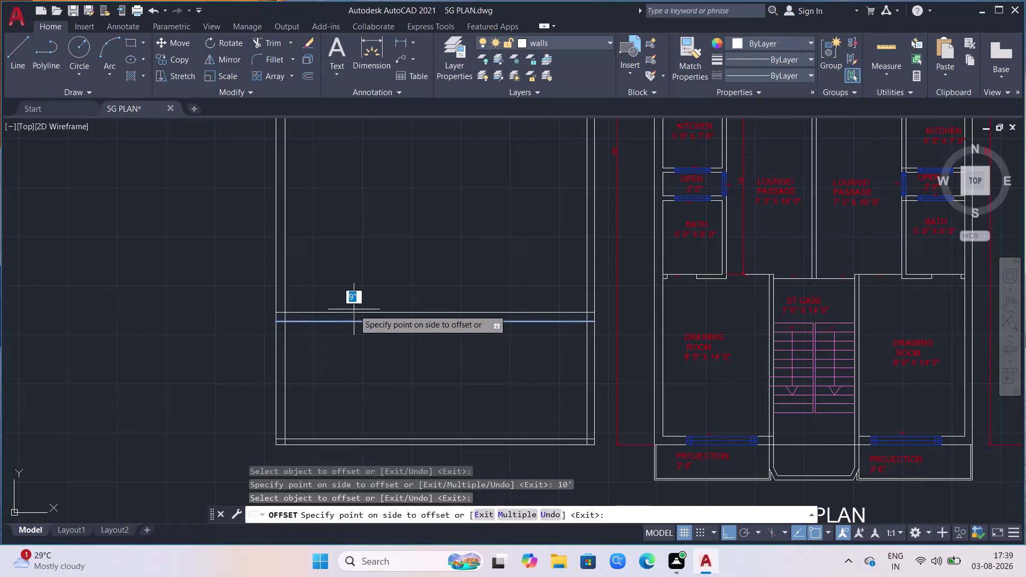
Offset the floor line 2'6" downward, discarding a trial 3' offset.
key(6)
key(Return)
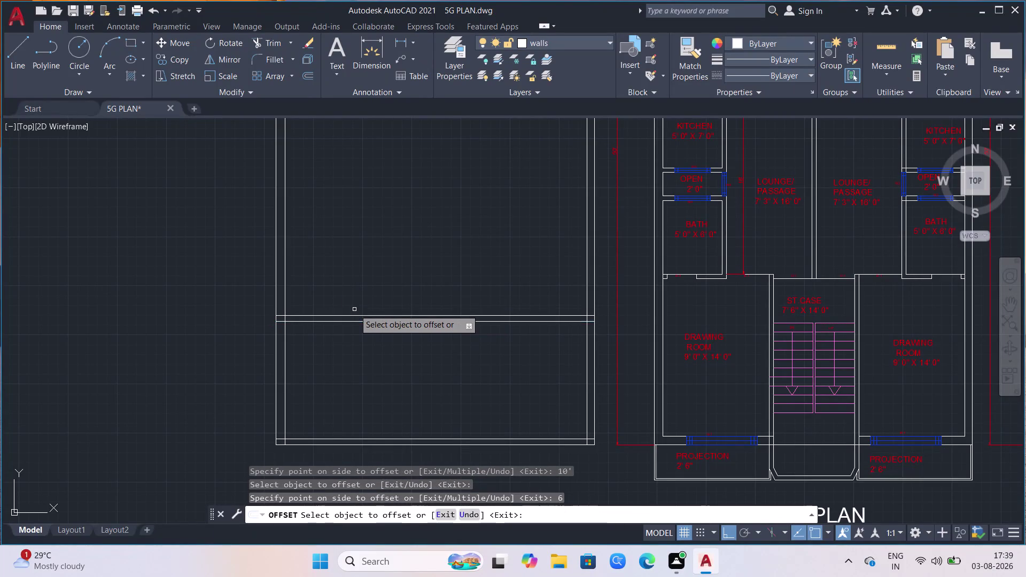
click(319, 322)
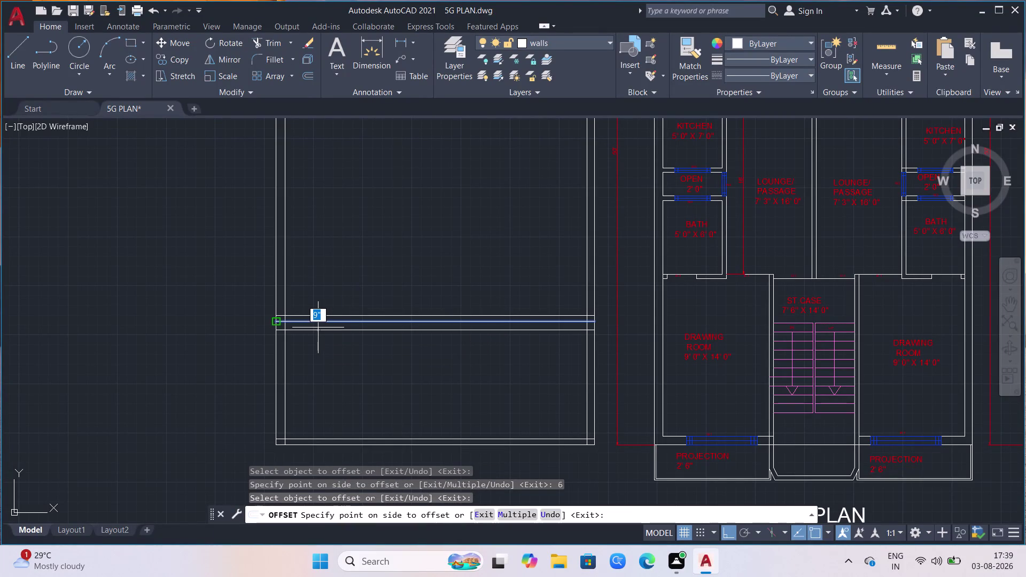
text(3')
key(Return)
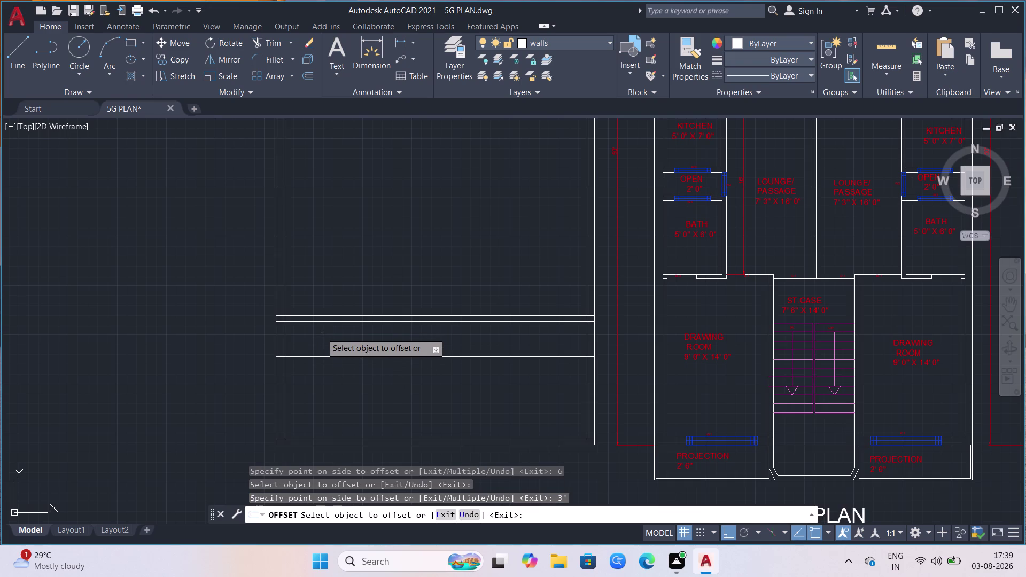
key(ctrl+z)
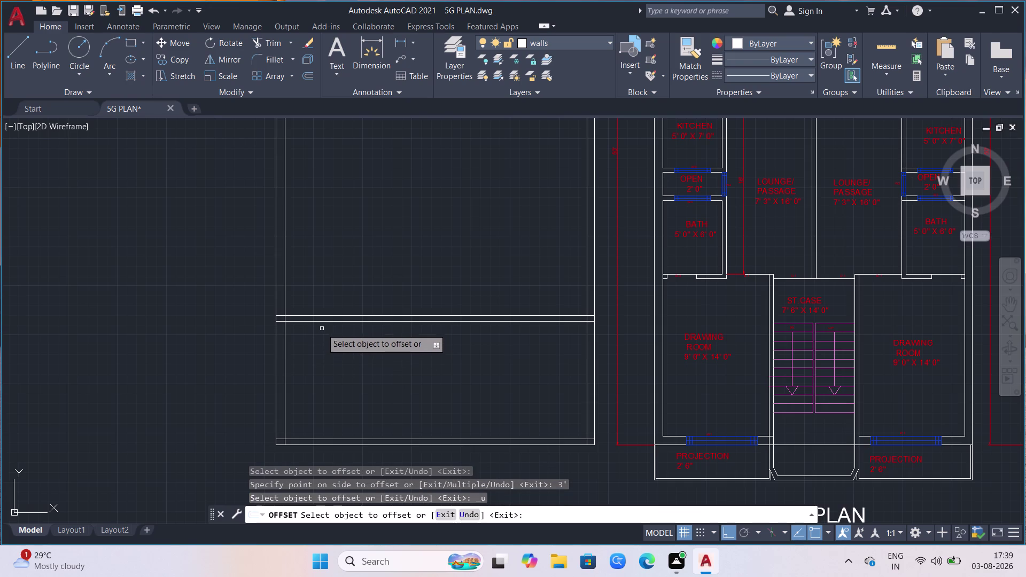
click(325, 322)
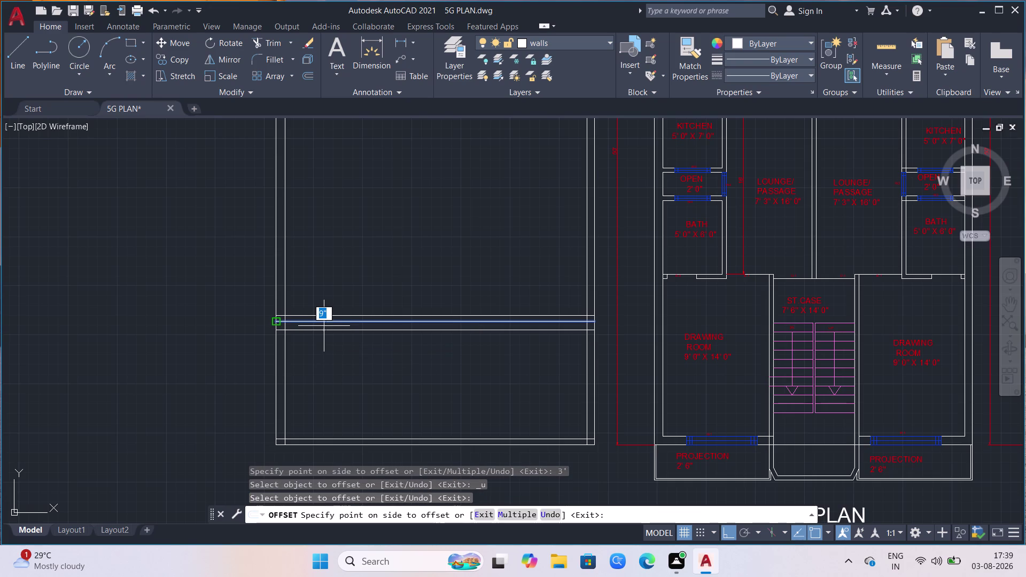
text(2'6)
key(Return)
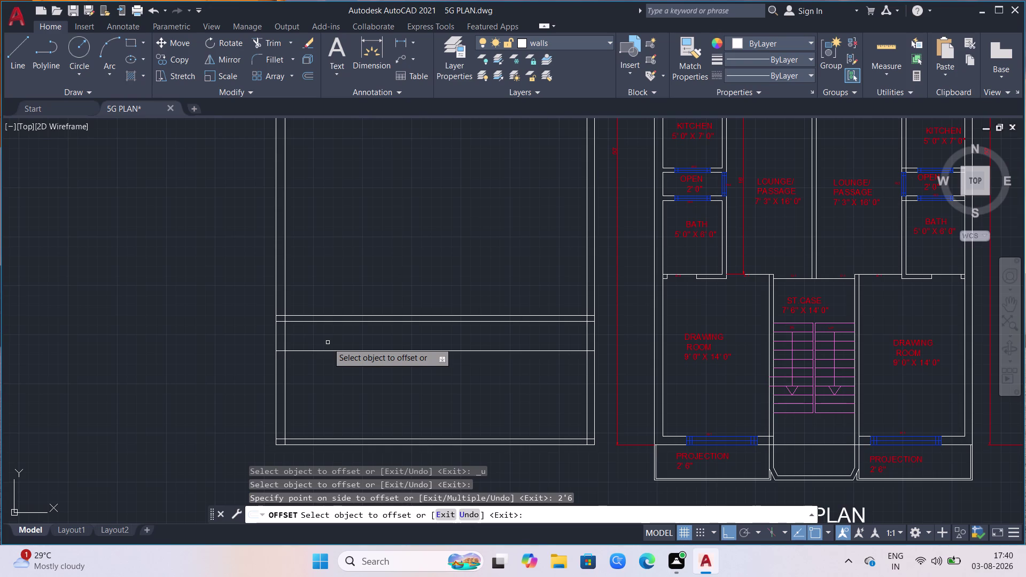
Try TR fence cuts below the floor line, then end the command.
text(TR)
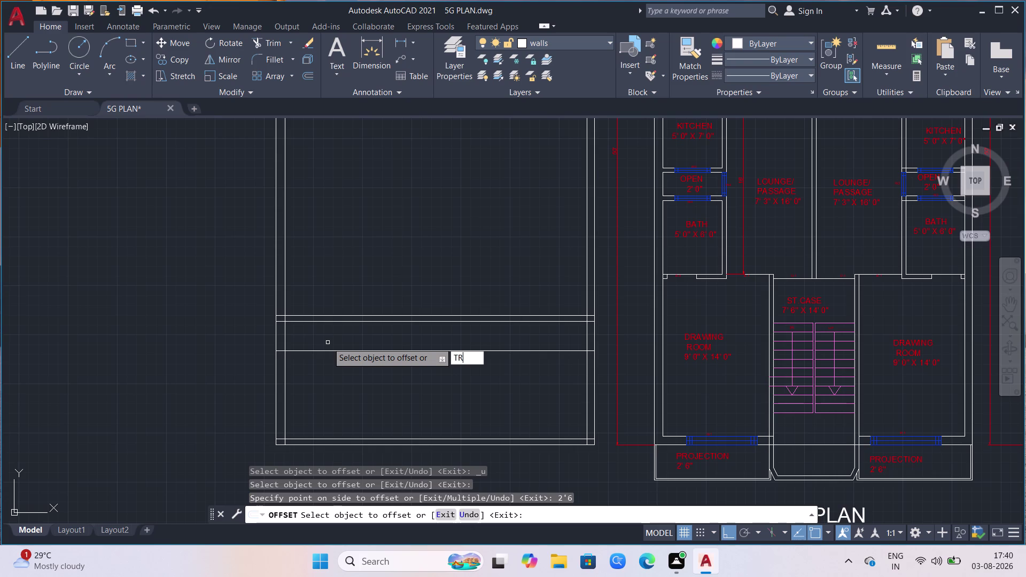
key(Return)
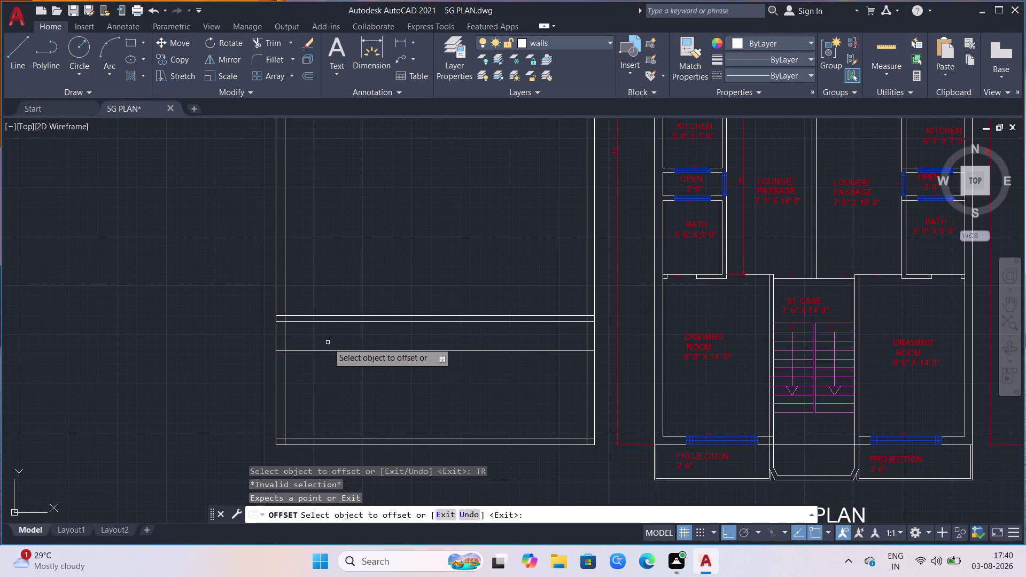
click(327, 343)
drag(328, 344, 325, 355)
click(325, 344)
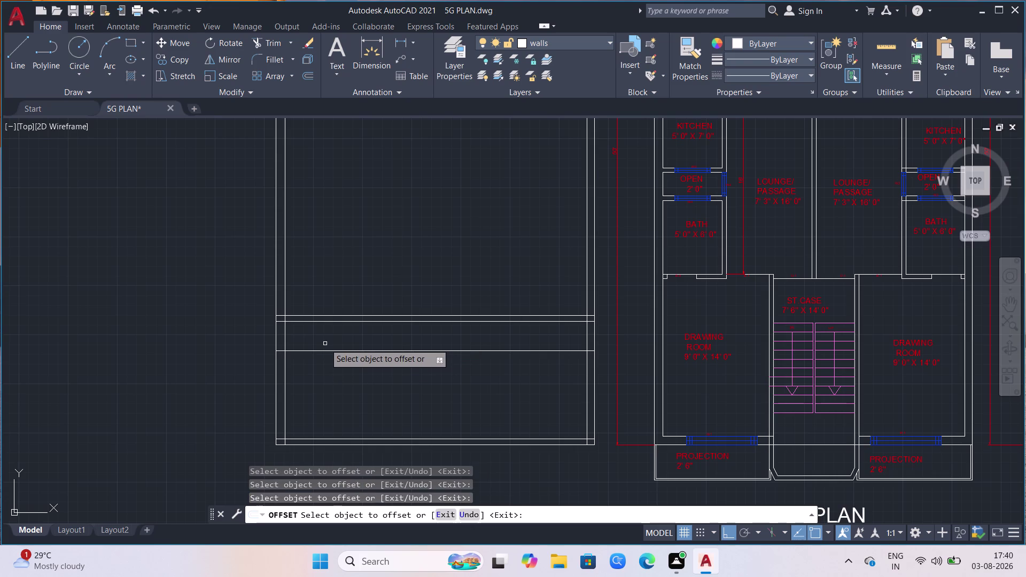
drag(323, 340, 320, 355)
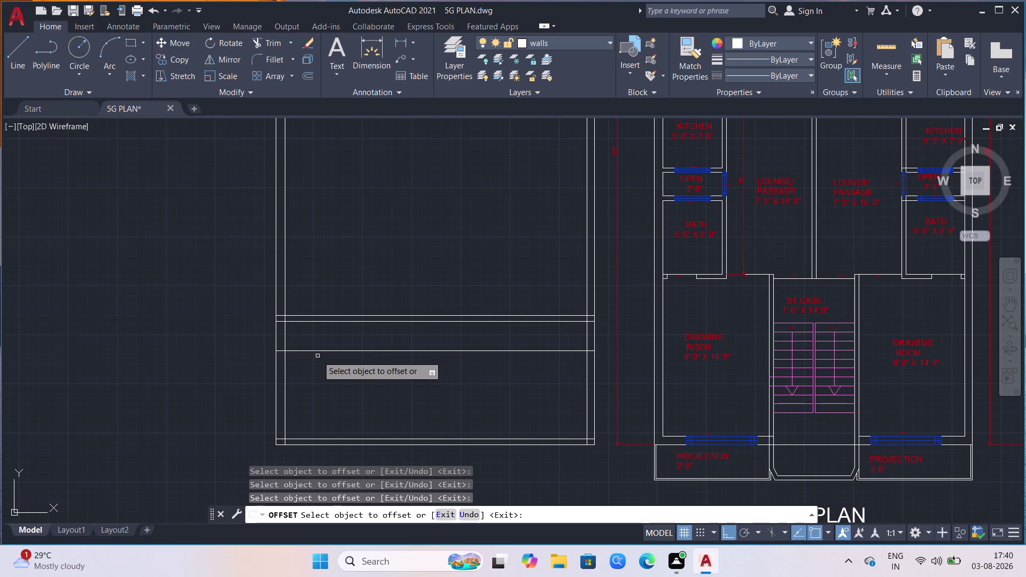
text(TR)
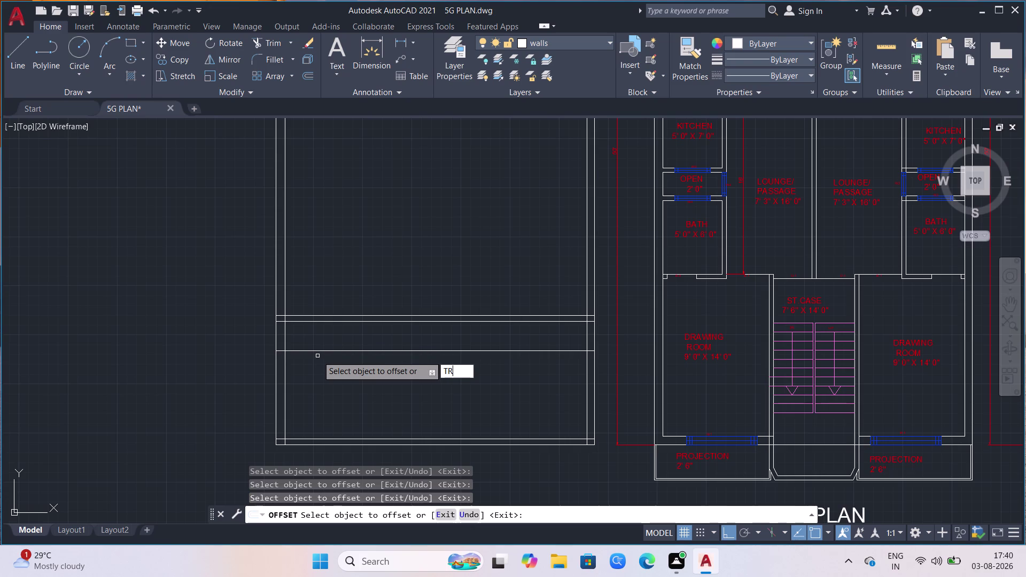
key(Escape)
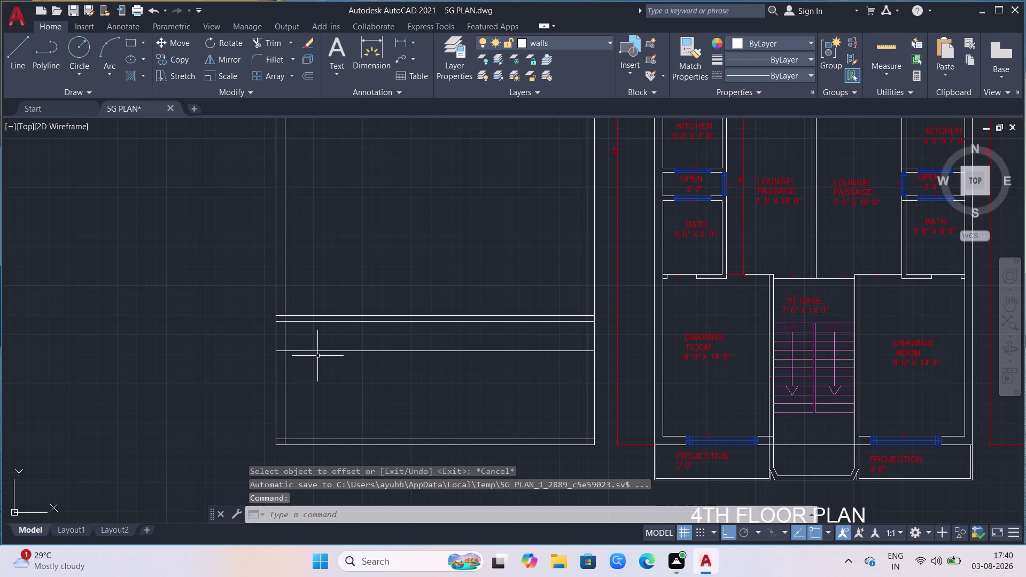
Trim the inner wall lines, the lower inner line and the bottom corner line.
text(TR)
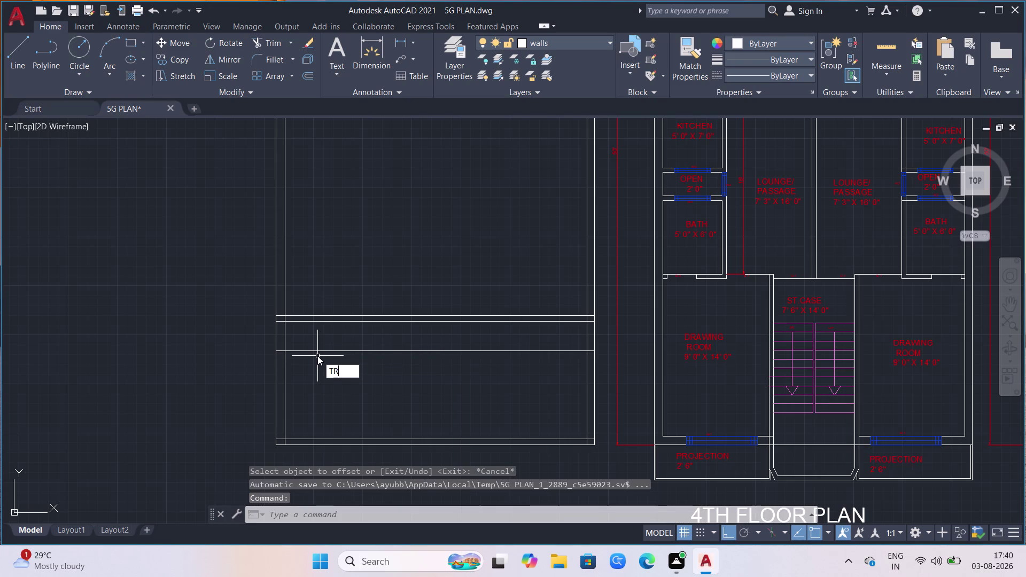
key(Return)
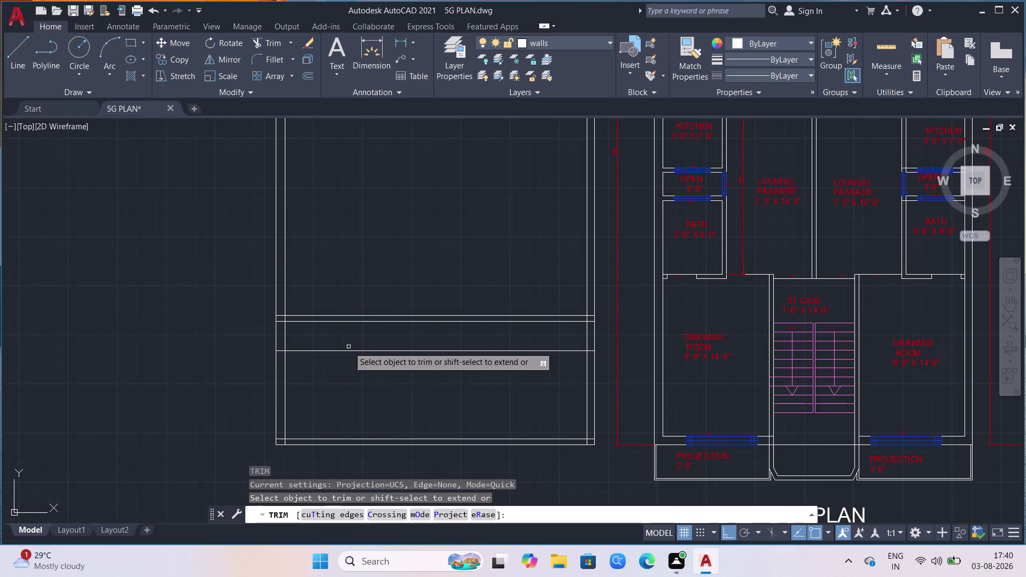
click(348, 347)
click(339, 358)
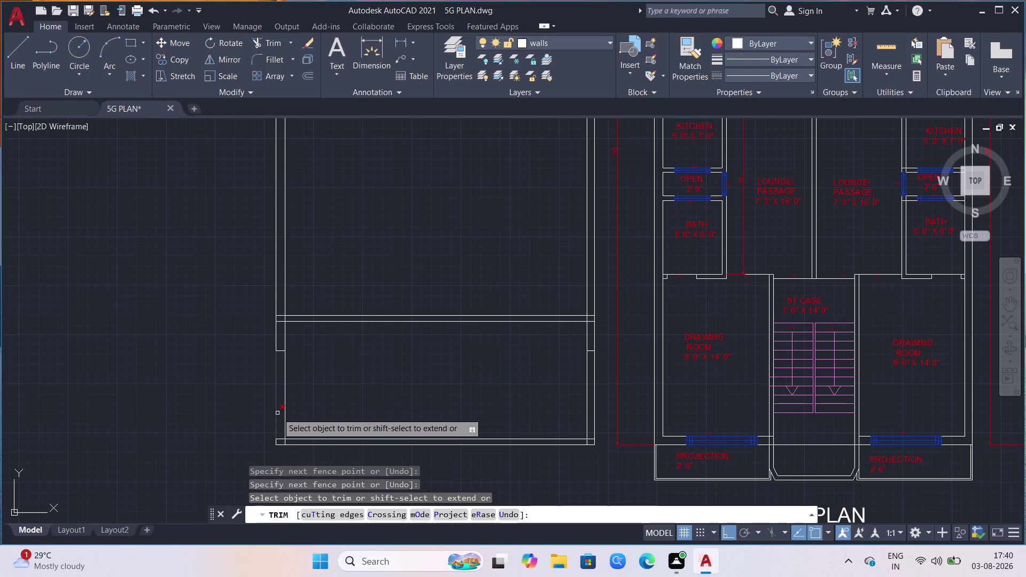
click(287, 442)
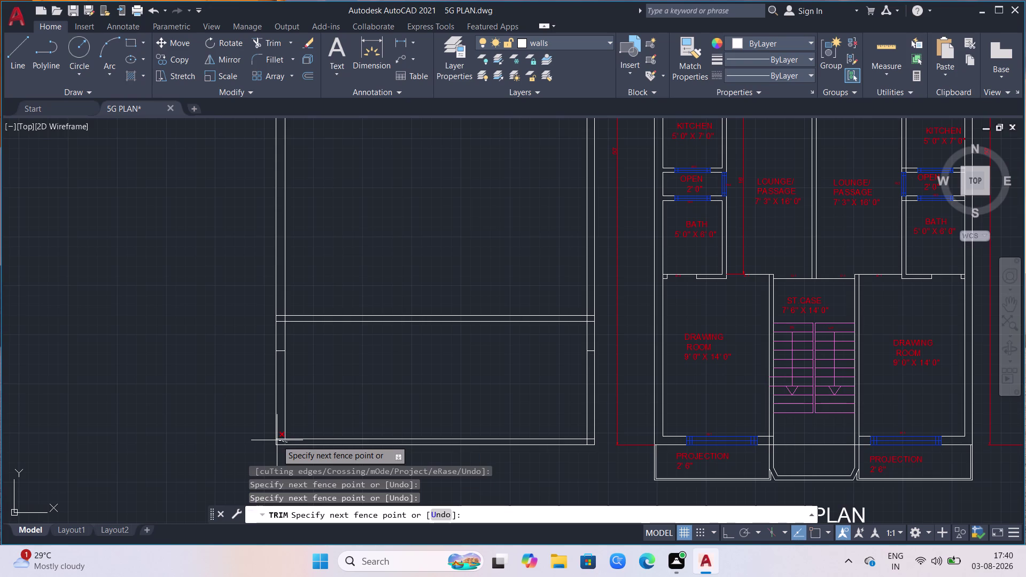
click(282, 444)
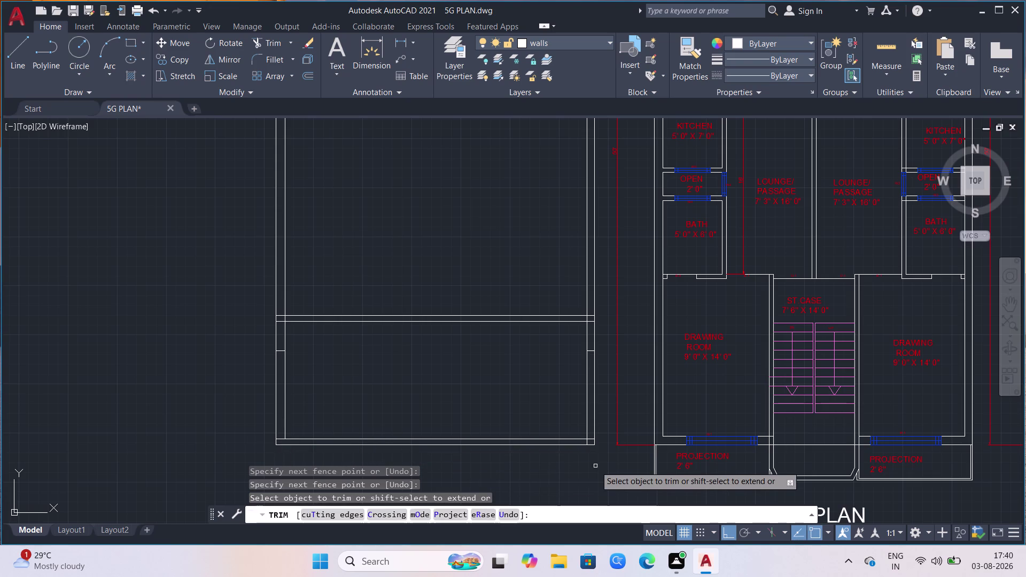
scroll(up, 3)
scroll(up, 3)
drag(559, 367, 558, 372)
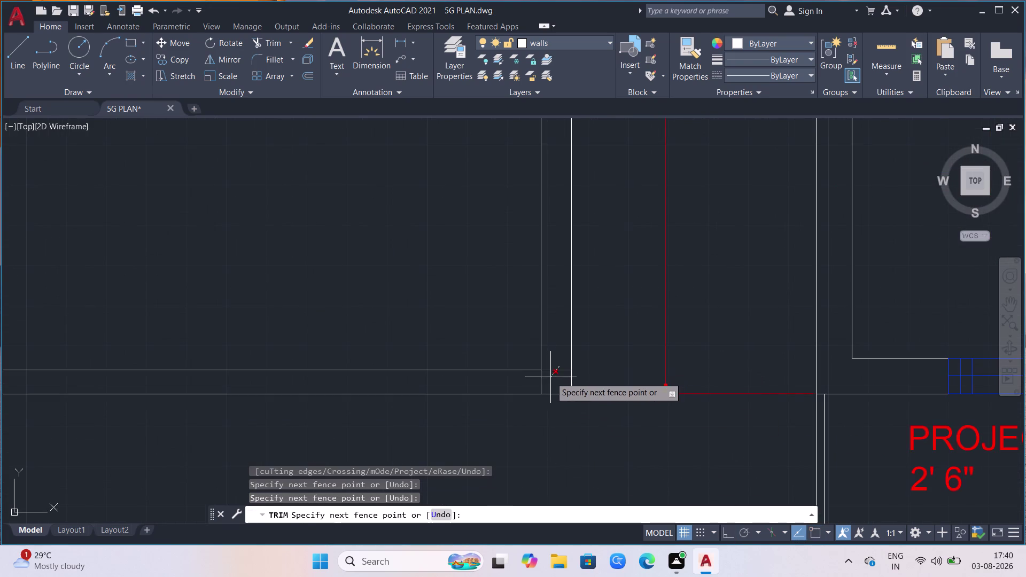
click(537, 384)
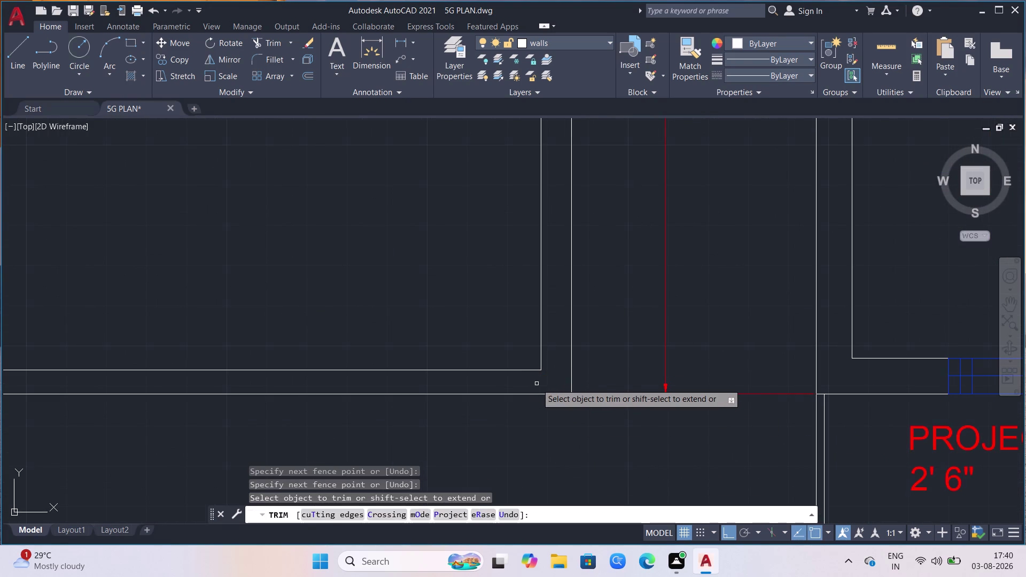
Undo the wrong corner cut and trim the inner line at the bottom-right corner.
key(ctrl+z)
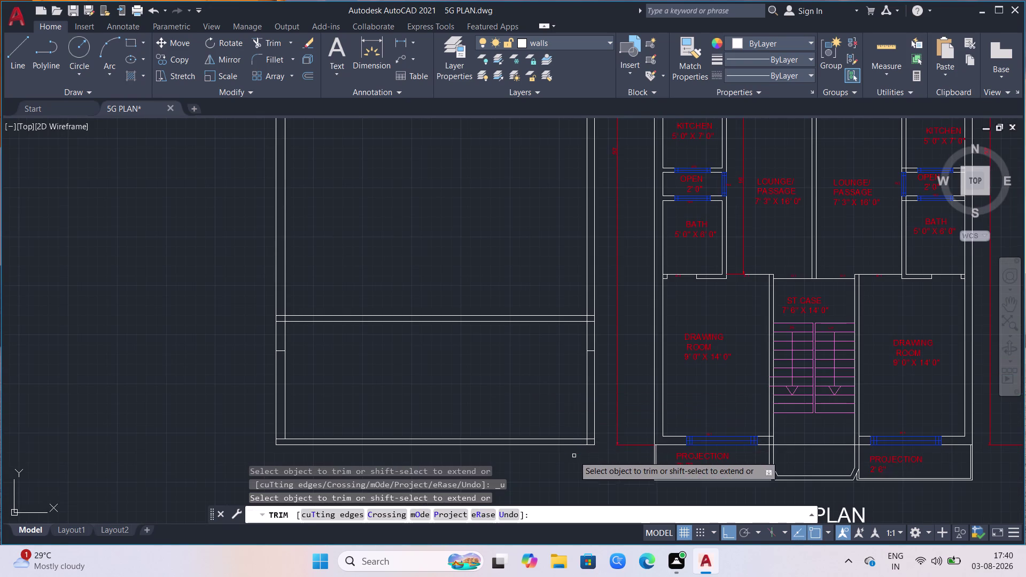
scroll(up, 3)
click(630, 403)
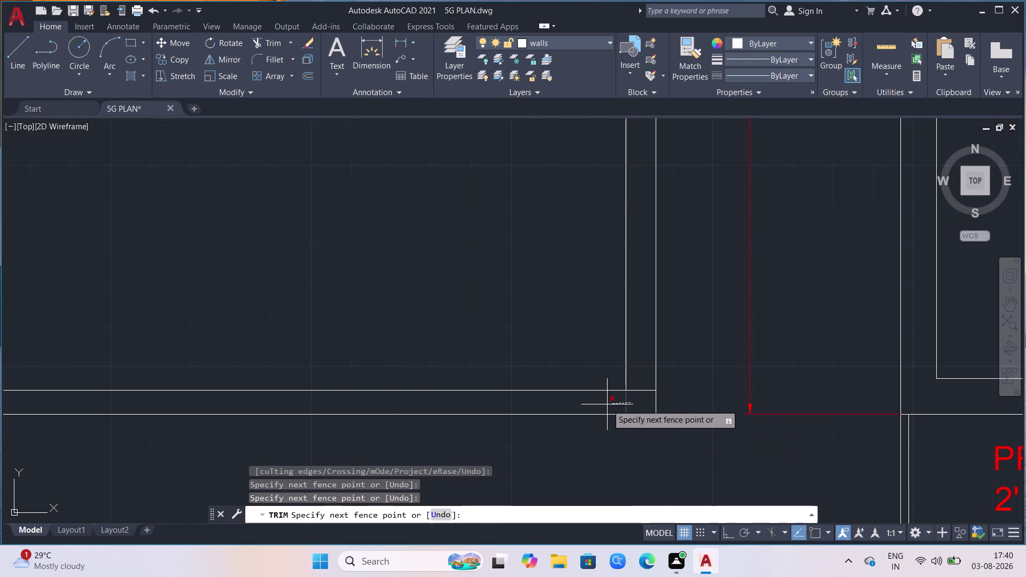
click(607, 405)
scroll(down, 3)
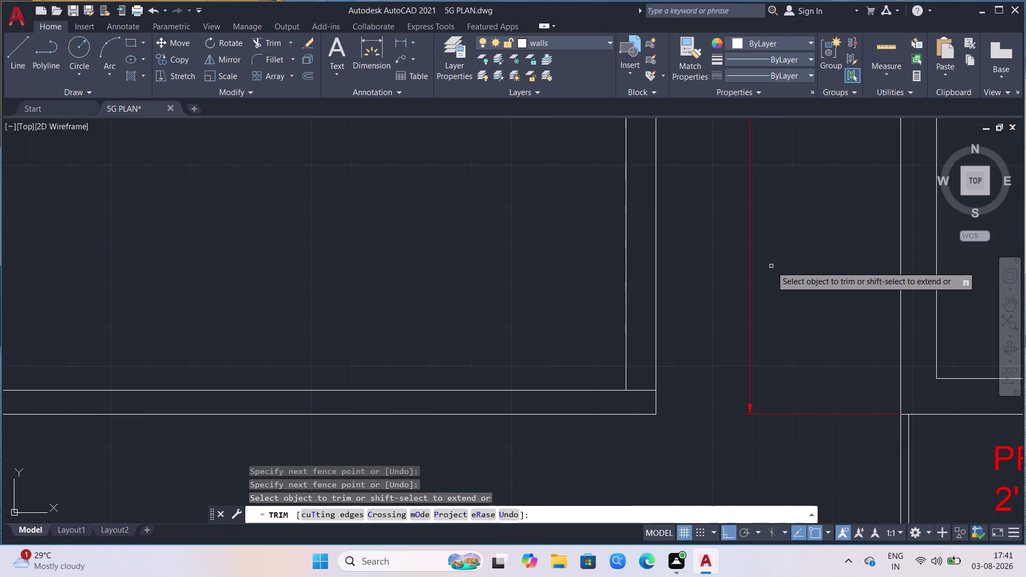
scroll(down, 3)
scroll(down, 3)
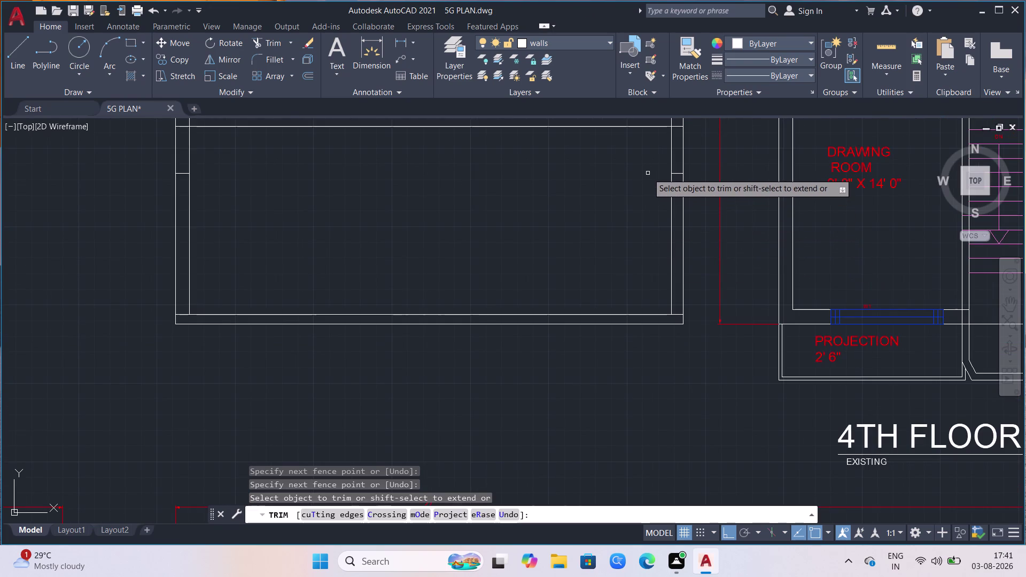
scroll(down, 3)
scroll(up, 3)
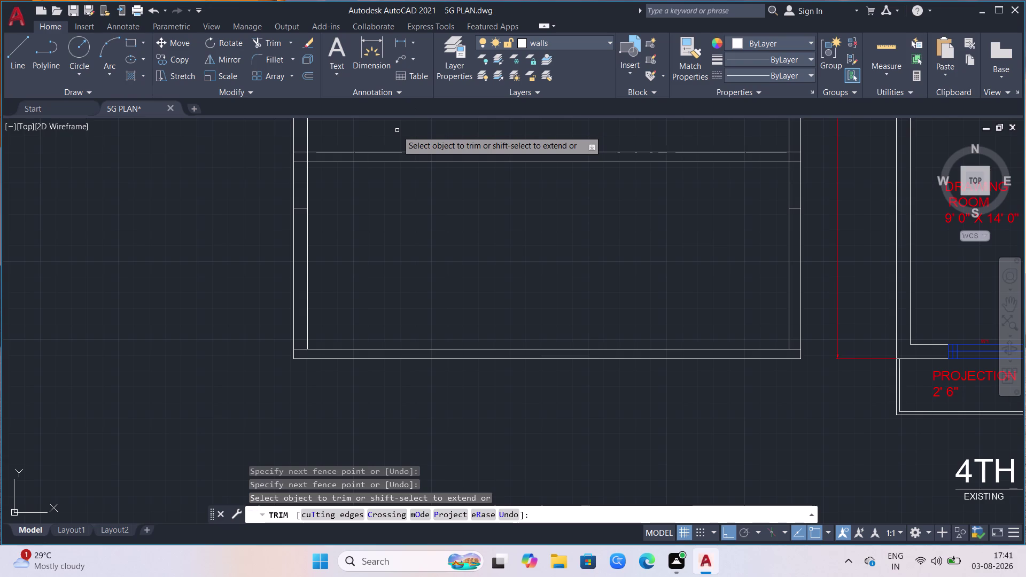
Exit trimming and launch the Insert block command.
key(i)
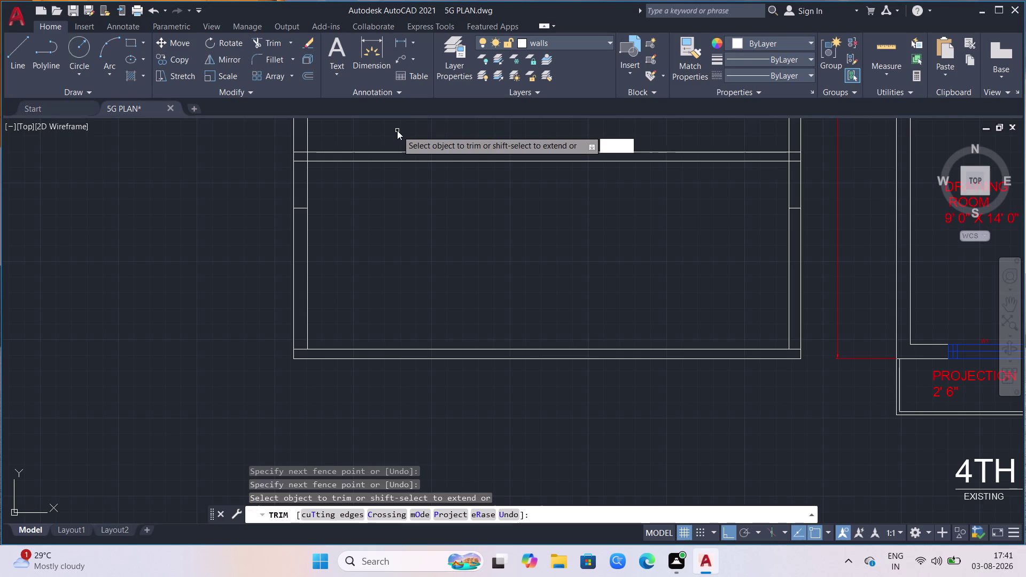
key(Return)
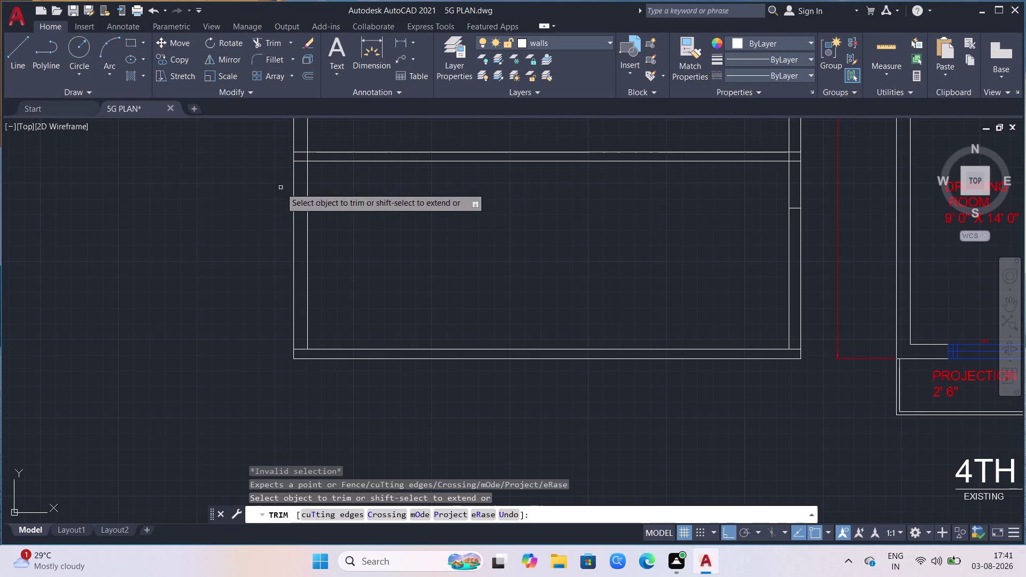
key(Escape)
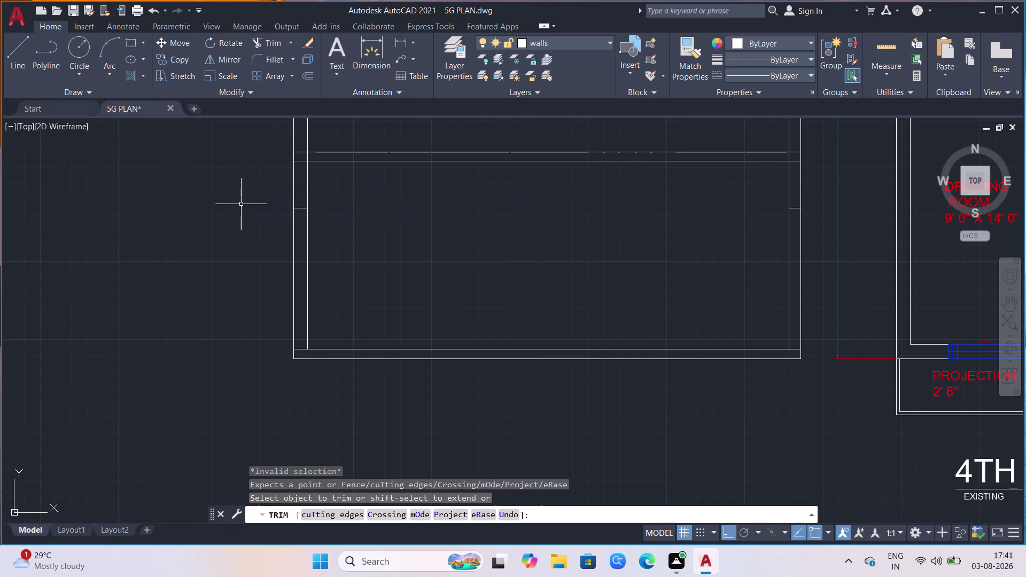
key(i)
key(Return)
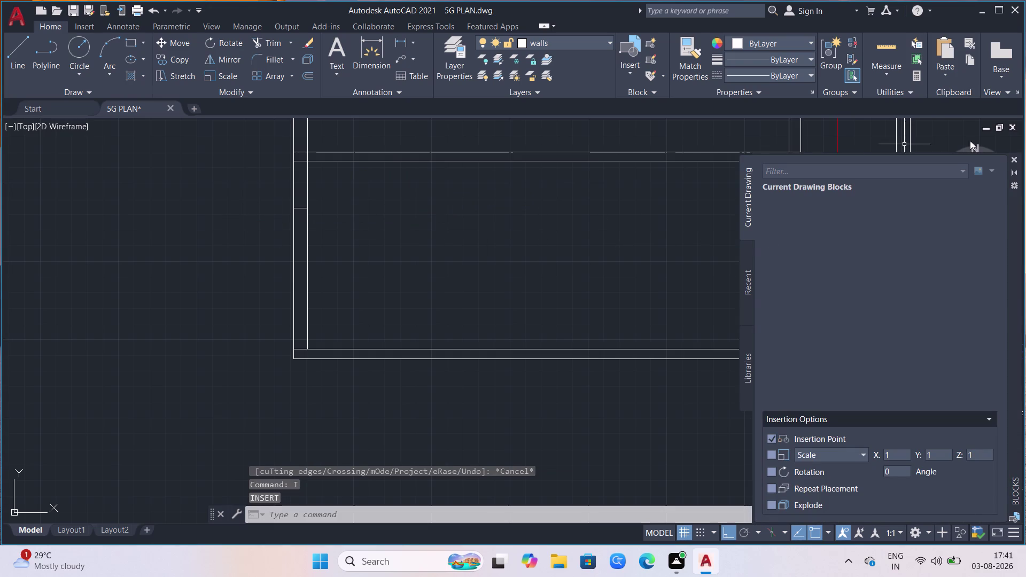
Browse the recently used blocks in the Blocks palette.
click(752, 295)
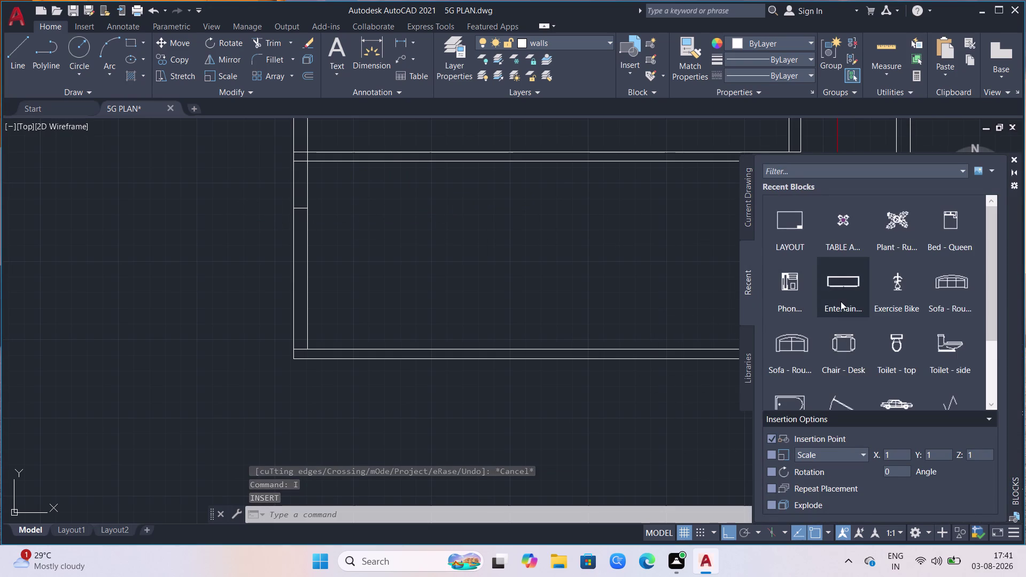
scroll(down, 3)
scroll(down, 3)
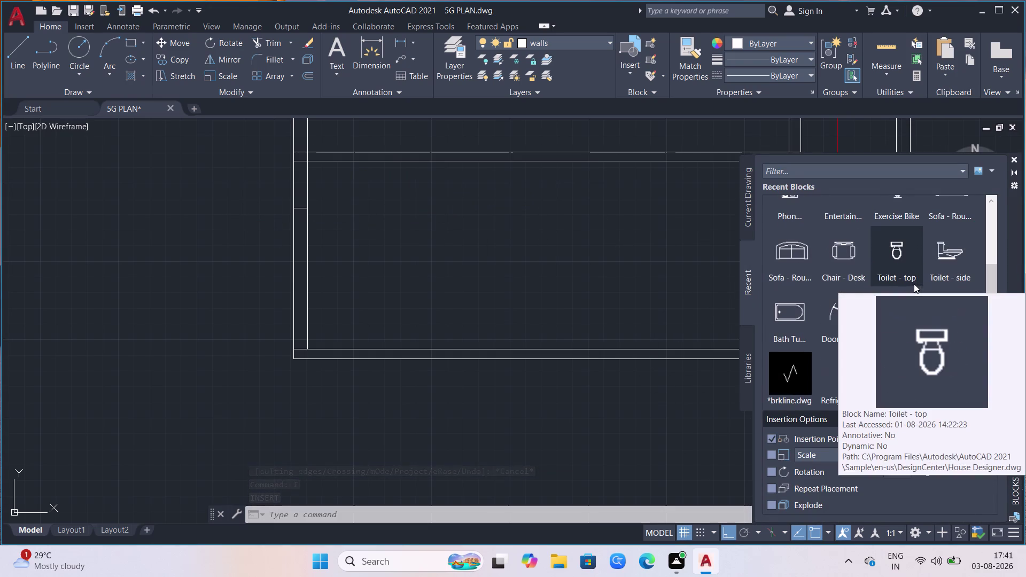
scroll(down, 3)
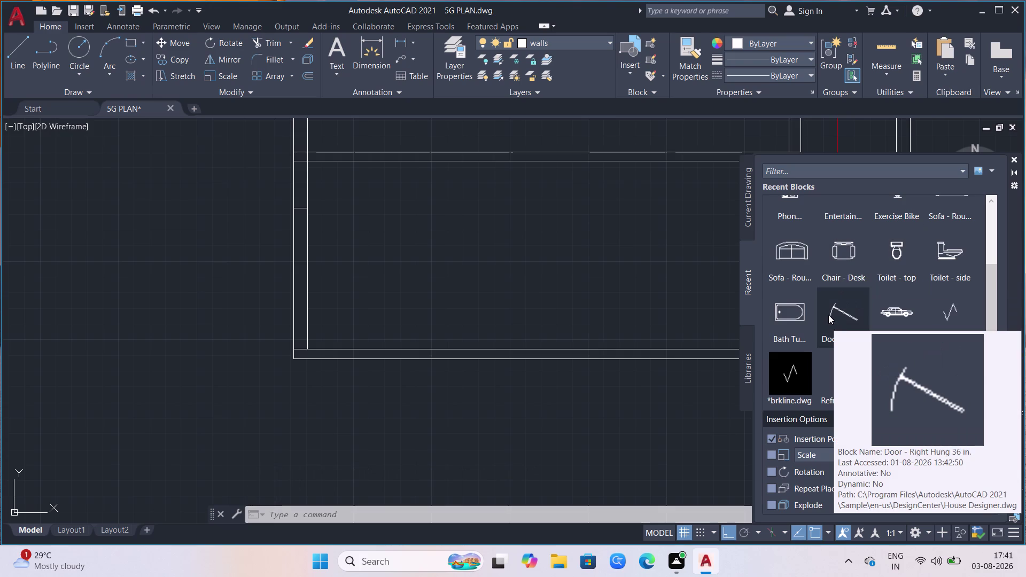
scroll(down, 3)
scroll(up, 3)
scroll(up, 3)
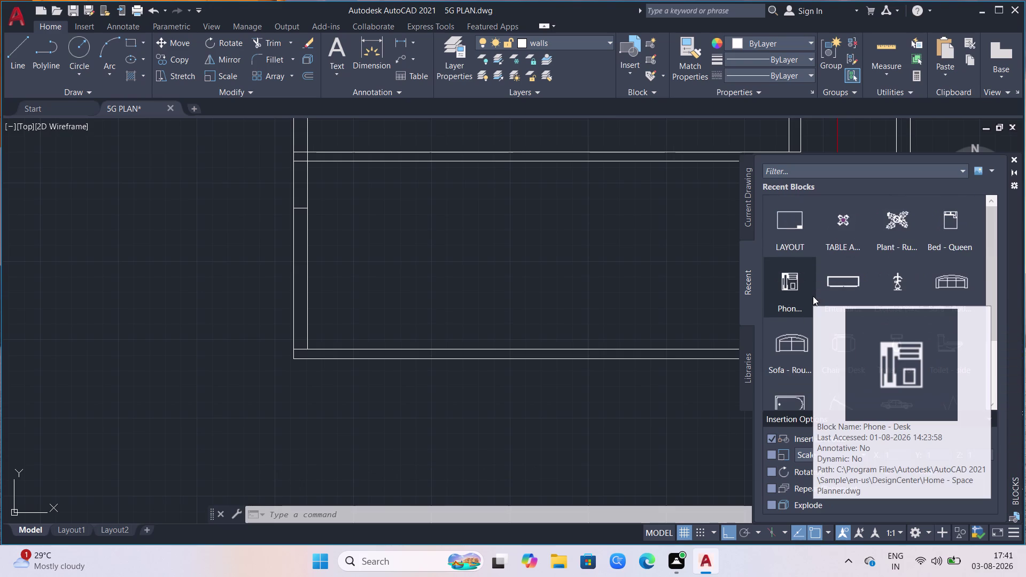
scroll(down, 3)
scroll(up, 3)
scroll(down, 3)
scroll(up, 3)
scroll(down, 3)
scroll(up, 3)
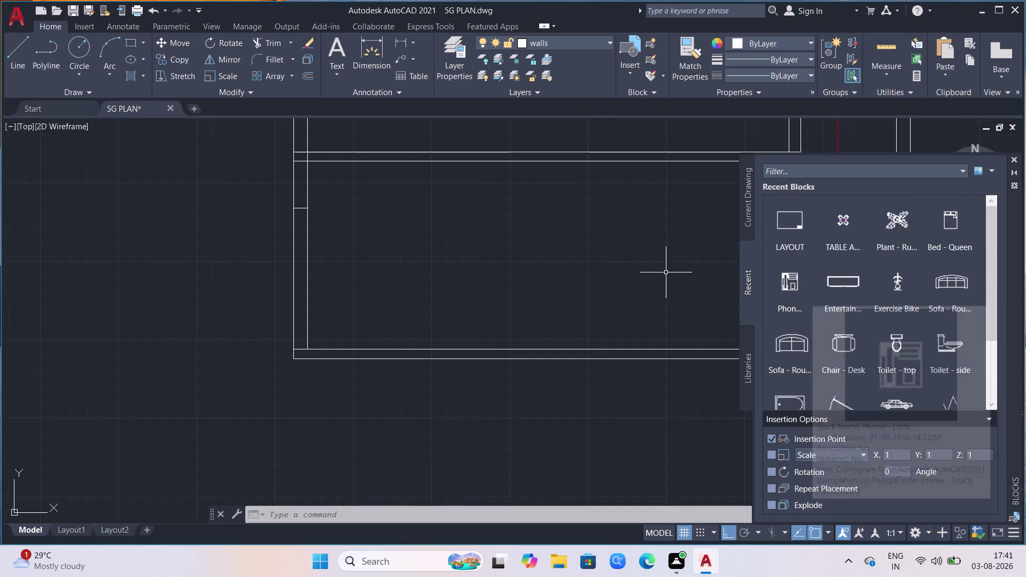
Drag the Door - Plain 36 in. block from DesignCenter left of the walls, then close DesignCenter.
text(DC)
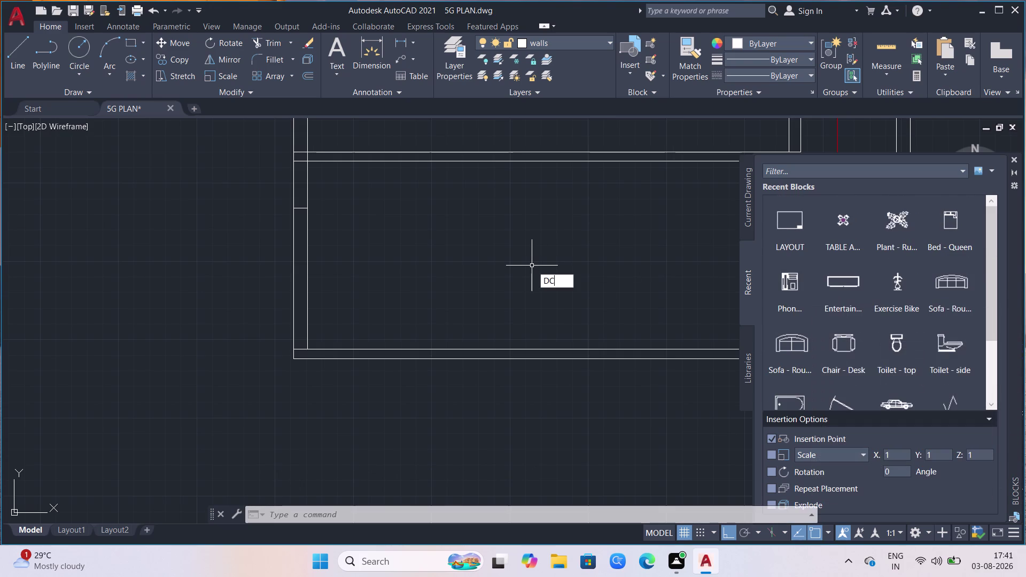
key(Return)
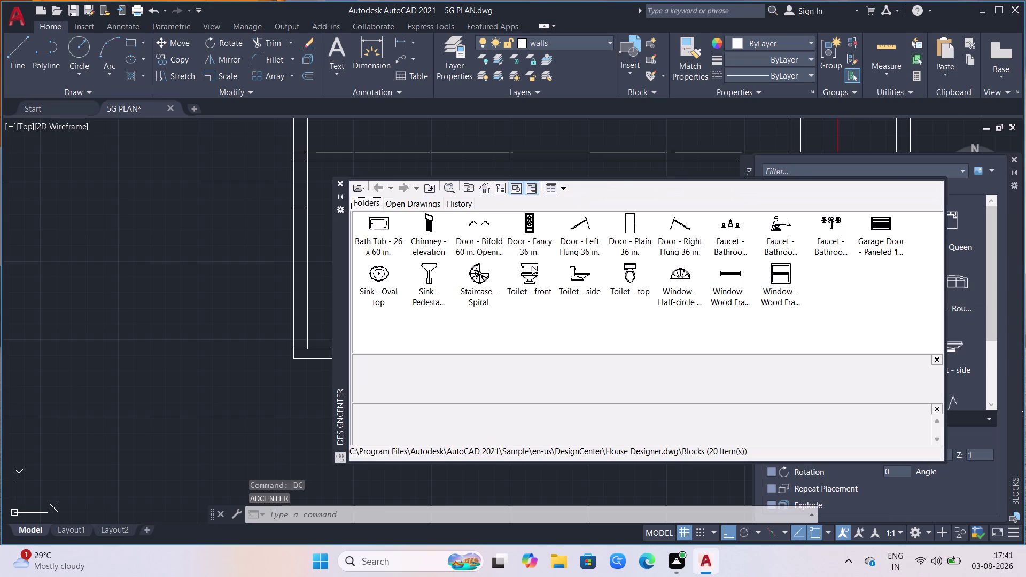
click(633, 231)
drag(633, 236, 413, 334)
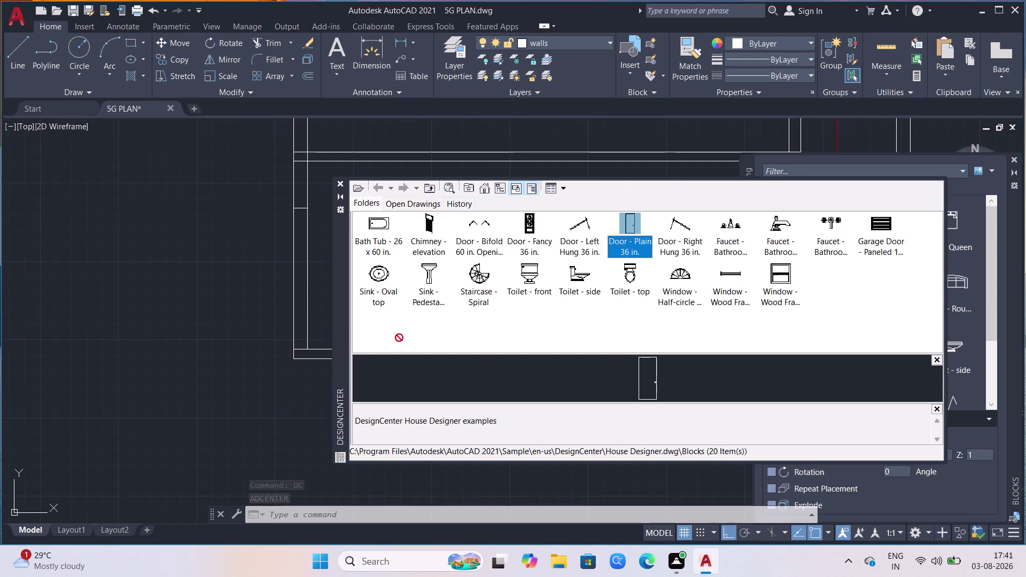
drag(413, 334, 156, 399)
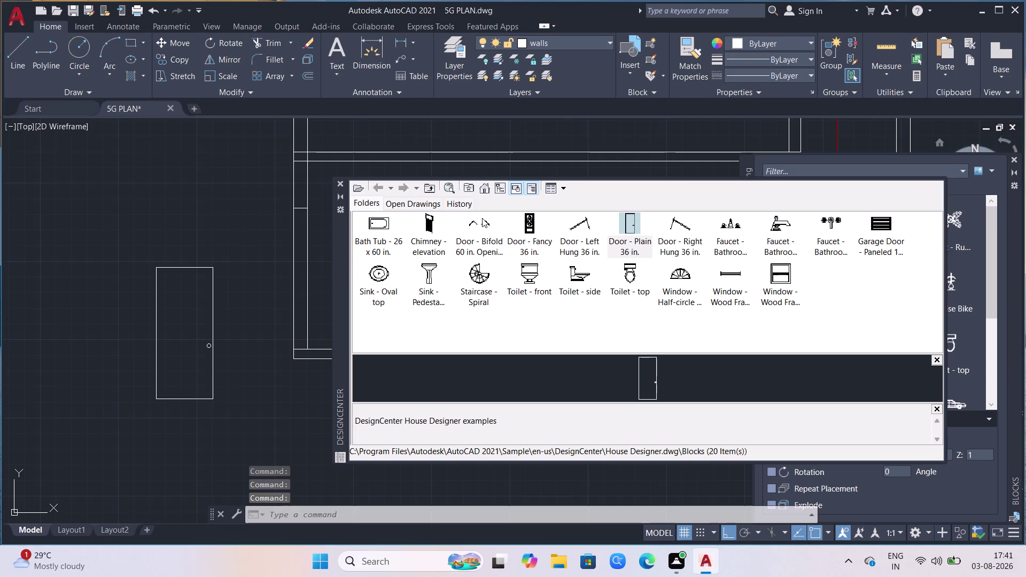
click(345, 183)
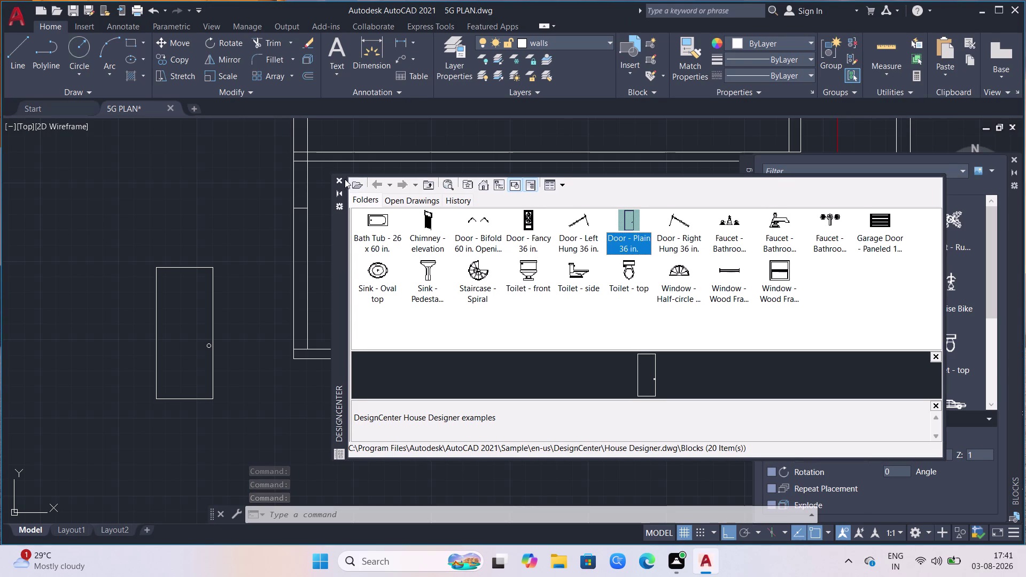
click(341, 179)
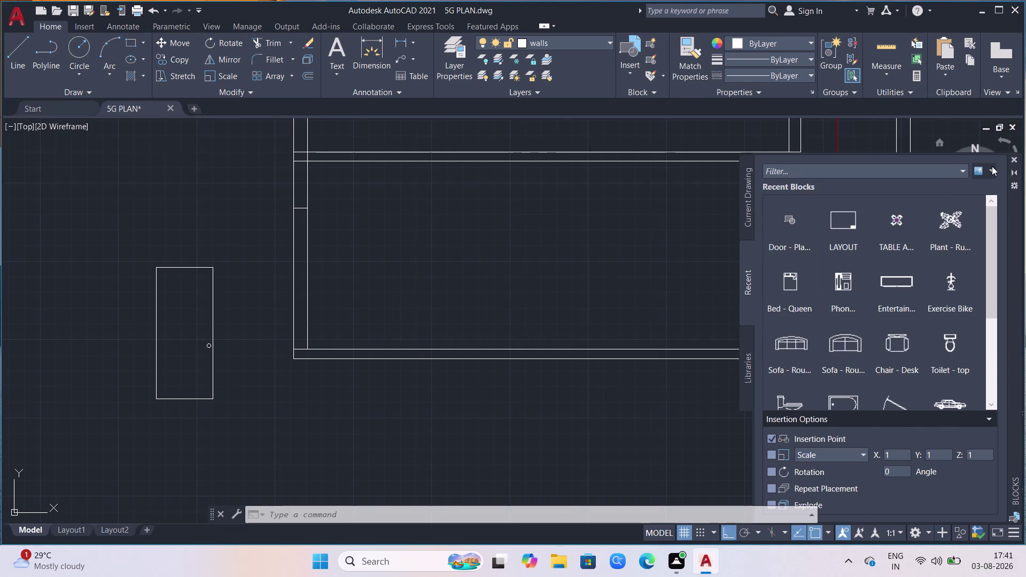
Cancel the stray selection, close the Blocks palette, and centre the door and walls.
click(139, 179)
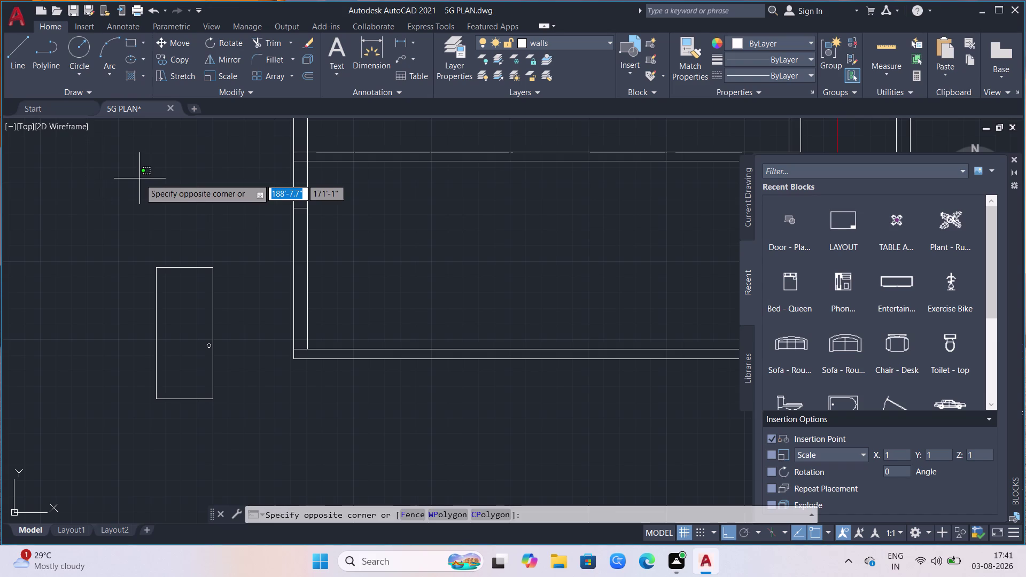
key(Escape)
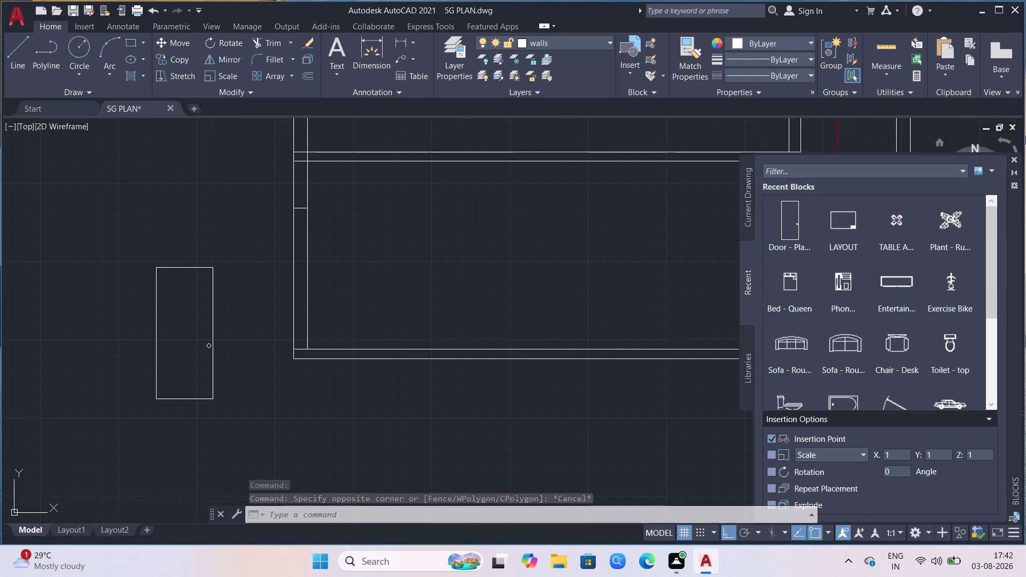
click(1010, 163)
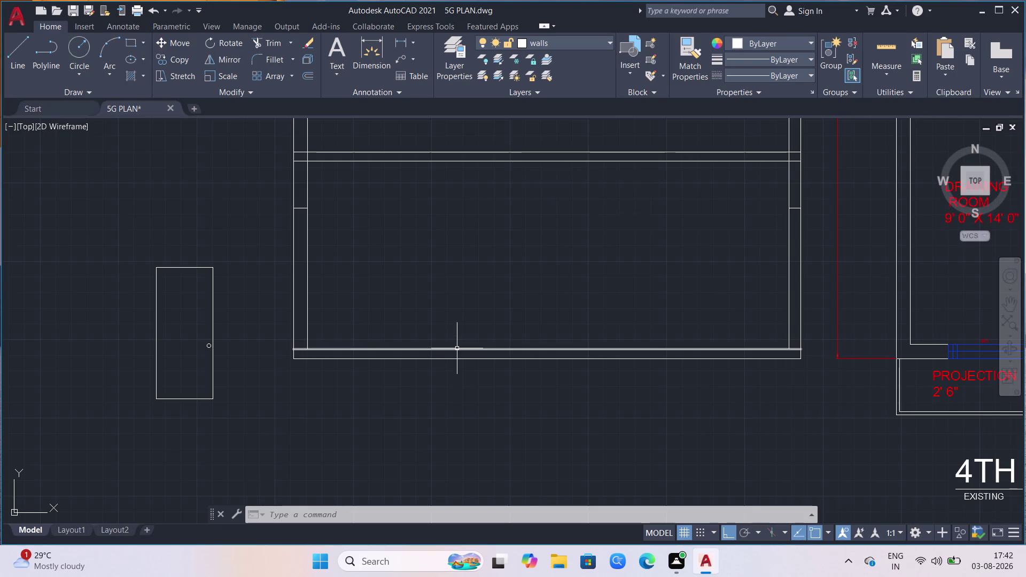
scroll(down, 3)
scroll(up, 3)
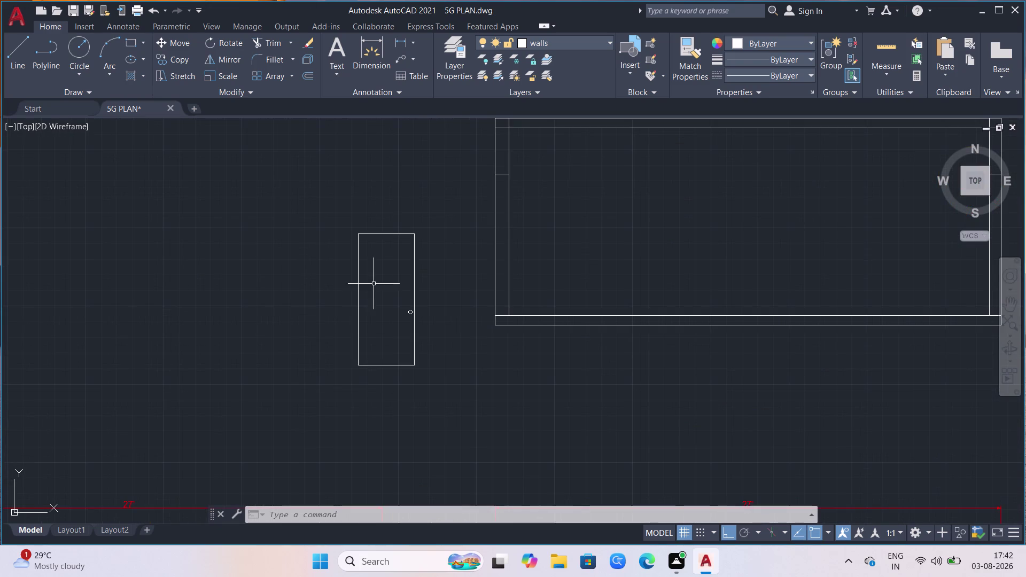
drag(402, 191, 407, 211)
click(344, 407)
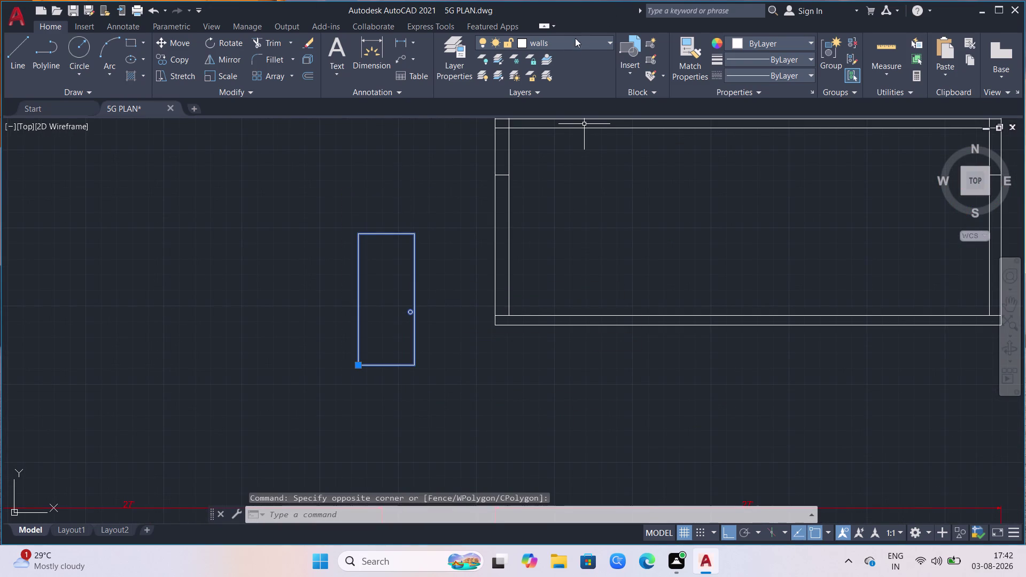
click(609, 39)
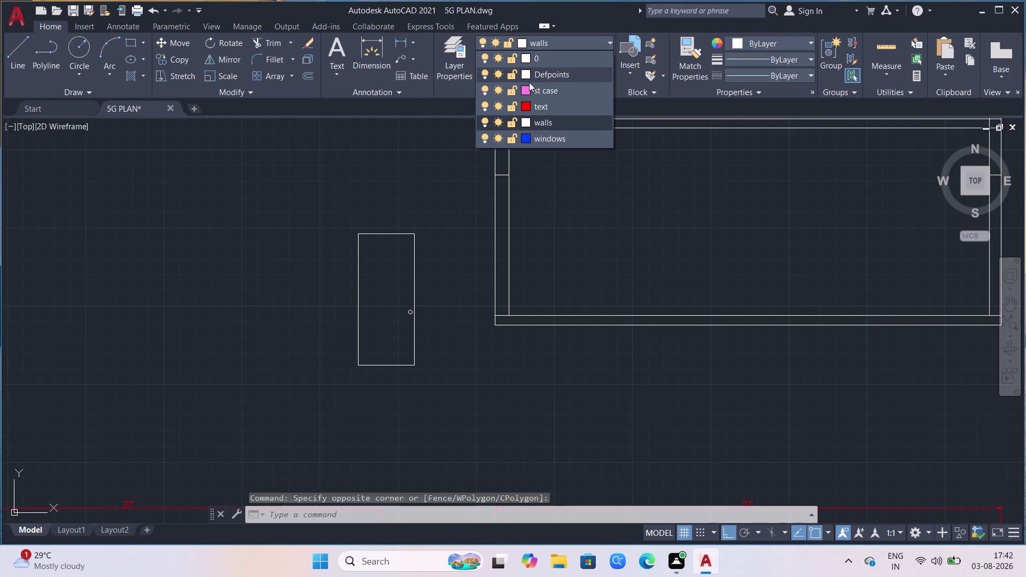
Create a new layer in the Layer Properties Manager and clear its default name.
click(455, 62)
click(455, 62)
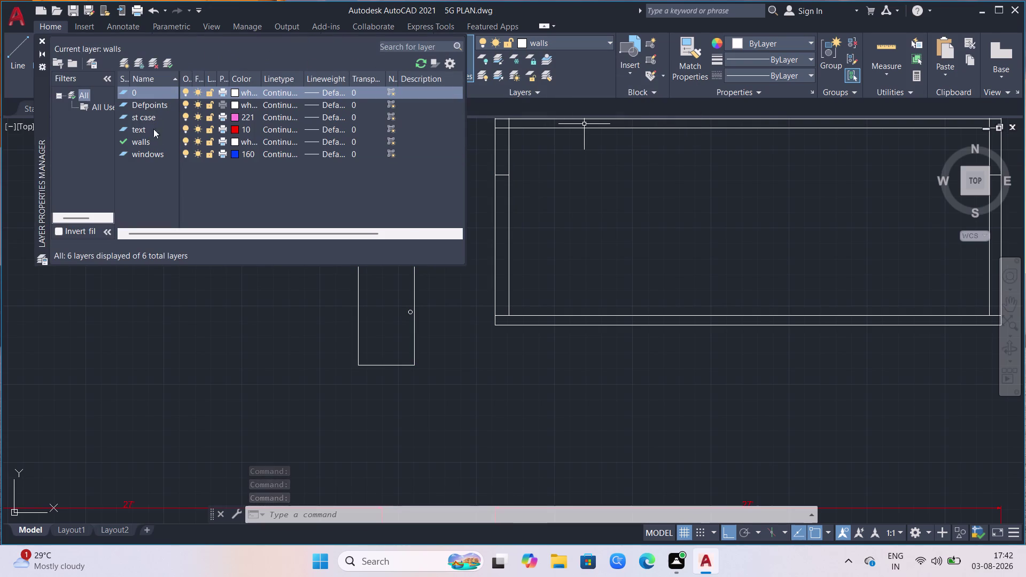
click(128, 60)
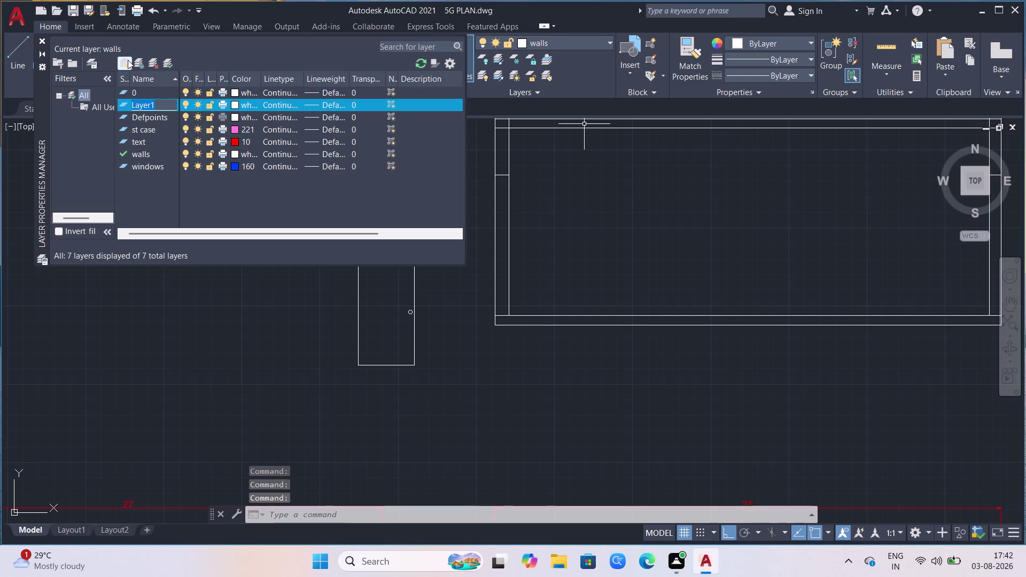
key(BackSpace)
key(BackSpace)
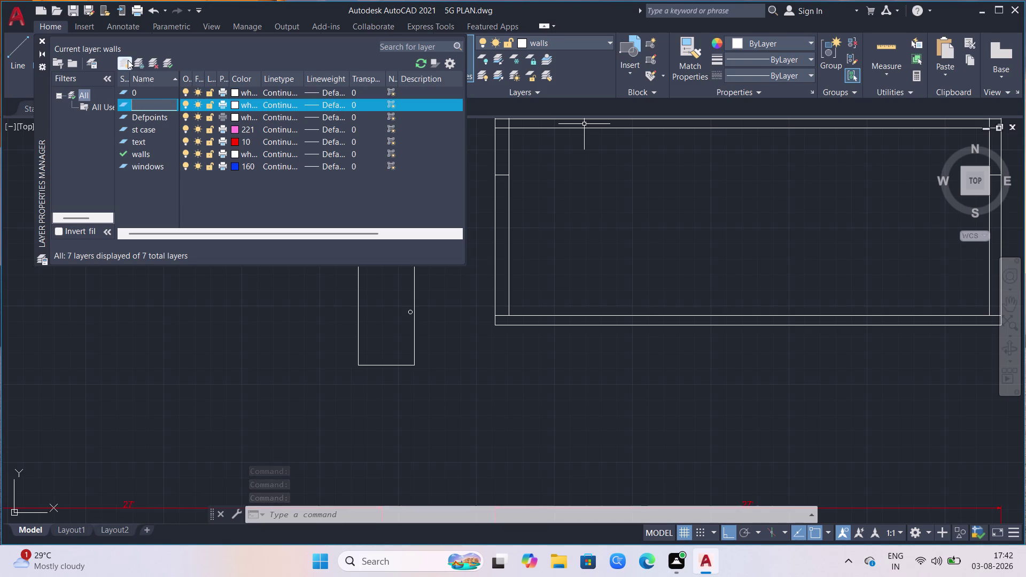
Name the new layer 'door' in lowercase.
text(D)
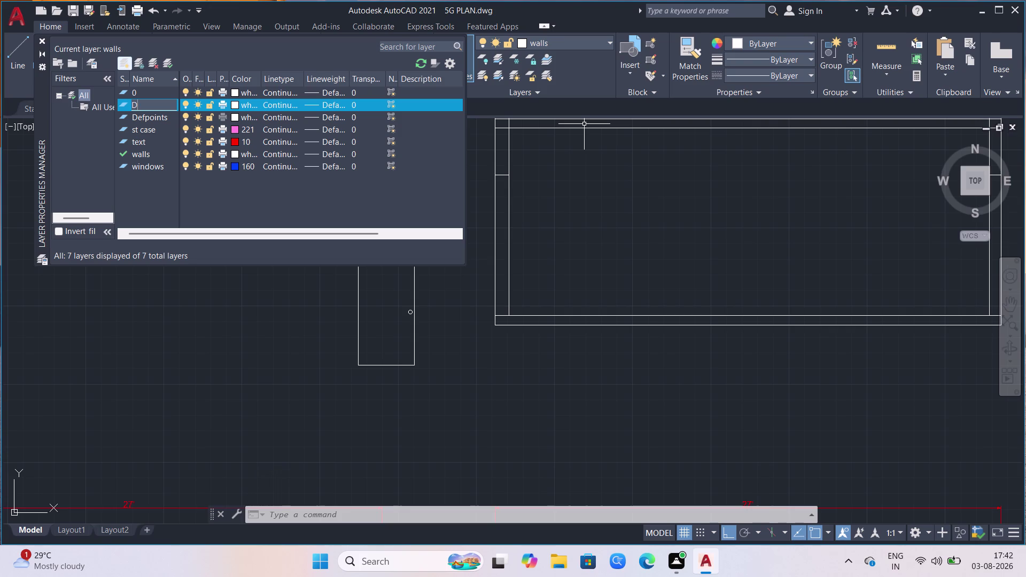
text(OOR)
key(BackSpace)
key(BackSpace)
key(BackSpace)
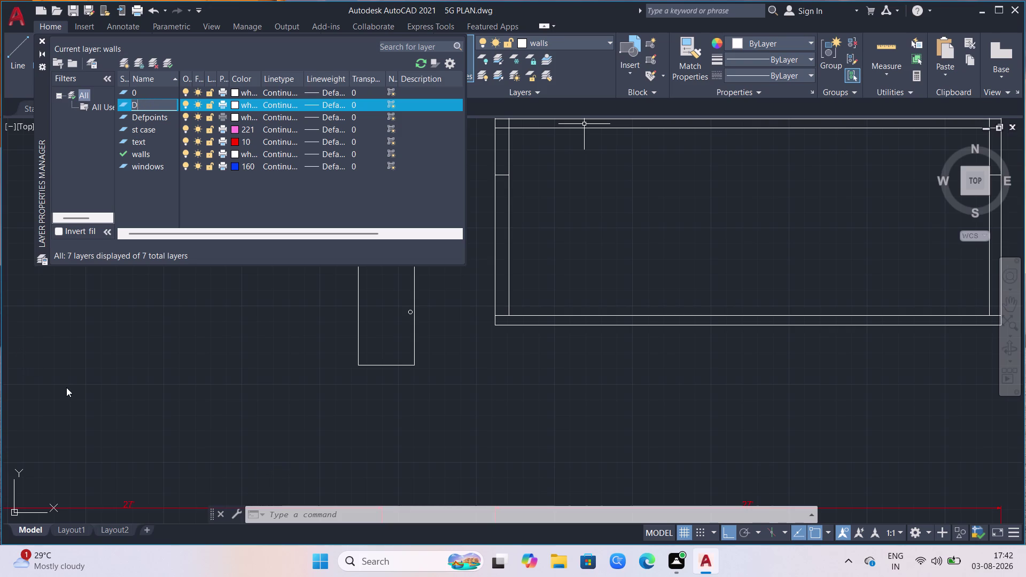
key(BackSpace)
text(d)
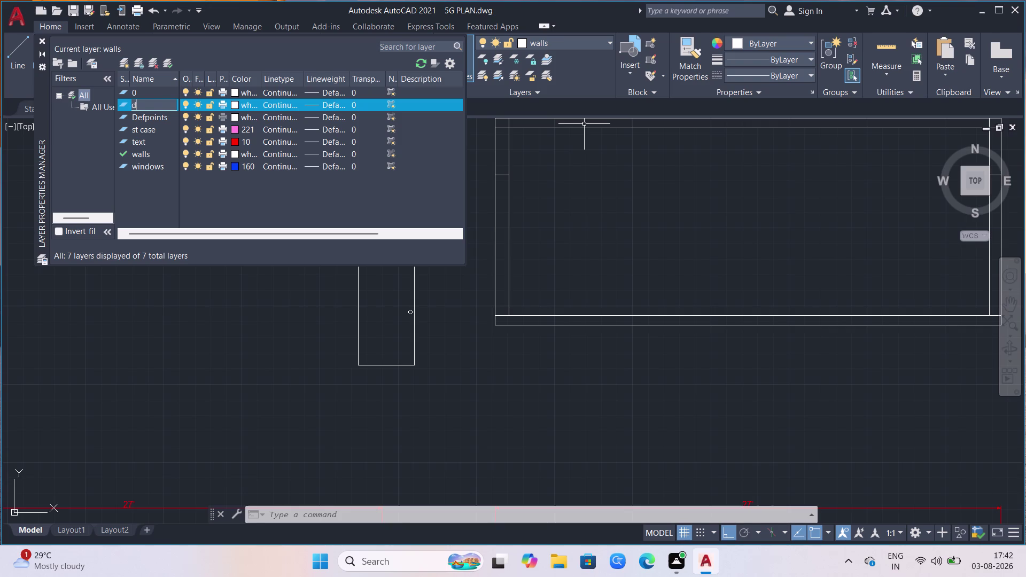
text(oor)
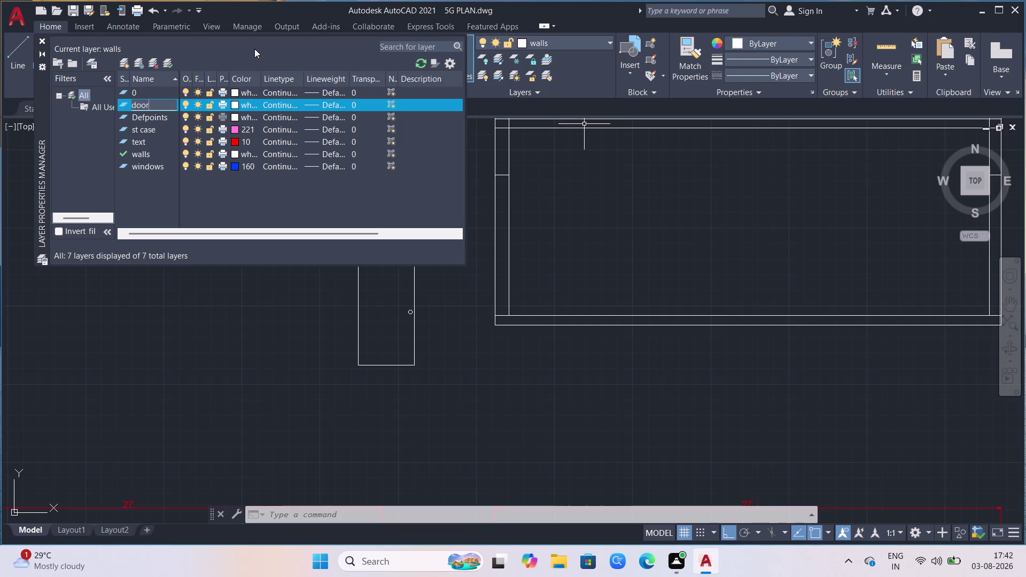
click(255, 104)
right_click(255, 103)
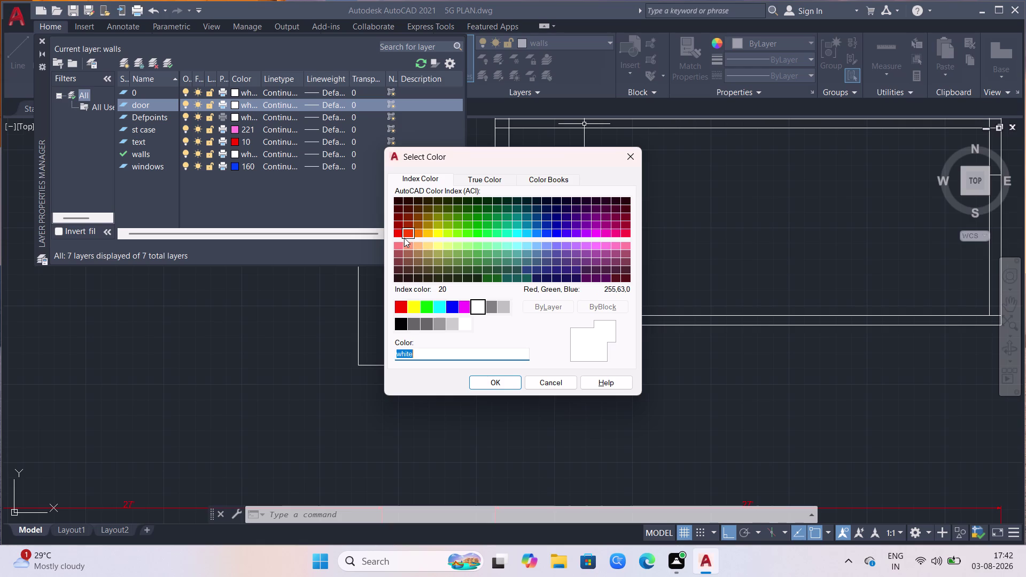
Assign colour index 230 to 'door', set it current, and close the manager.
click(621, 238)
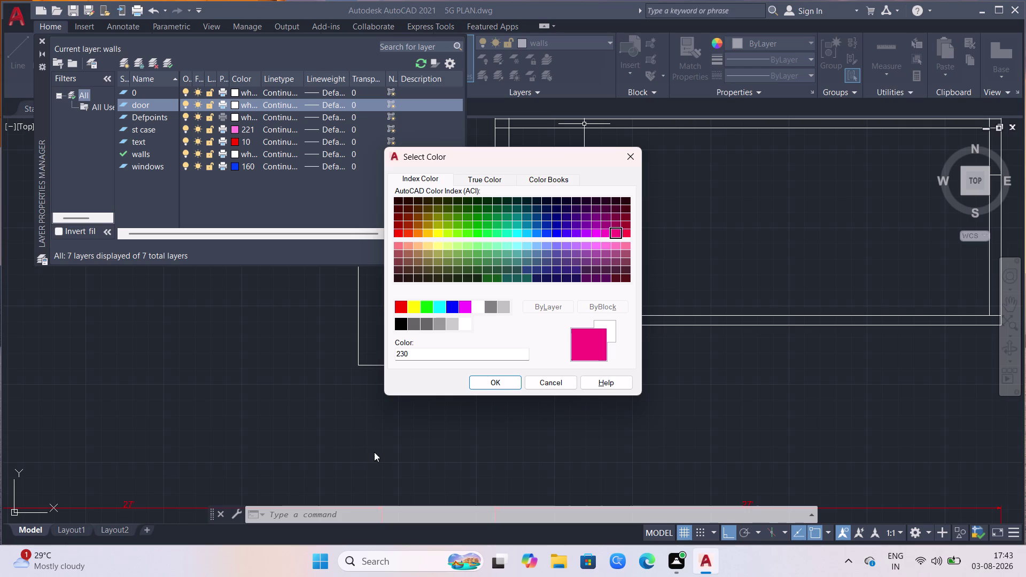
click(503, 384)
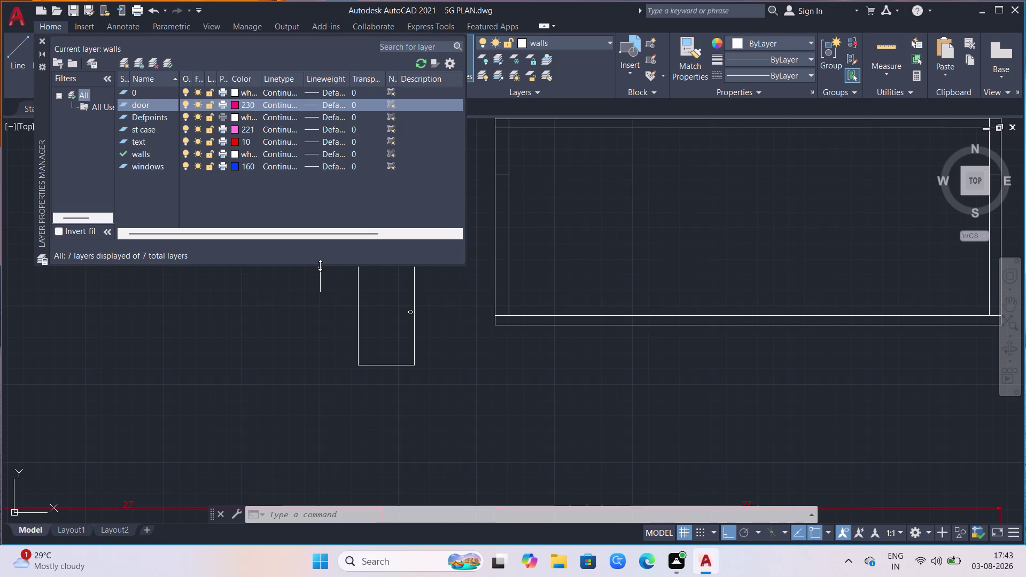
click(173, 70)
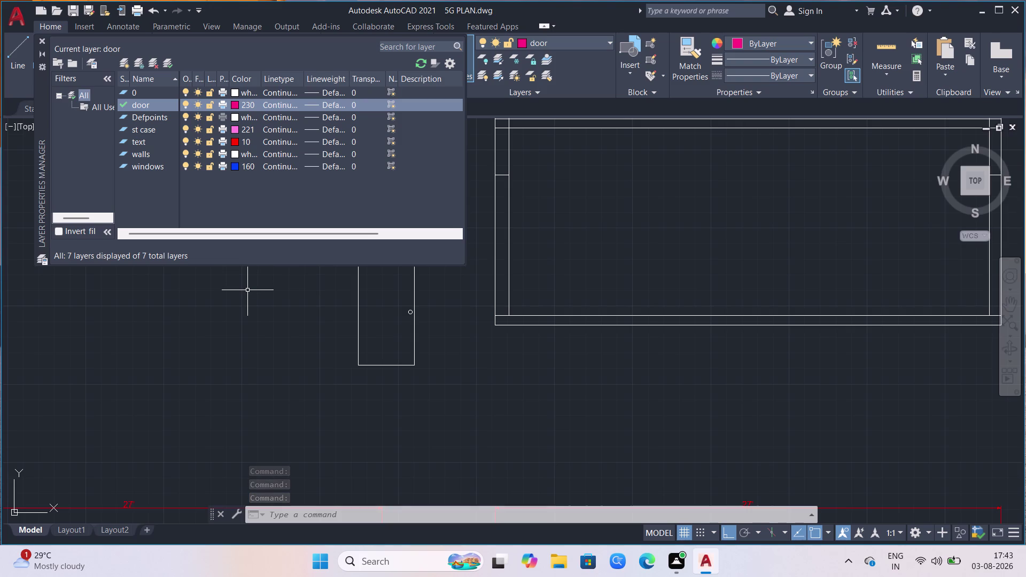
scroll(down, 3)
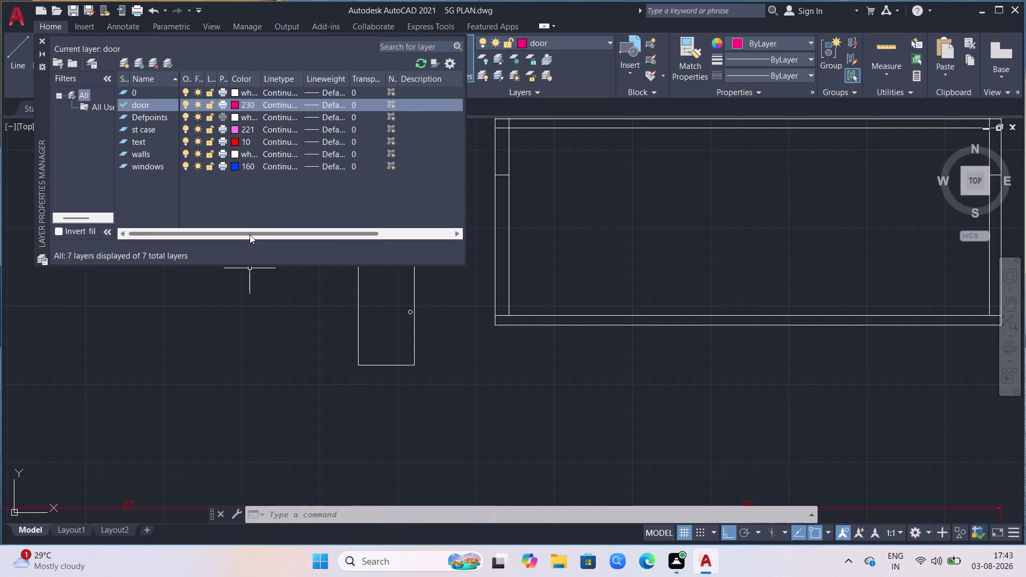
scroll(down, 3)
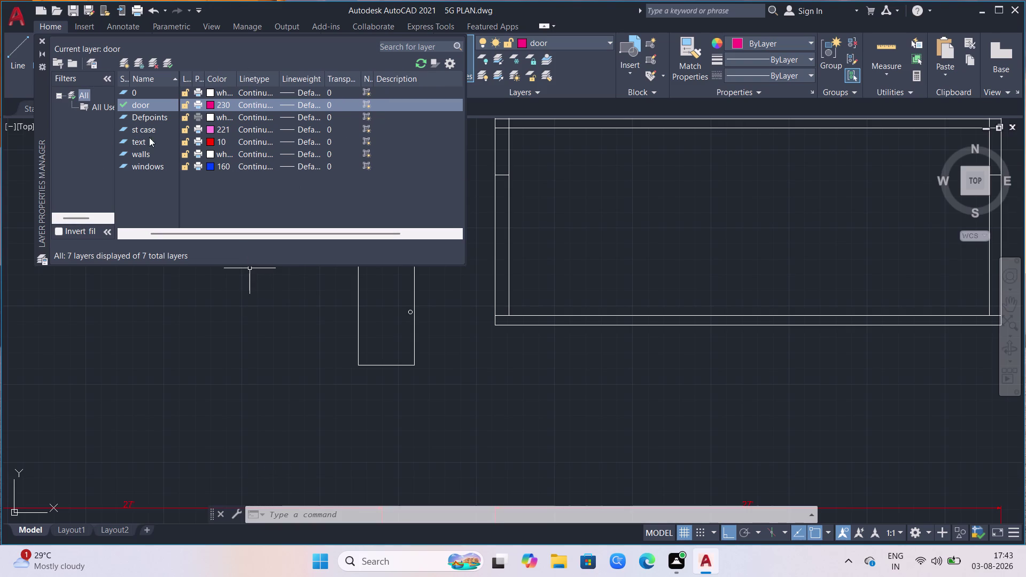
scroll(up, 3)
click(39, 41)
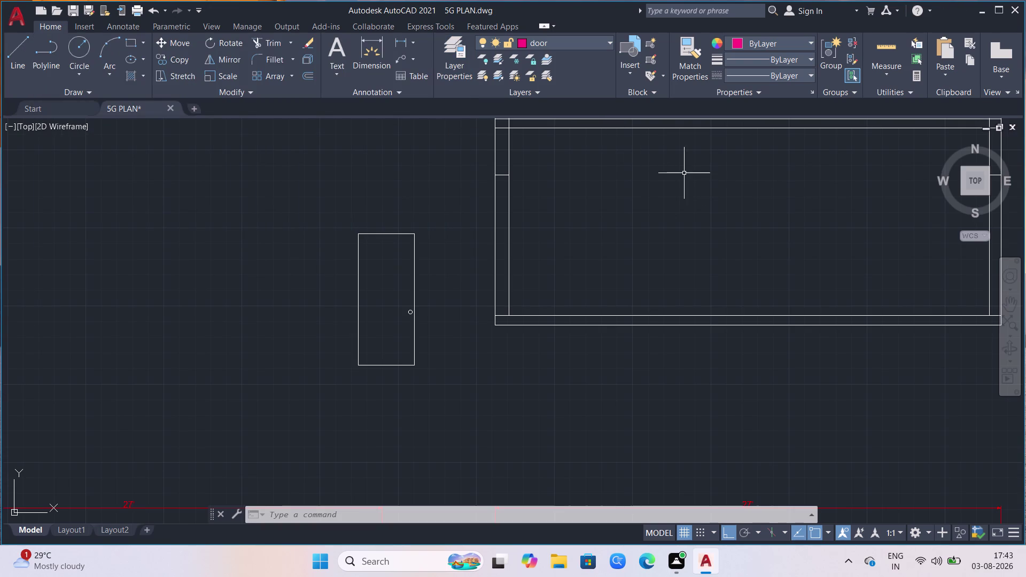
Draw a rectangle around the door block, from above-left to below-right of it.
scroll(down, 3)
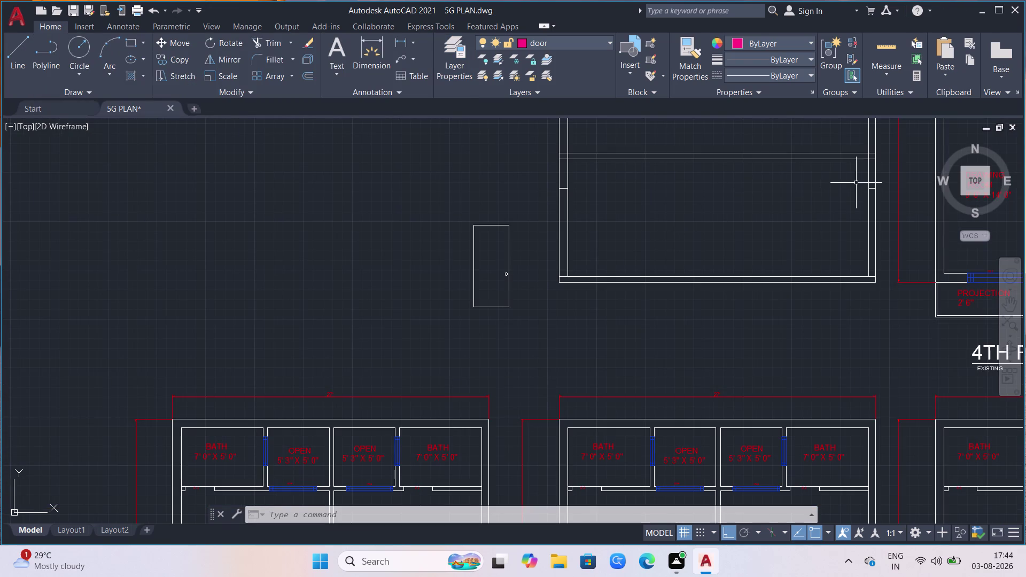
scroll(up, 3)
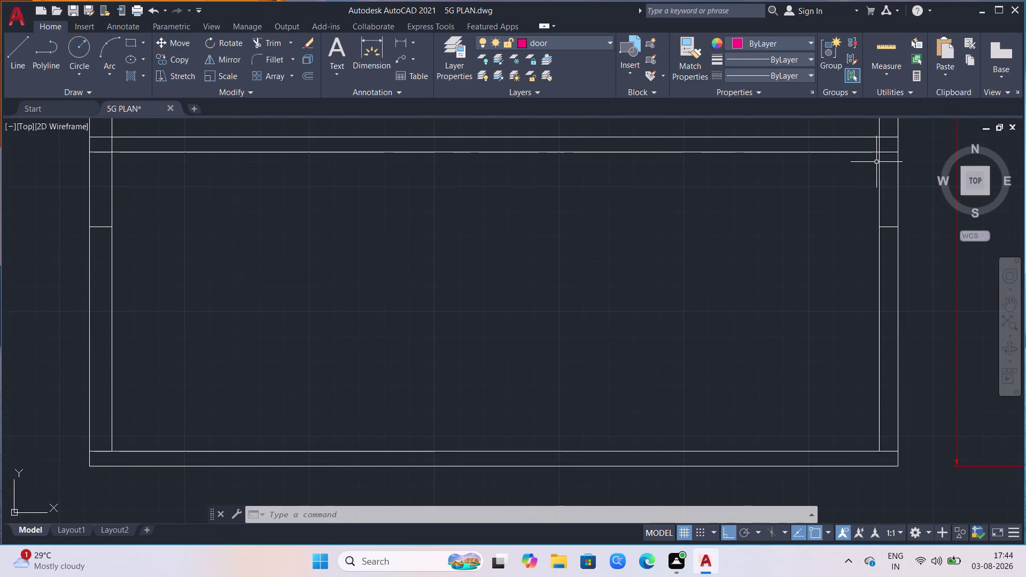
scroll(down, 3)
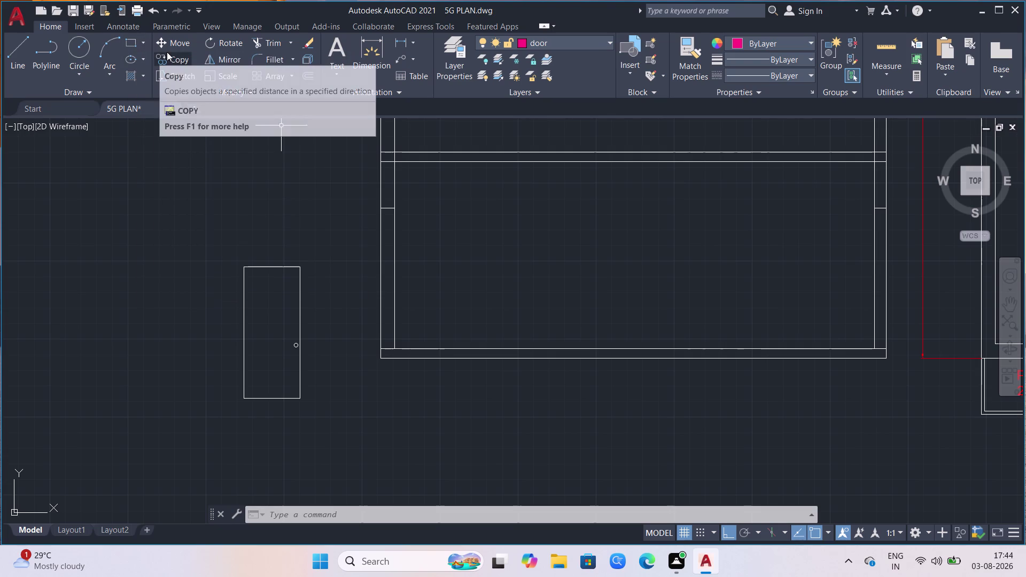
click(139, 50)
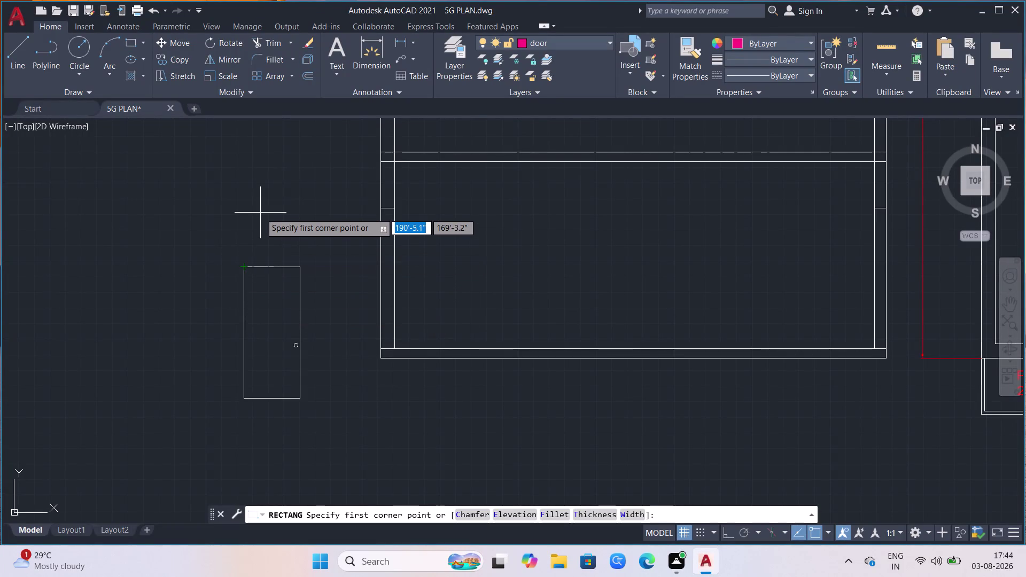
click(236, 256)
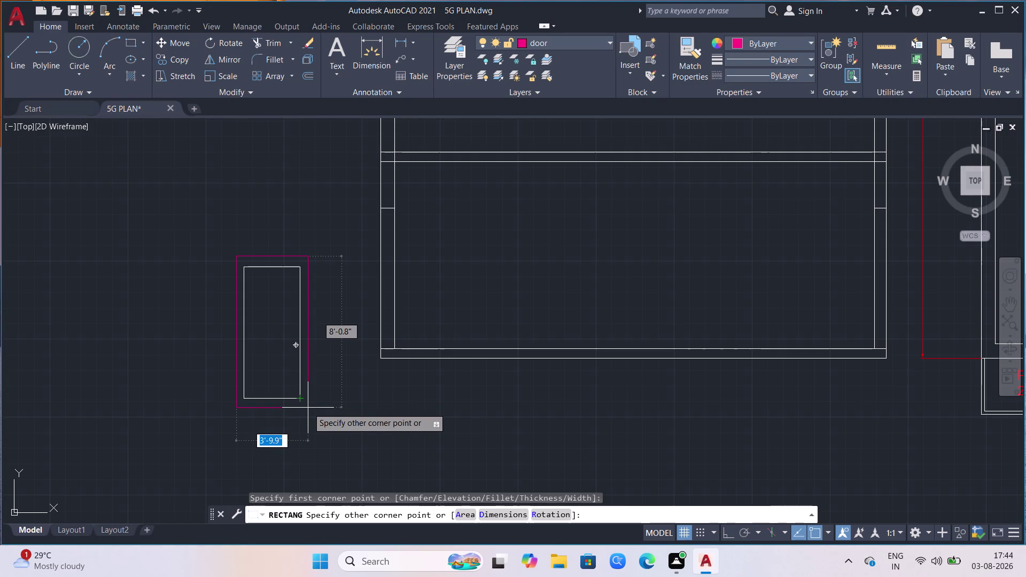
click(308, 408)
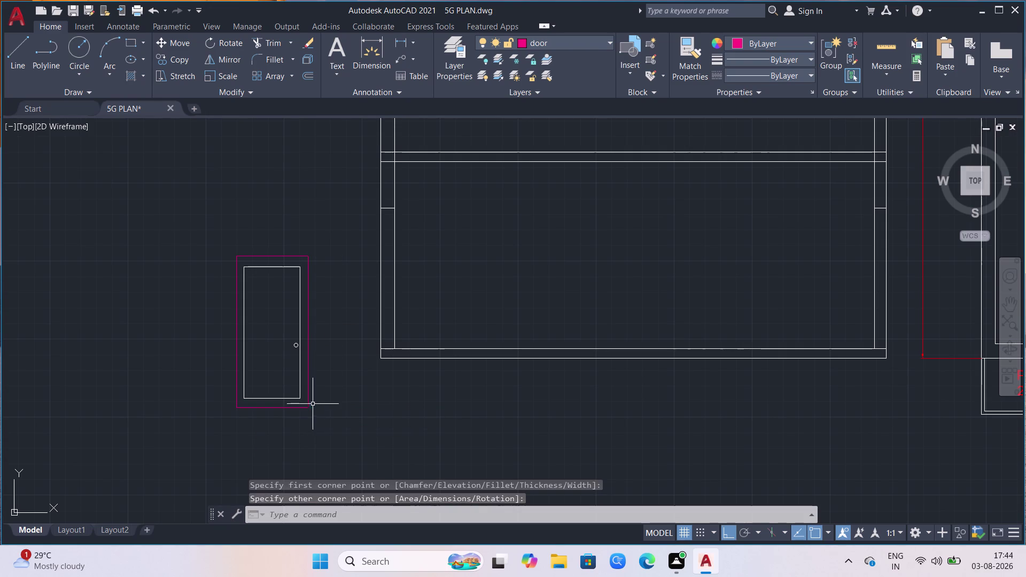
click(303, 349)
click(291, 353)
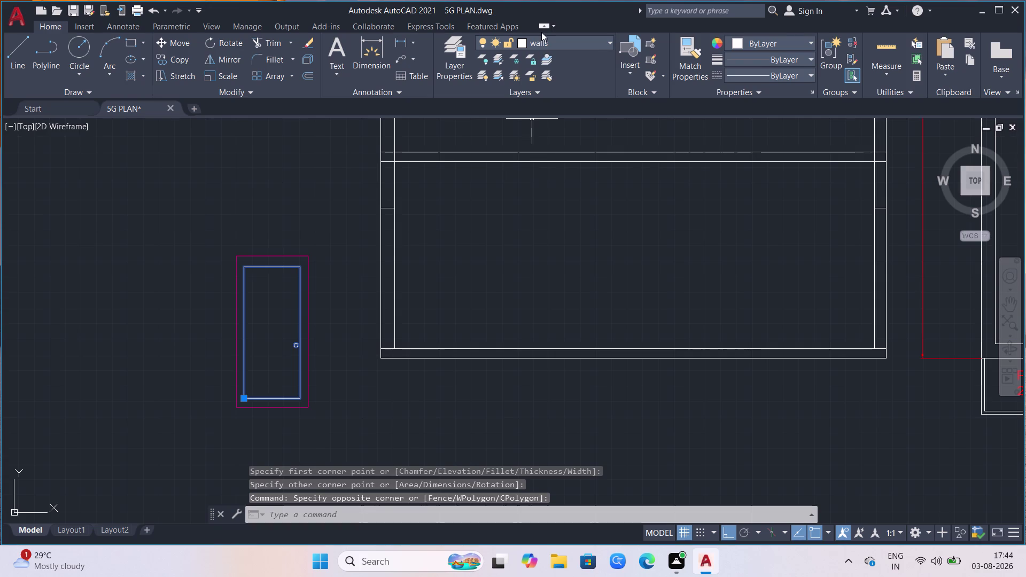
Put the inner door outline on the 'door' layer and window-select both rectangles.
click(541, 41)
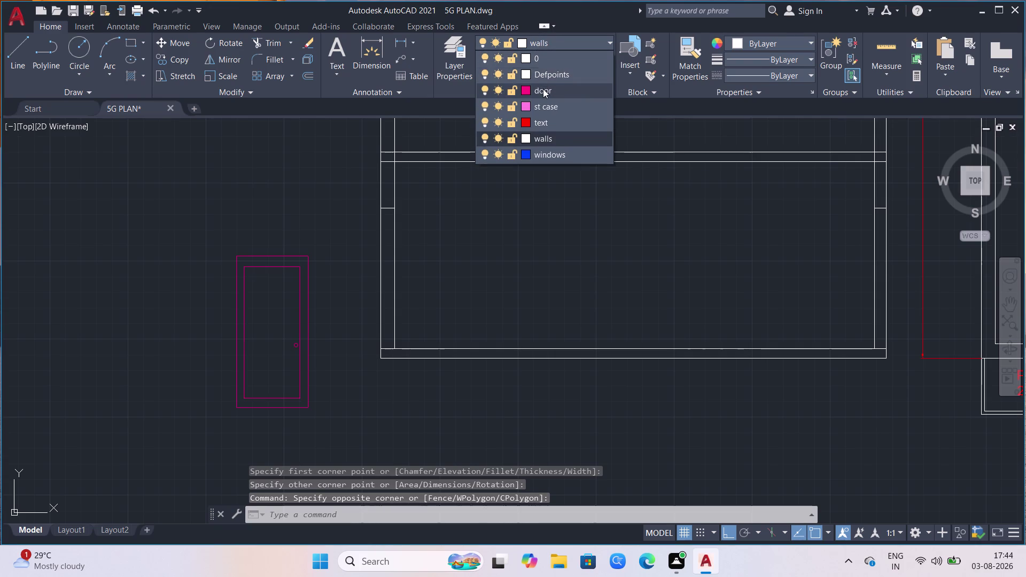
click(543, 89)
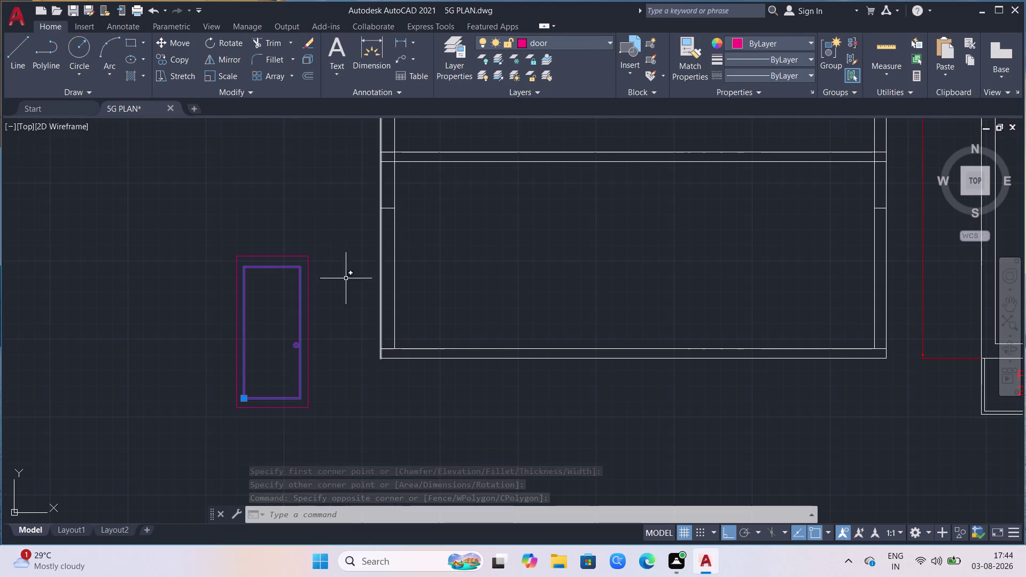
click(312, 246)
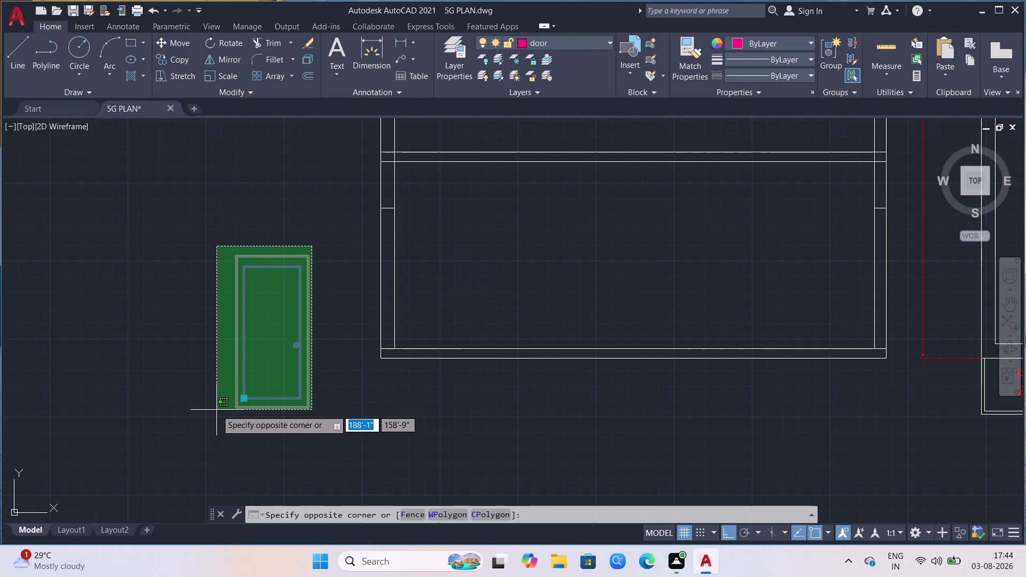
click(216, 410)
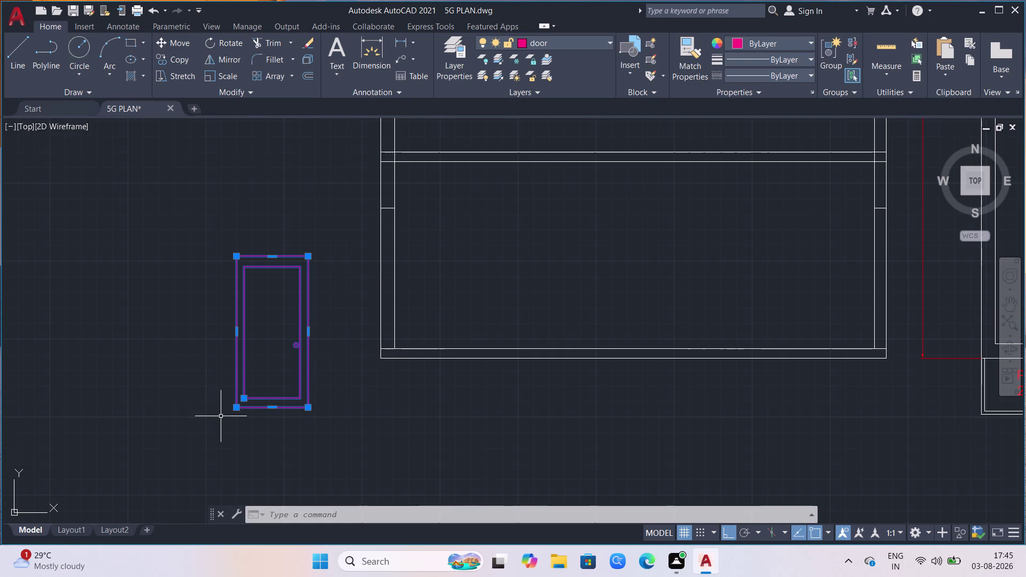
key(m)
key(Return)
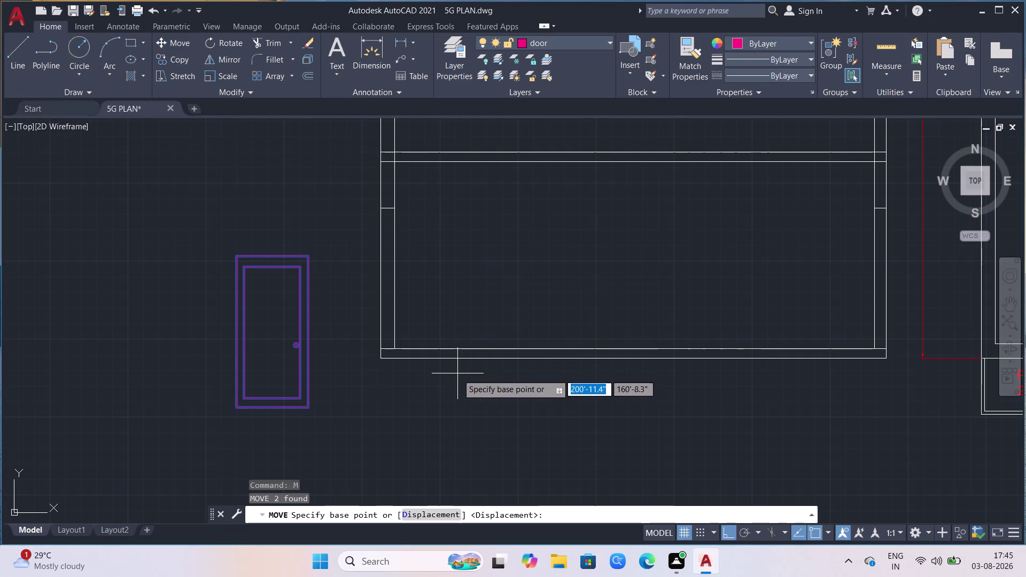
Cancel the move and copy the door and frame from their bottom-left corner.
click(235, 409)
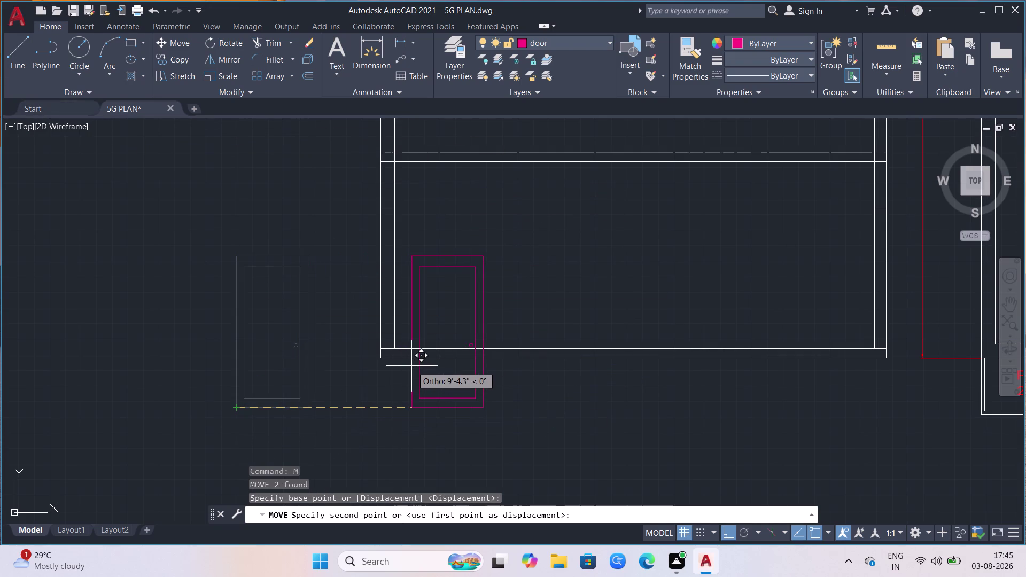
key(Escape)
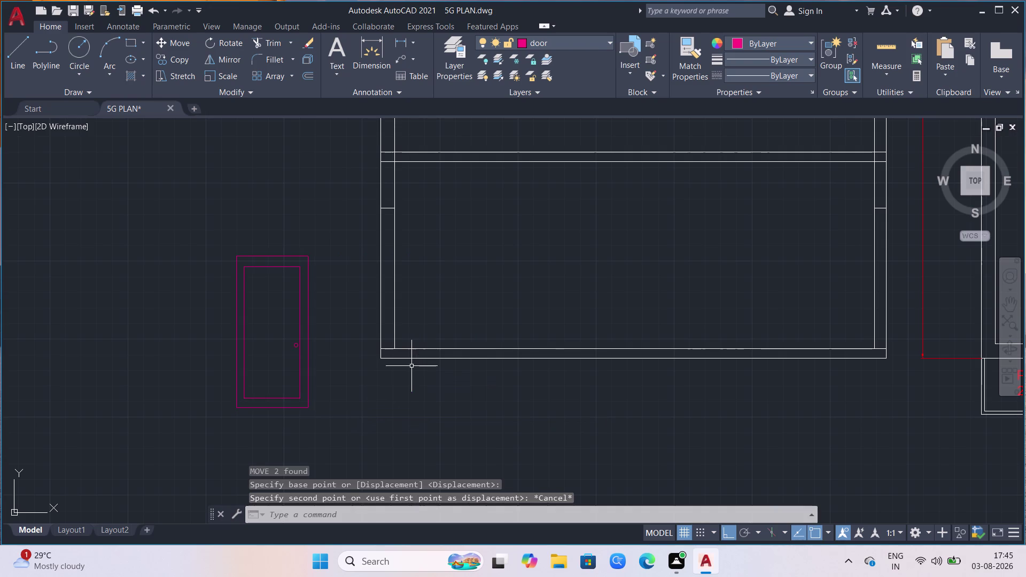
key(c)
key(o)
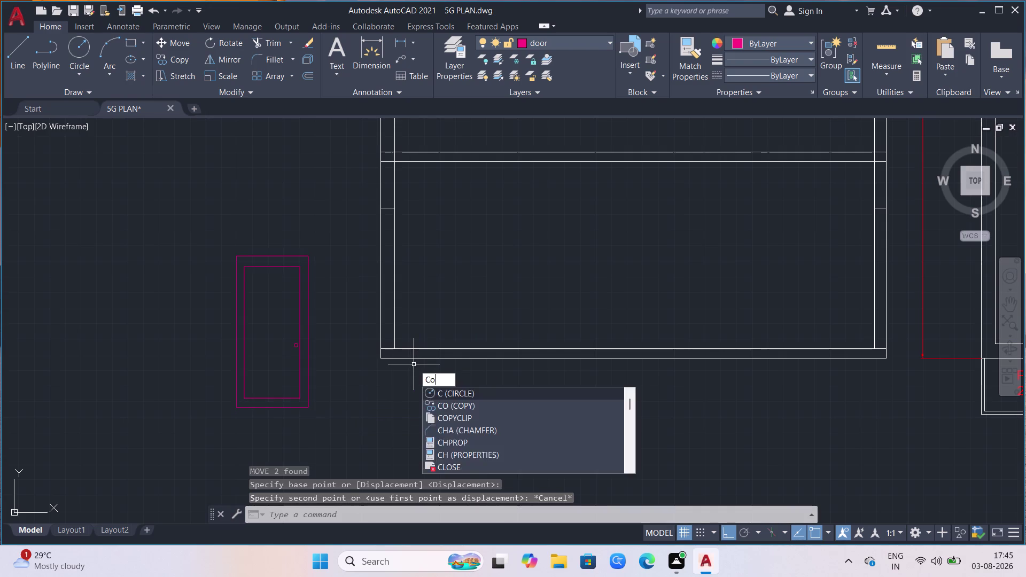
key(Return)
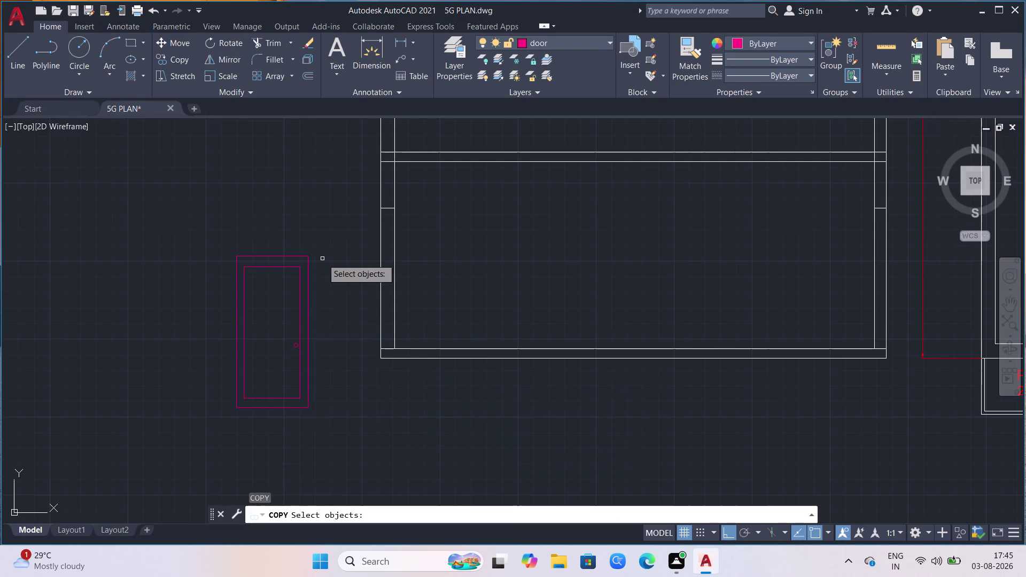
click(327, 241)
click(178, 440)
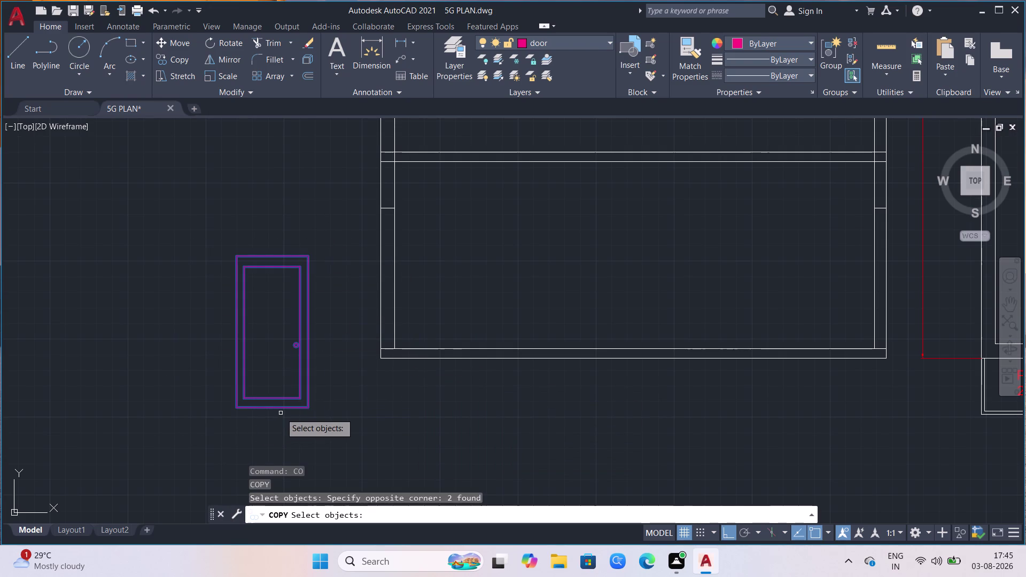
key(Return)
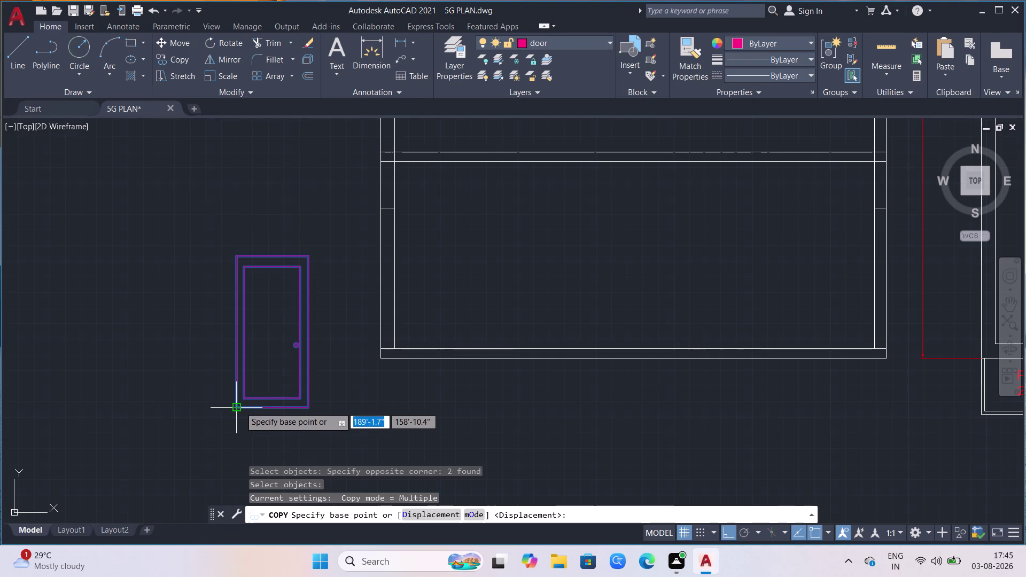
click(240, 407)
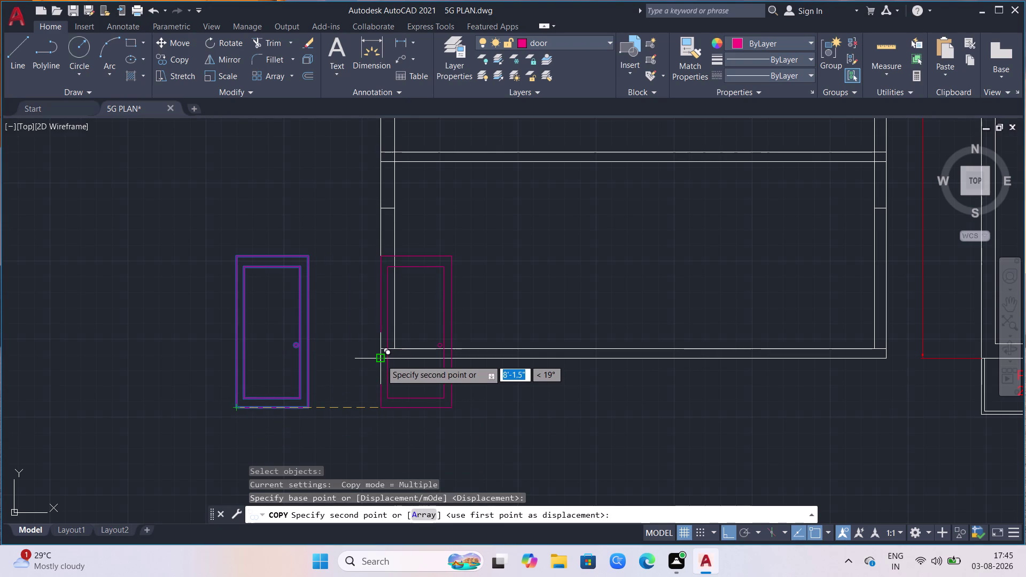
With Ortho off, place two door copies along the elevation base, then select a copied frame.
key(F8)
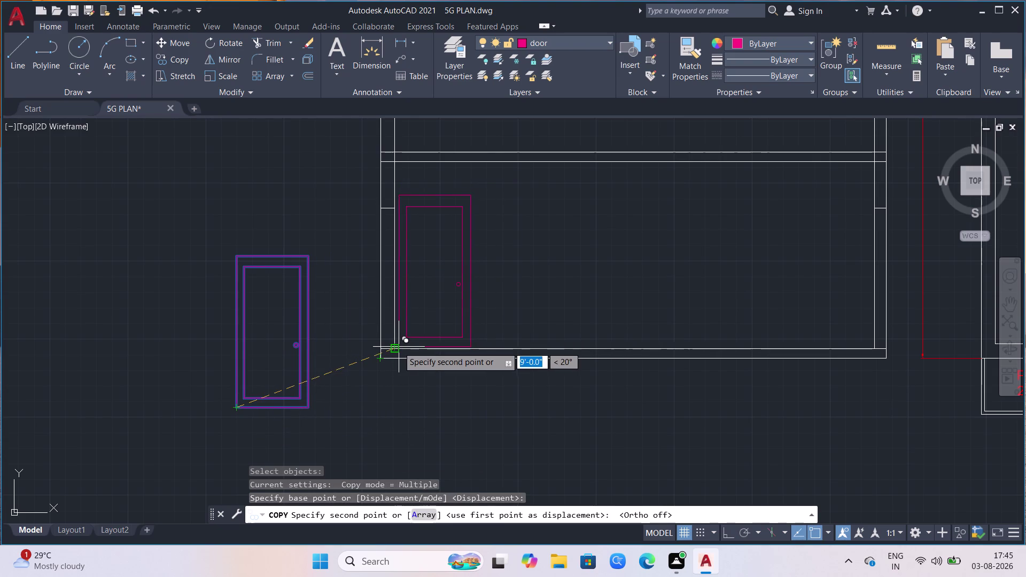
scroll(up, 3)
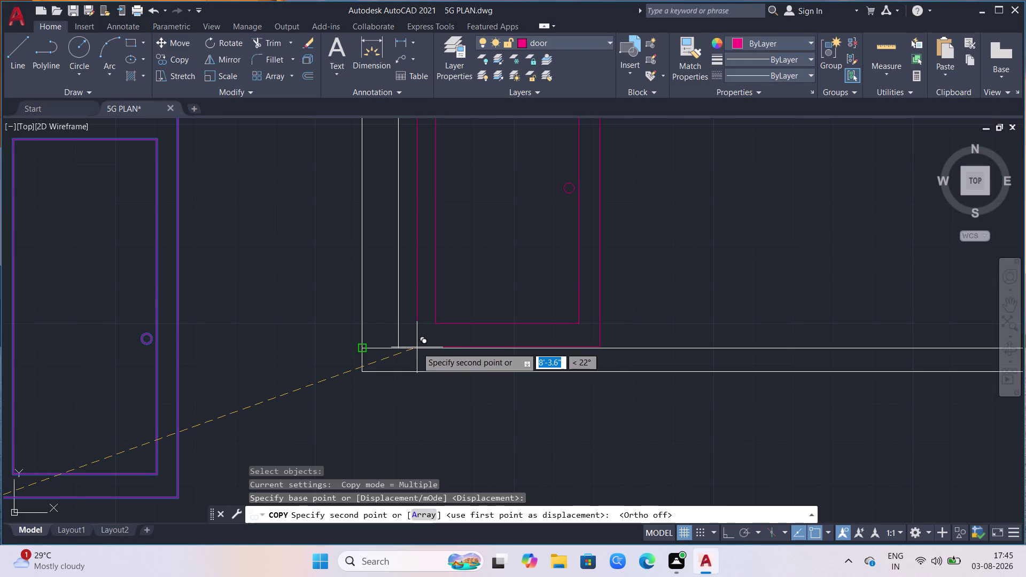
click(414, 348)
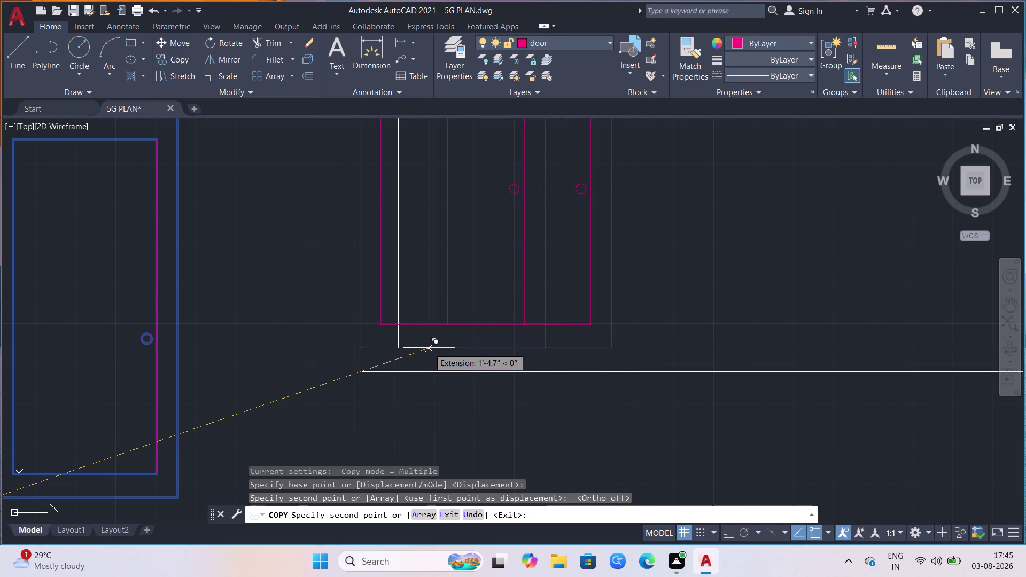
click(429, 346)
key(Escape)
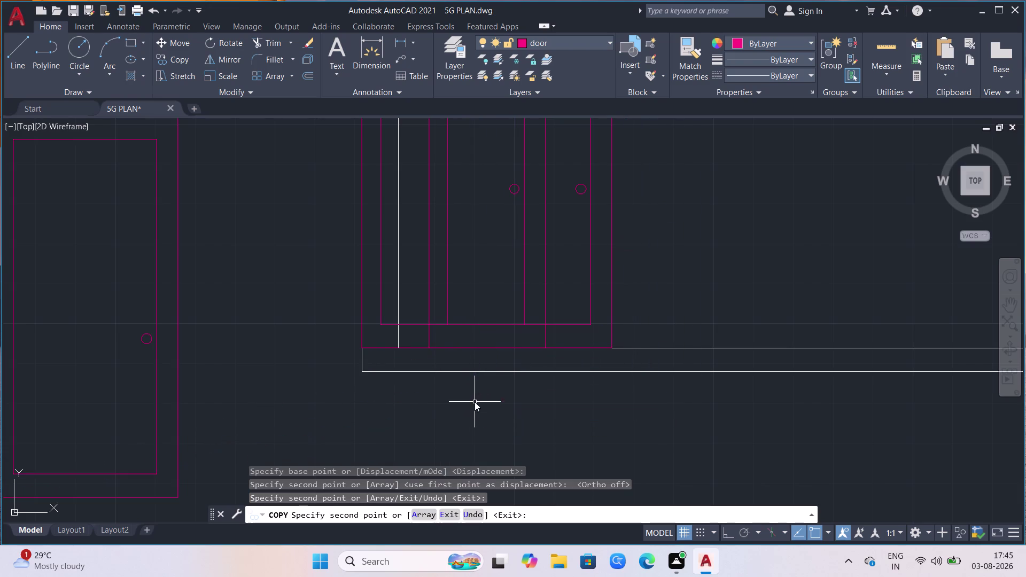
click(383, 298)
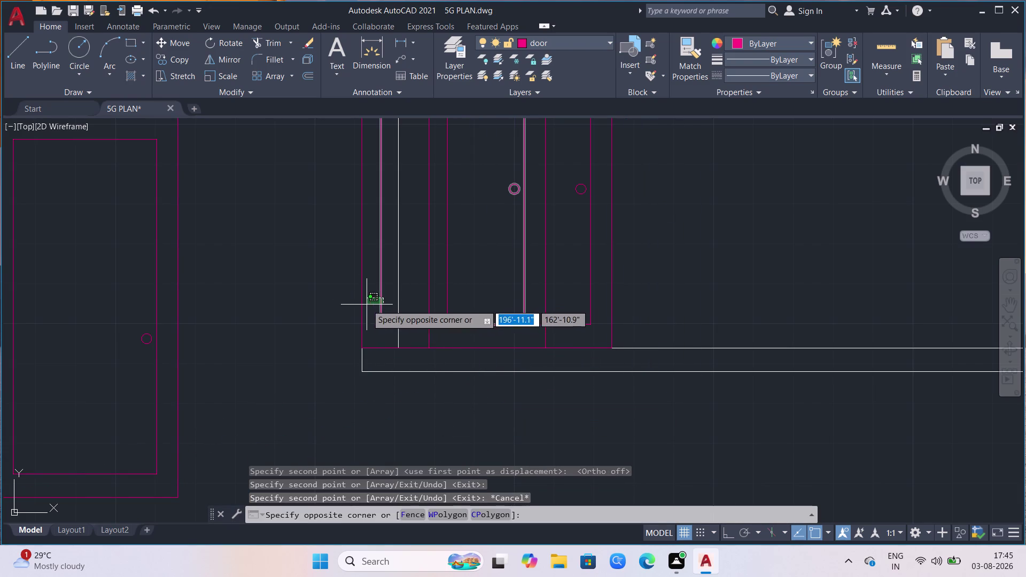
click(357, 306)
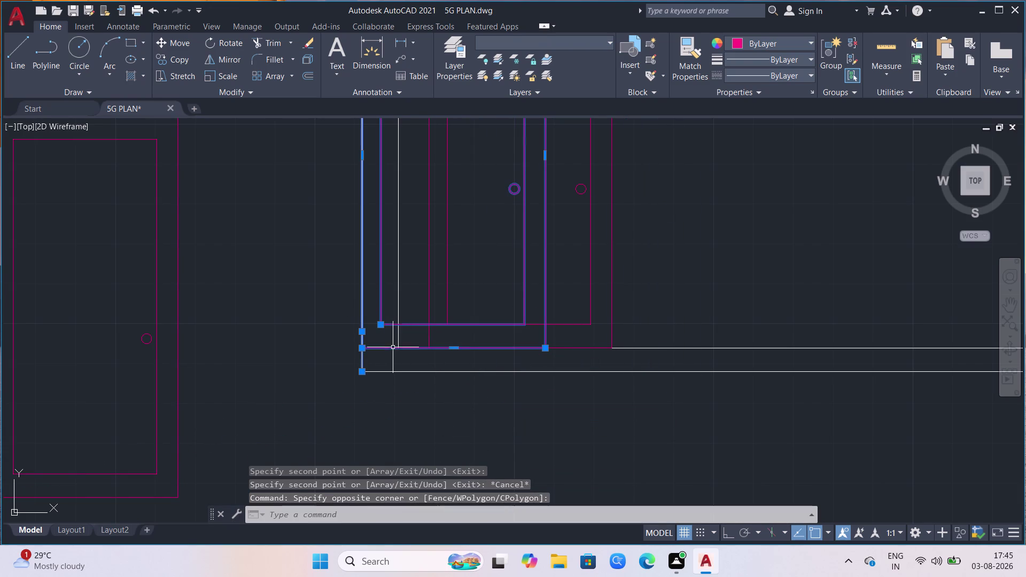
key(Escape)
drag(391, 347, 391, 354)
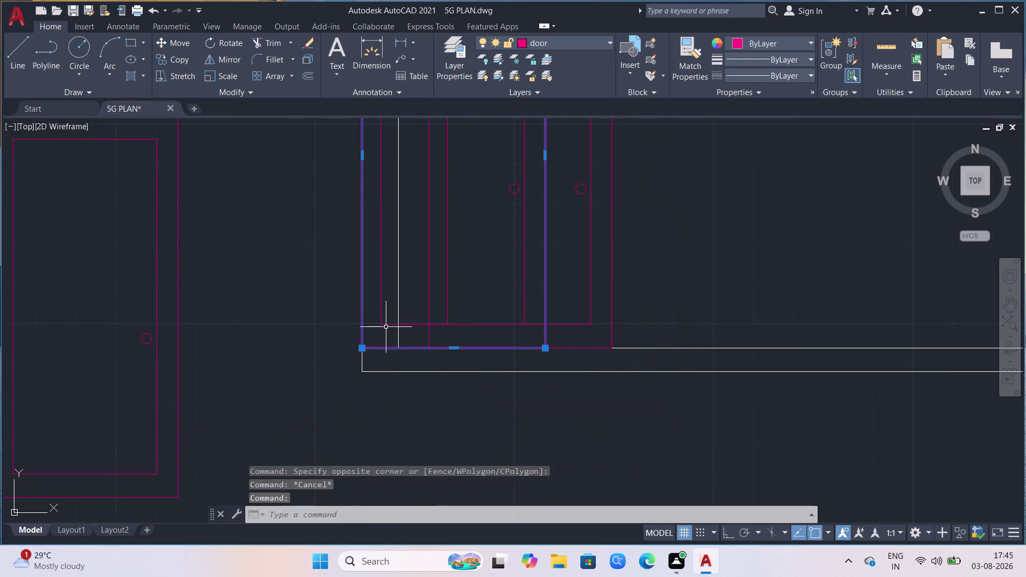
click(386, 325)
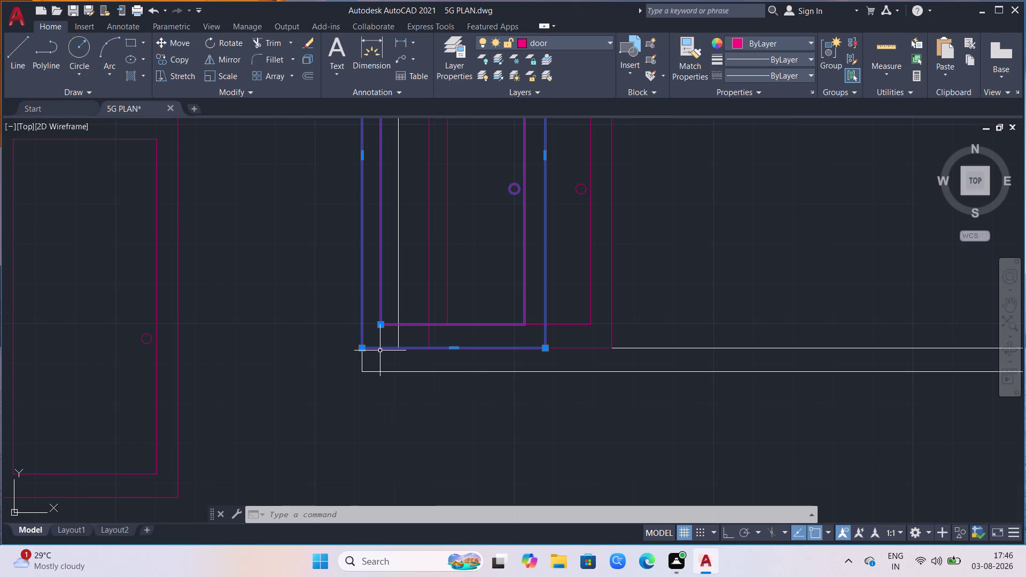
Move the selected door from its corner onto the elevation base line, then select the left door.
key(m)
key(Return)
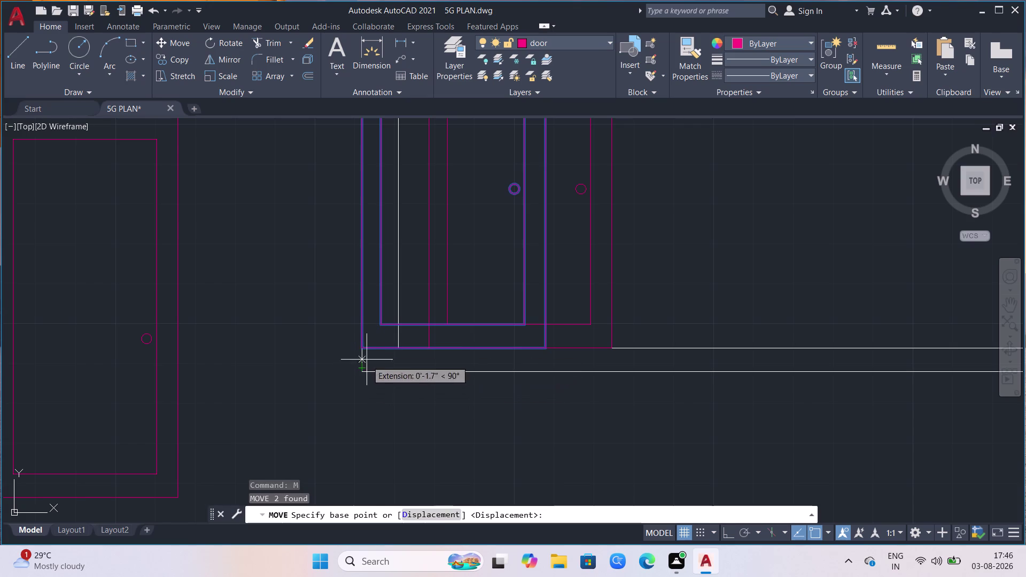
click(366, 353)
scroll(down, 3)
scroll(down, 3)
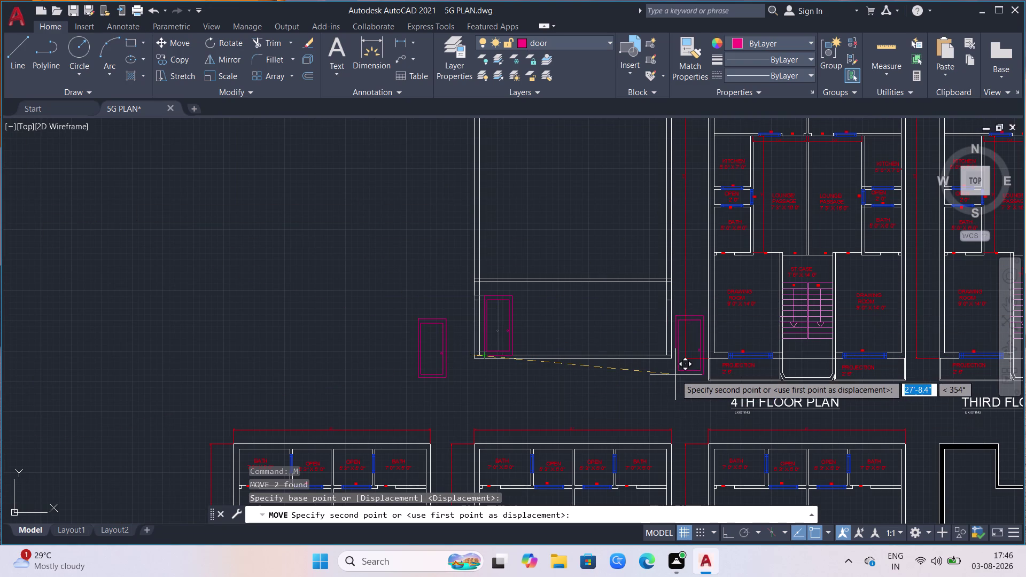
scroll(up, 3)
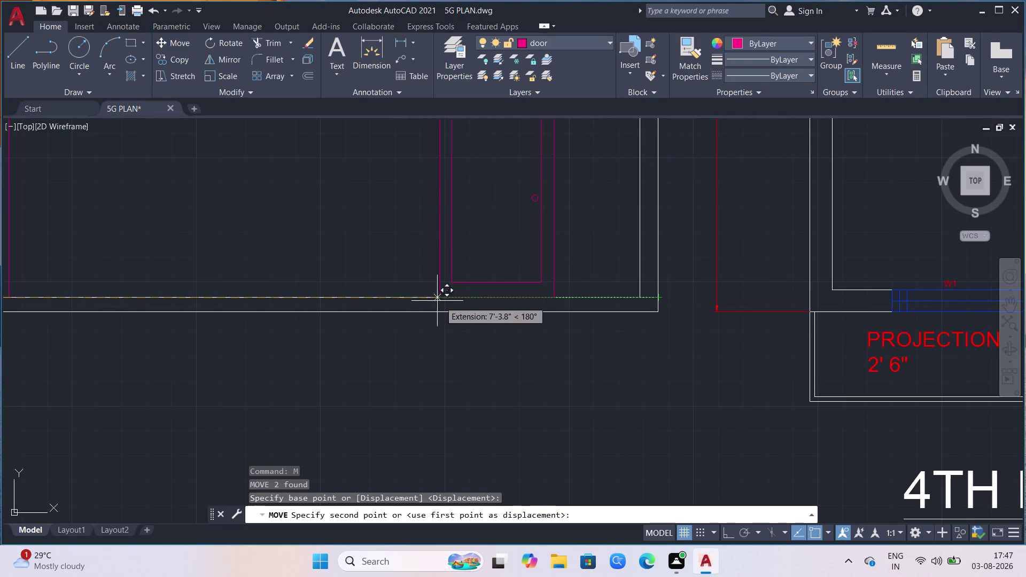
click(408, 298)
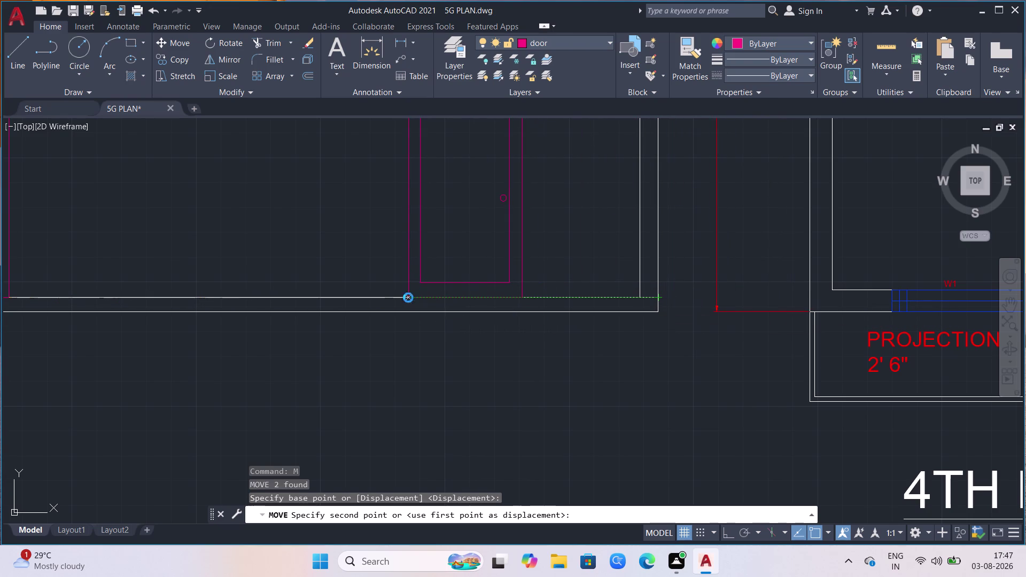
scroll(down, 3)
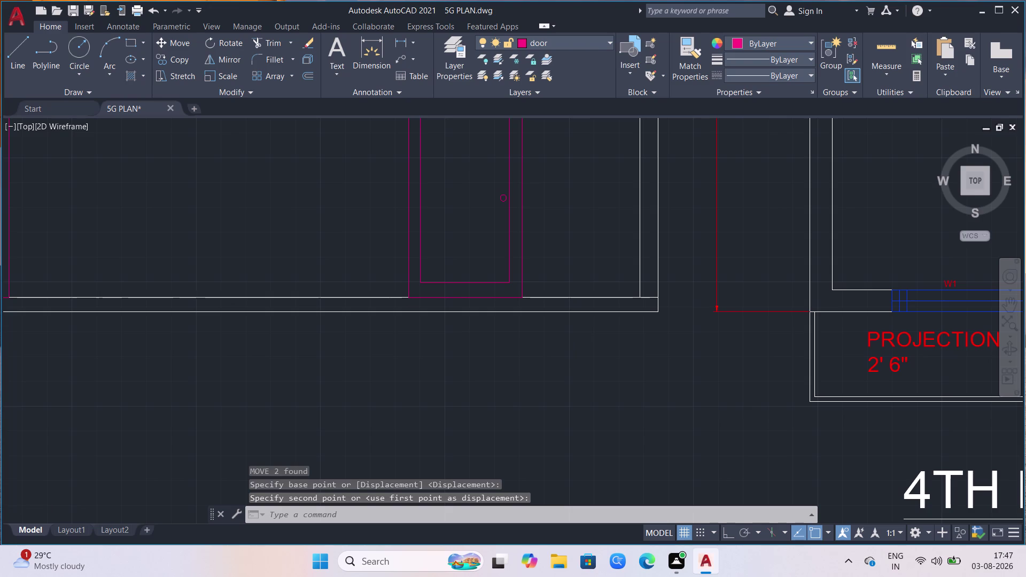
scroll(down, 3)
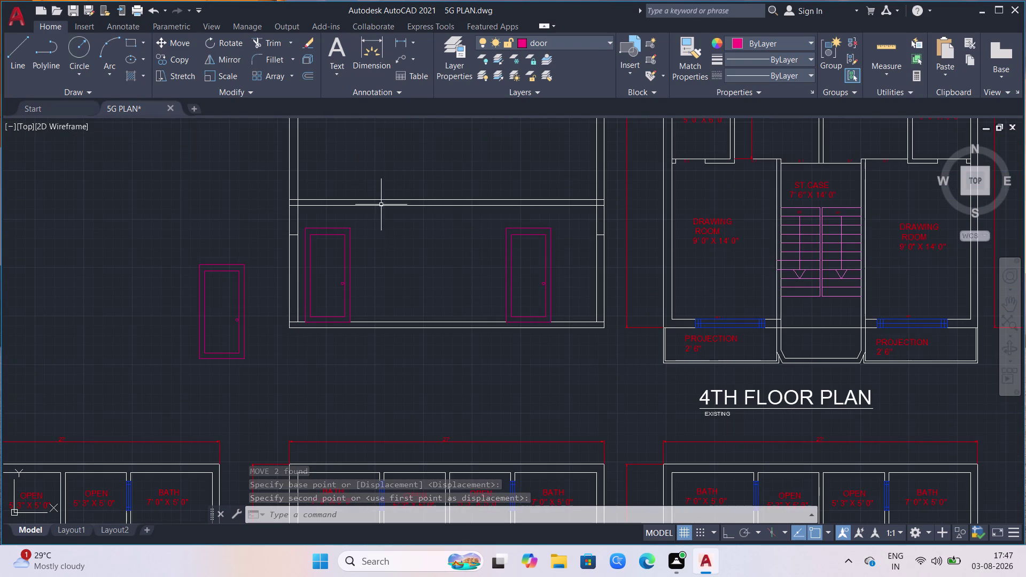
click(379, 248)
click(340, 253)
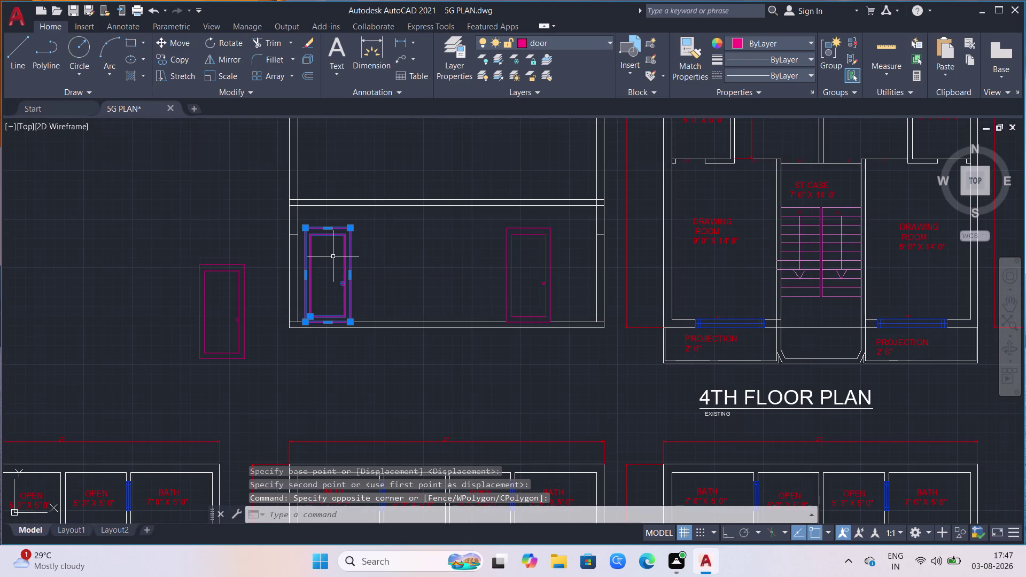
Scale the left elevation door down to match the right door, then select the right door.
text(sc)
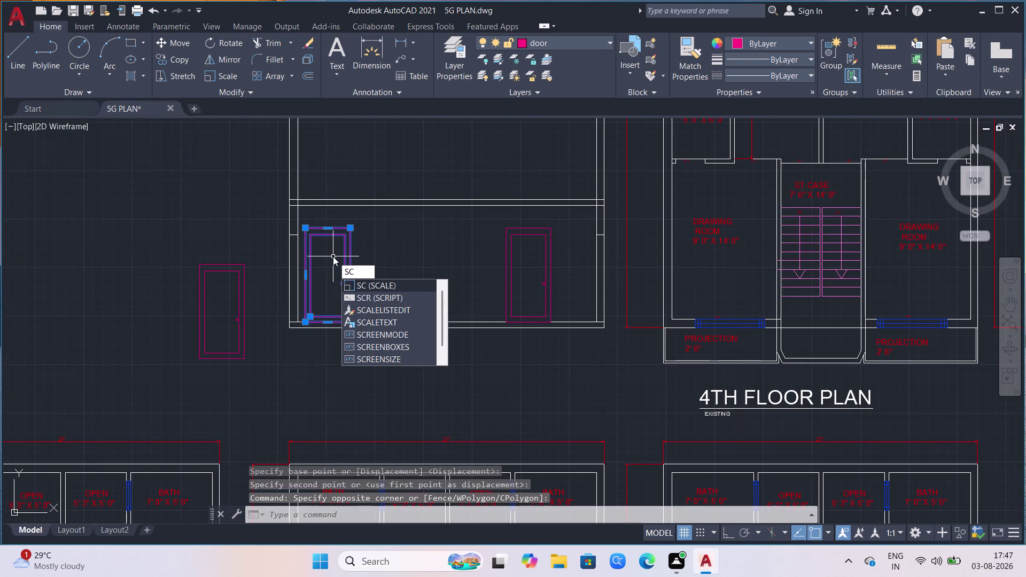
key(Return)
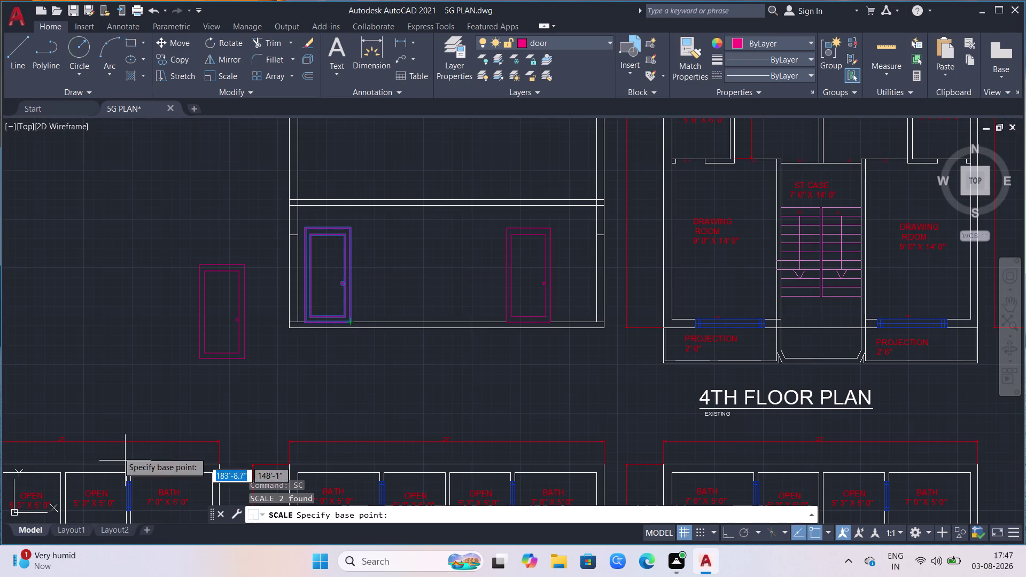
scroll(down, 3)
scroll(up, 3)
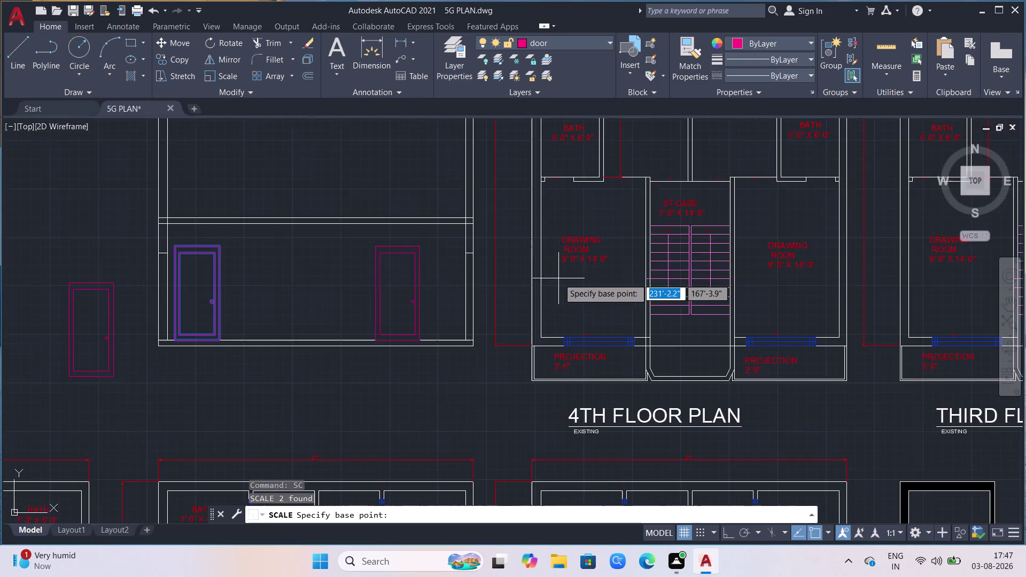
scroll(up, 3)
scroll(down, 3)
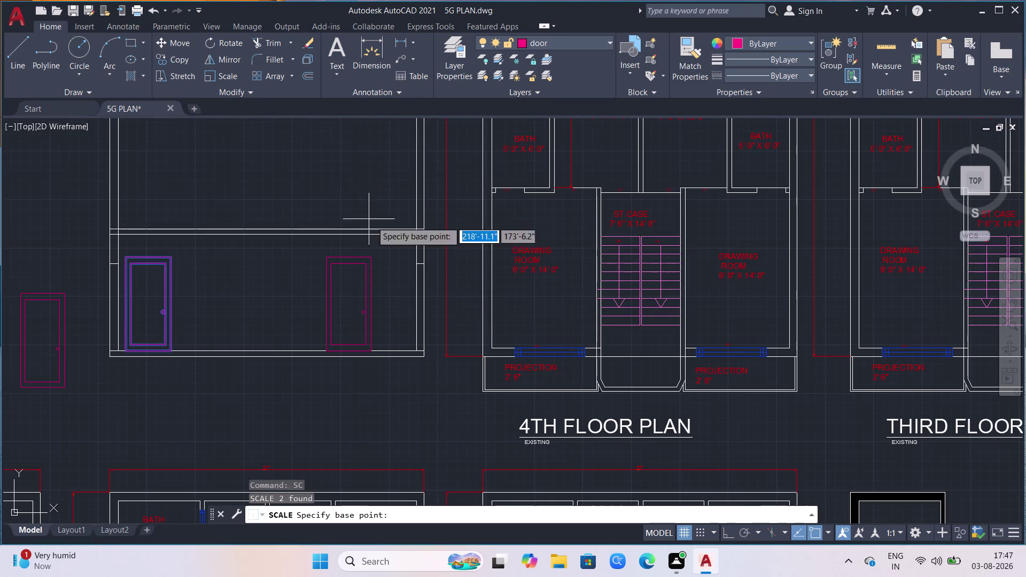
scroll(down, 3)
scroll(up, 3)
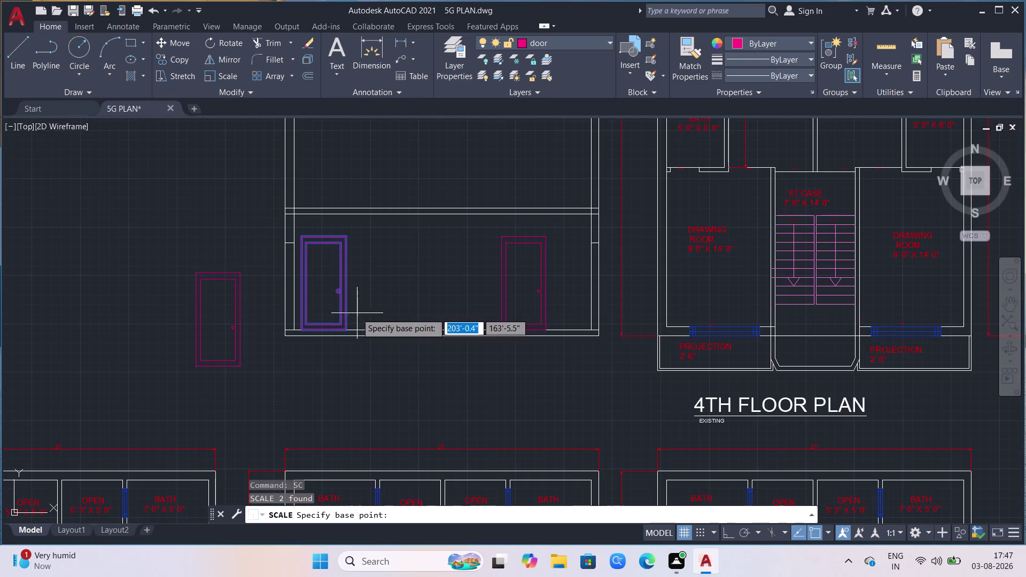
click(299, 334)
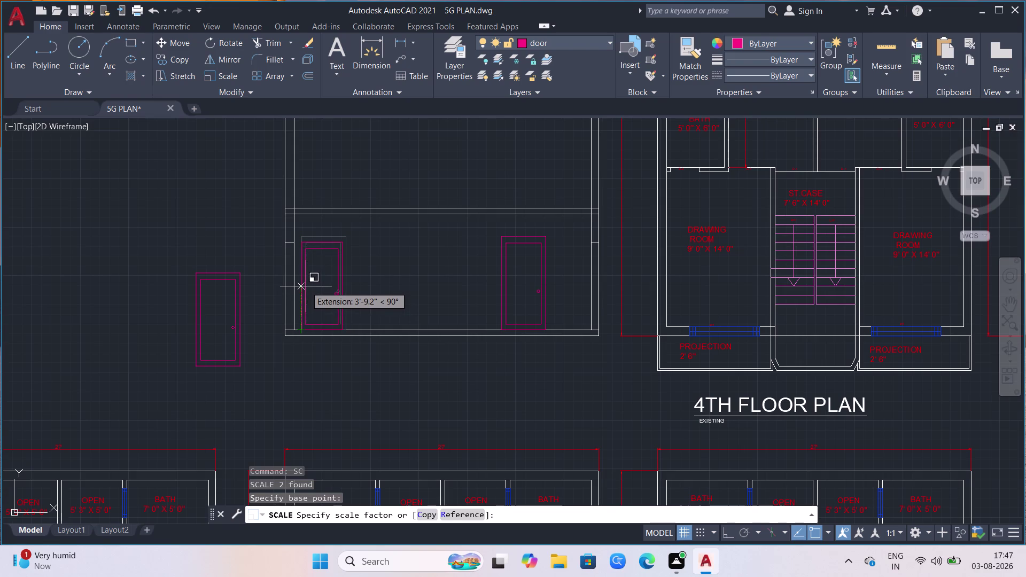
click(306, 286)
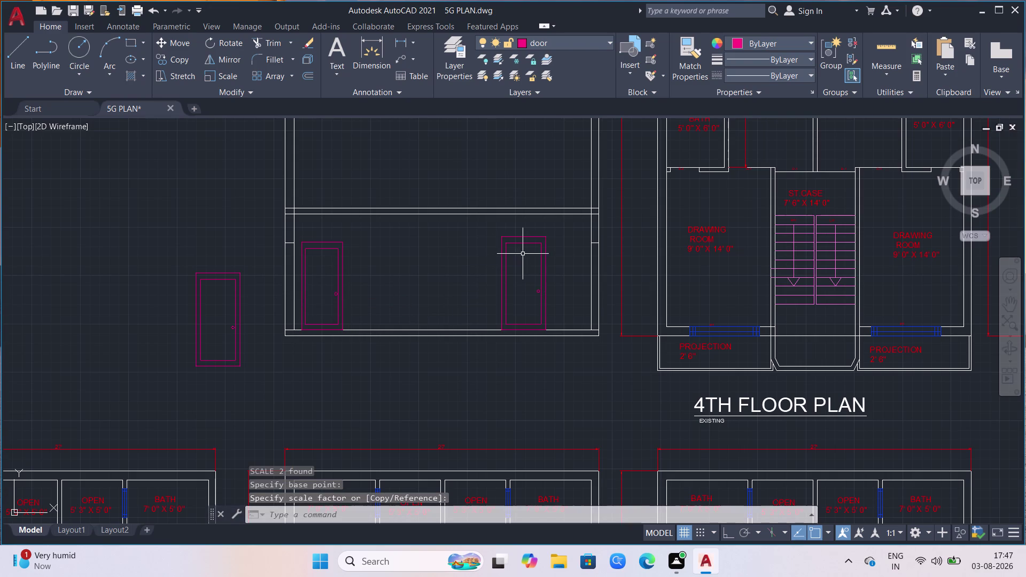
click(559, 255)
click(479, 296)
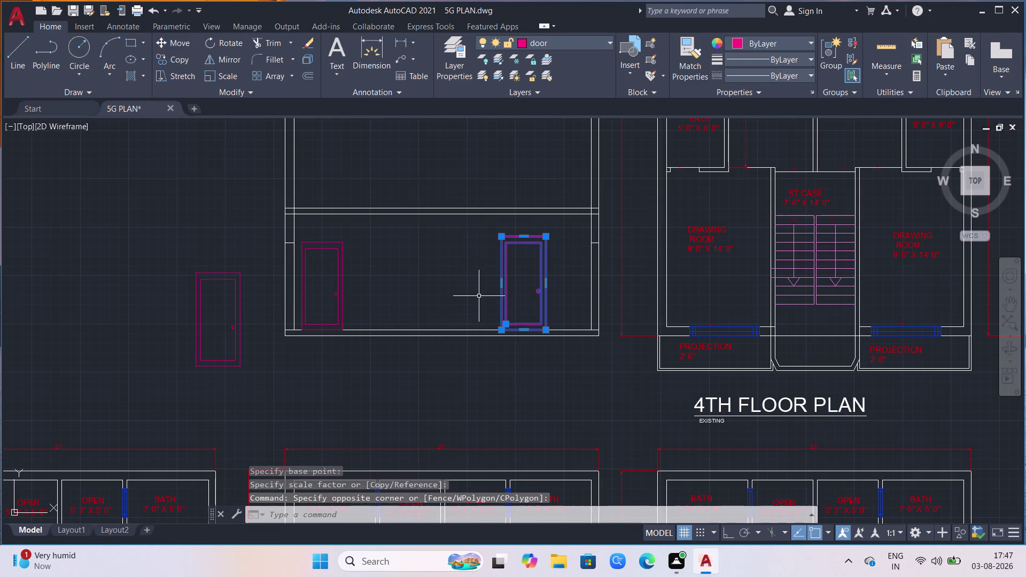
Delete the right elevation door and select the resized left door.
key(Delete)
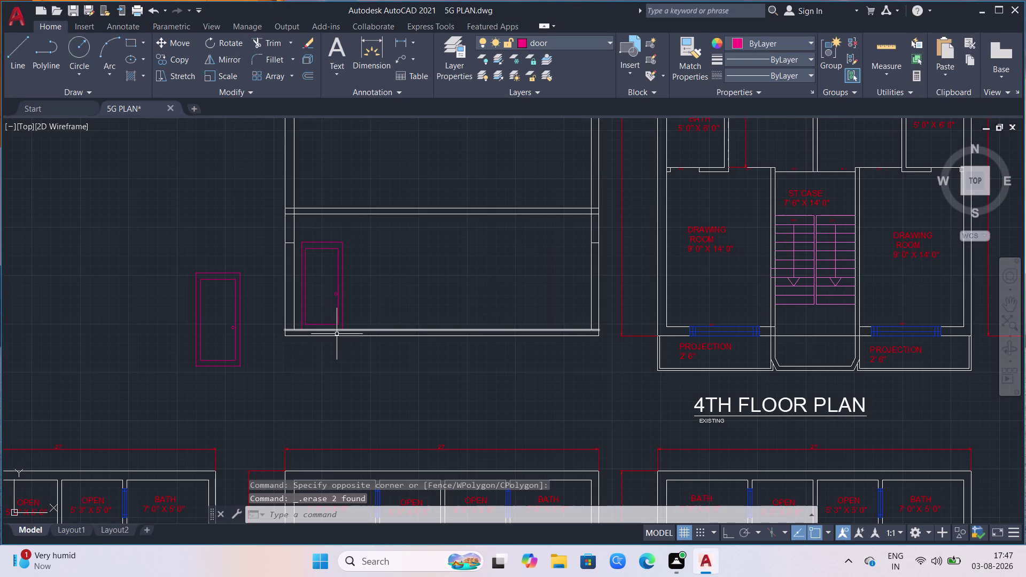
click(352, 297)
click(318, 312)
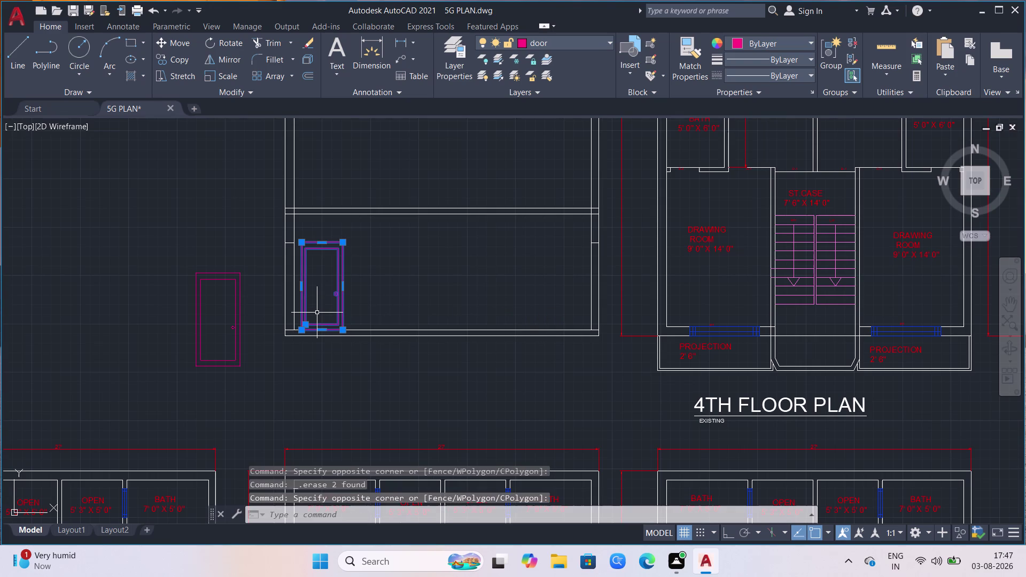
Copy the resized left door from its bottom corner onto the elevation's right side.
text(c)
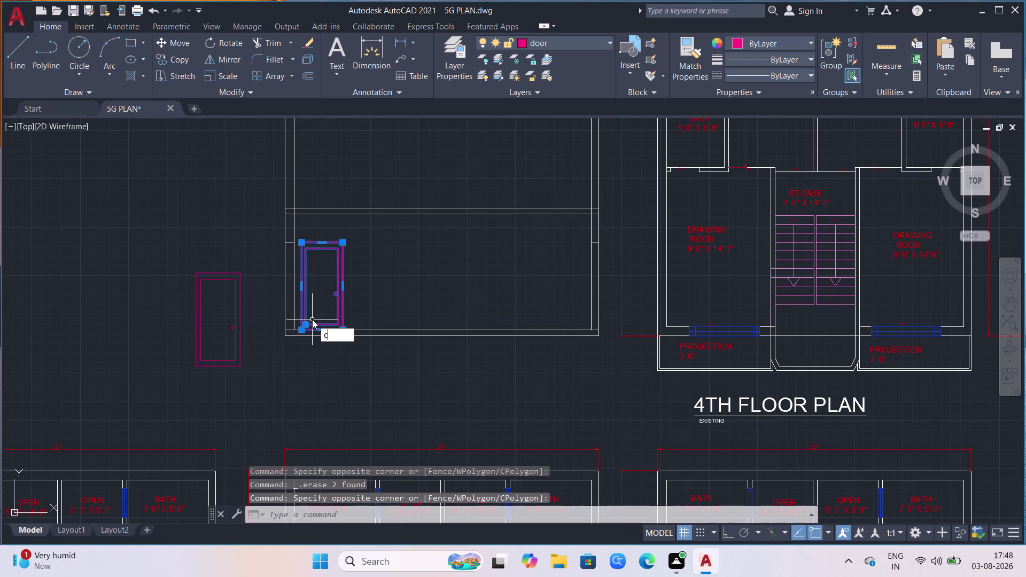
text(o)
key(Return)
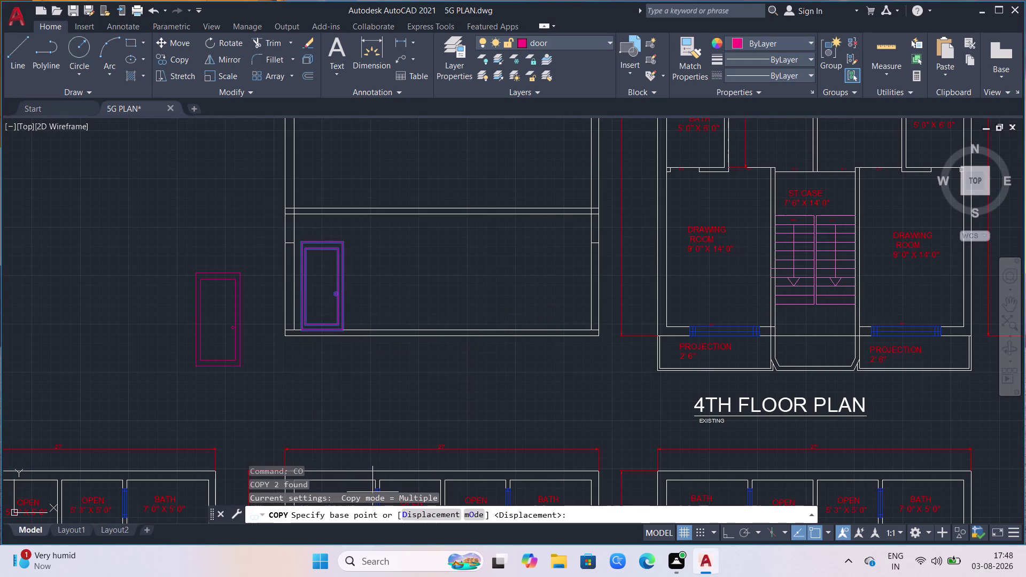
click(300, 330)
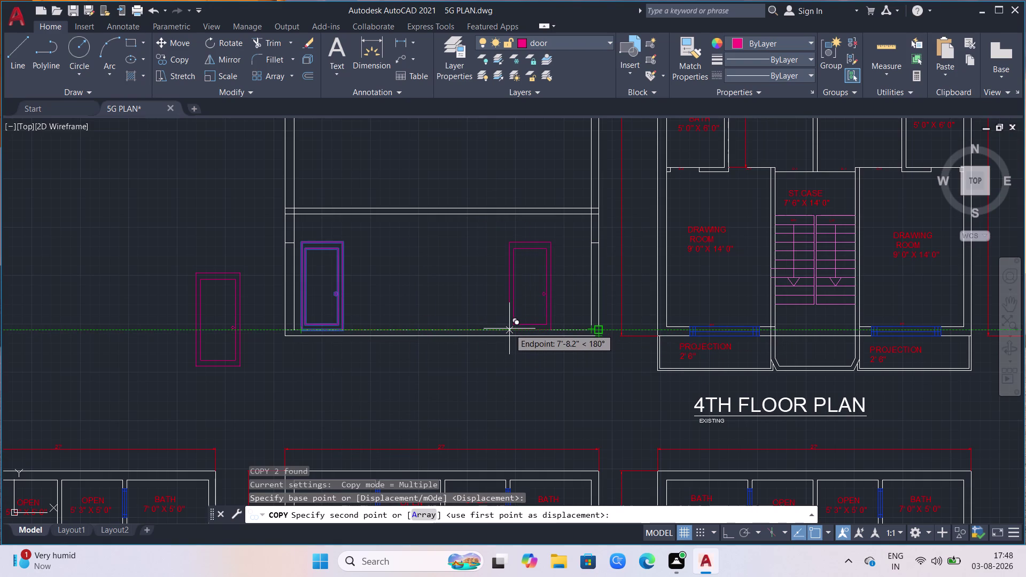
click(510, 329)
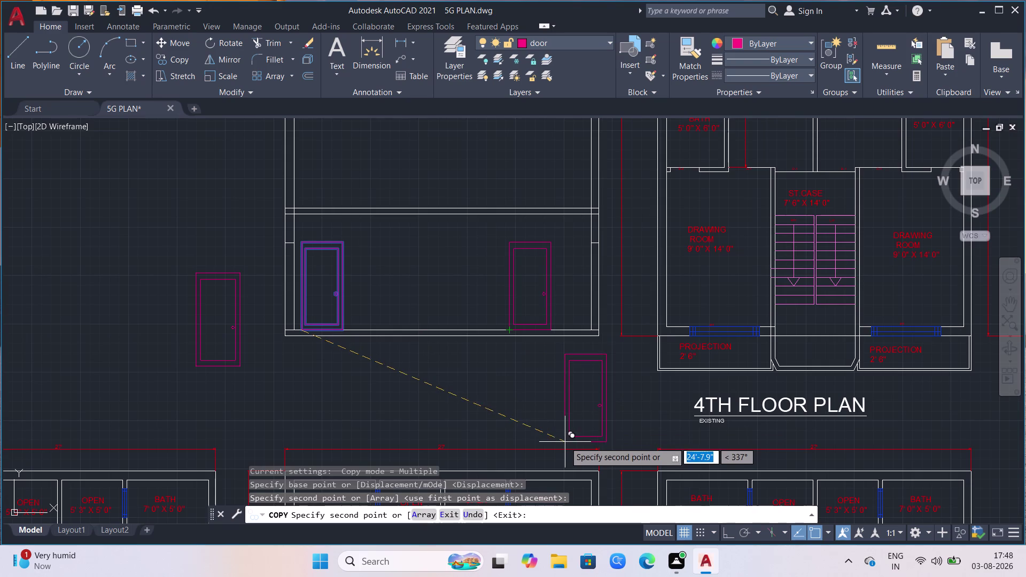
scroll(down, 3)
scroll(down, 3)
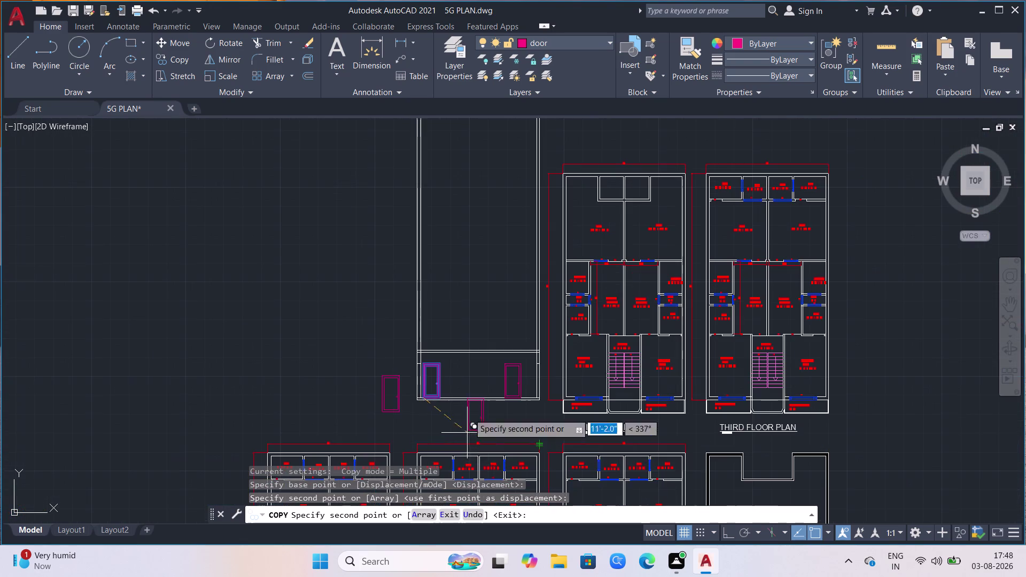
scroll(up, 3)
scroll(down, 3)
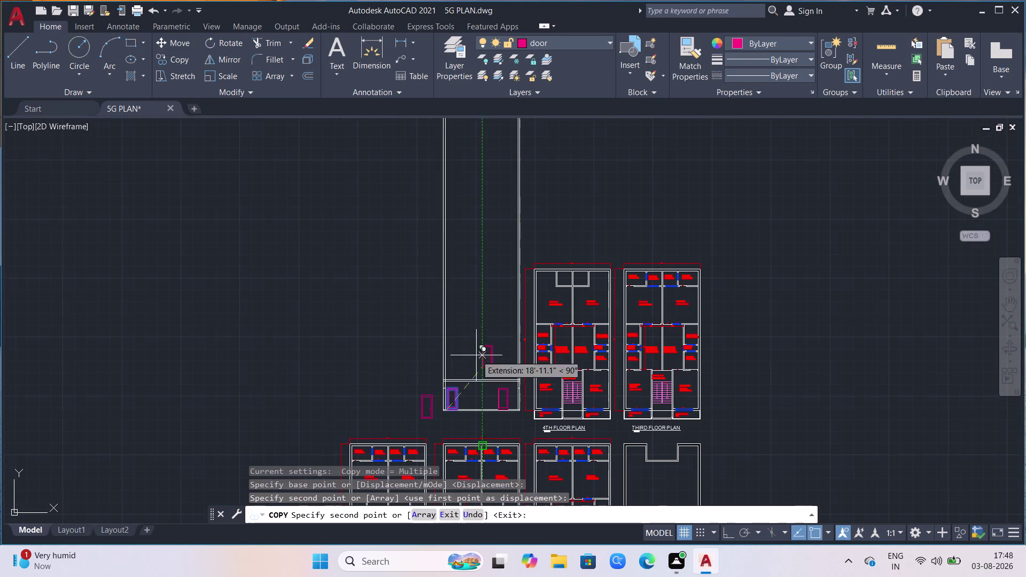
scroll(up, 3)
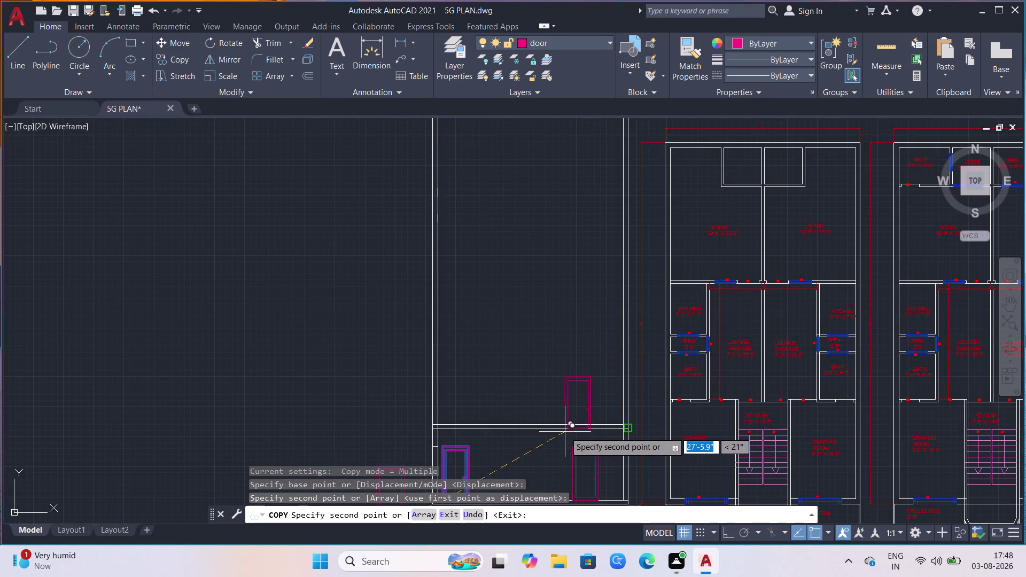
scroll(down, 3)
scroll(down, 3)
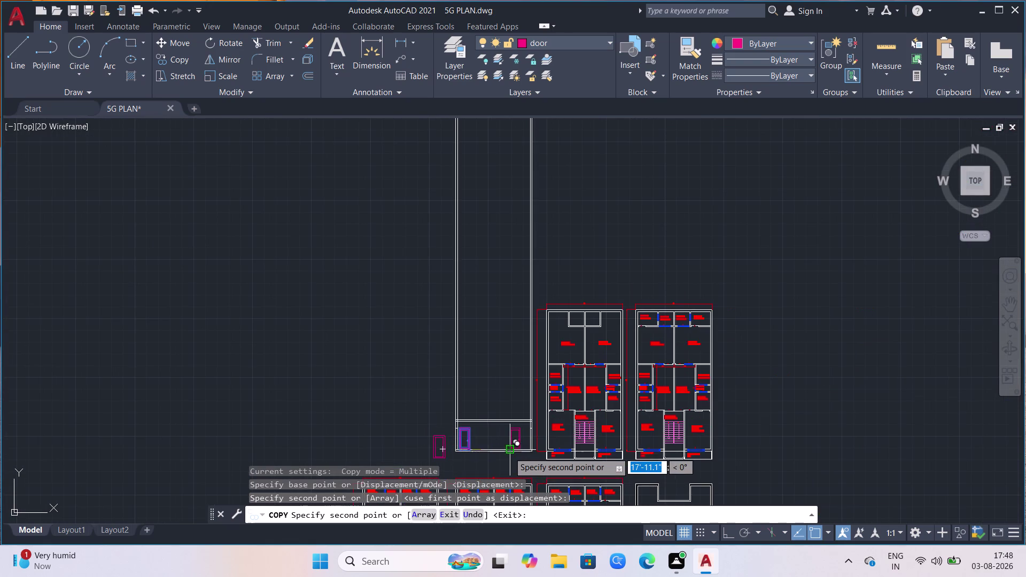
scroll(up, 3)
scroll(up, 3)
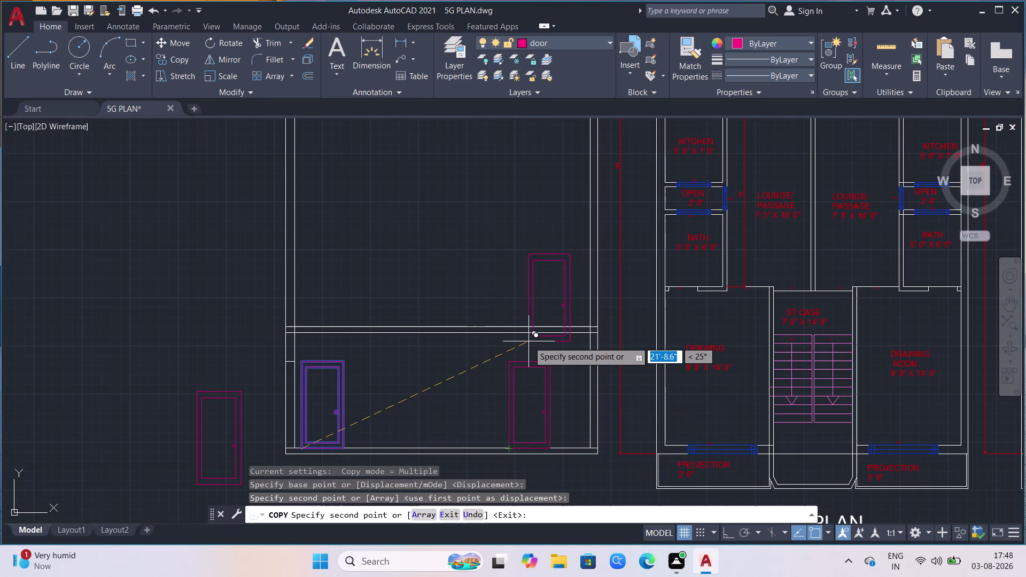
key(Escape)
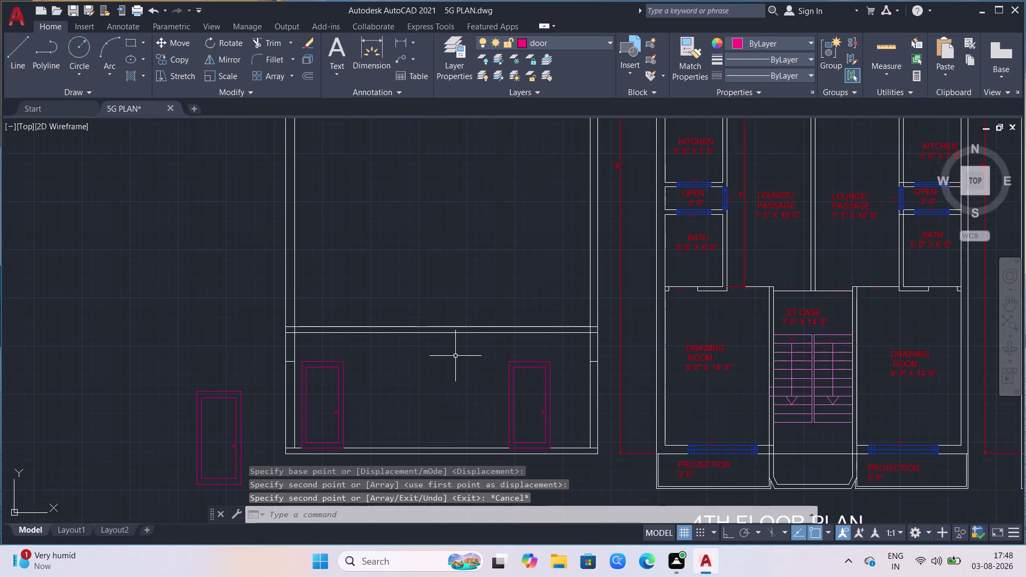
scroll(down, 3)
scroll(up, 3)
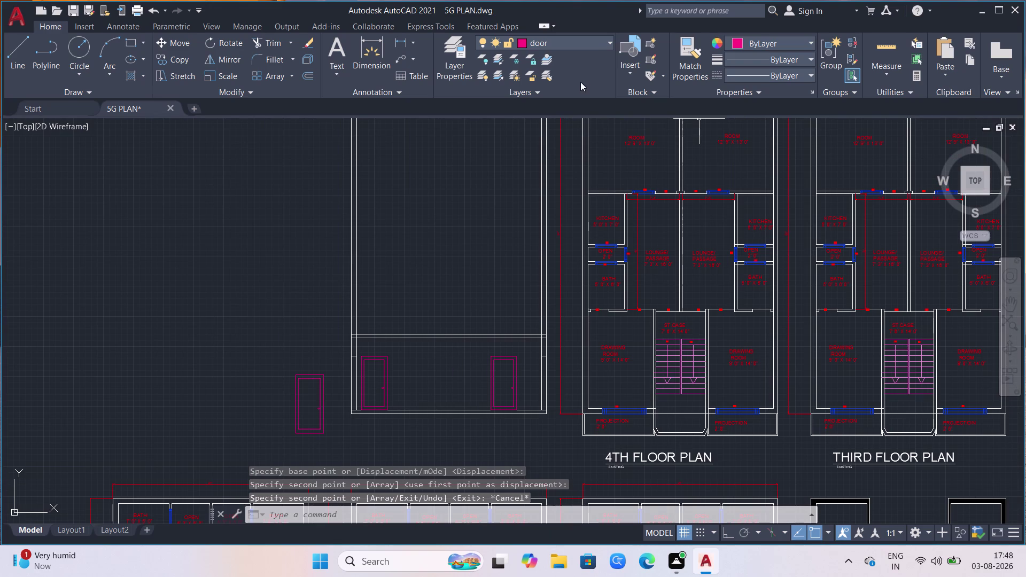
Insert a 36-inch wood-frame window block from DesignCenter left of the elevation.
right_click(205, 290)
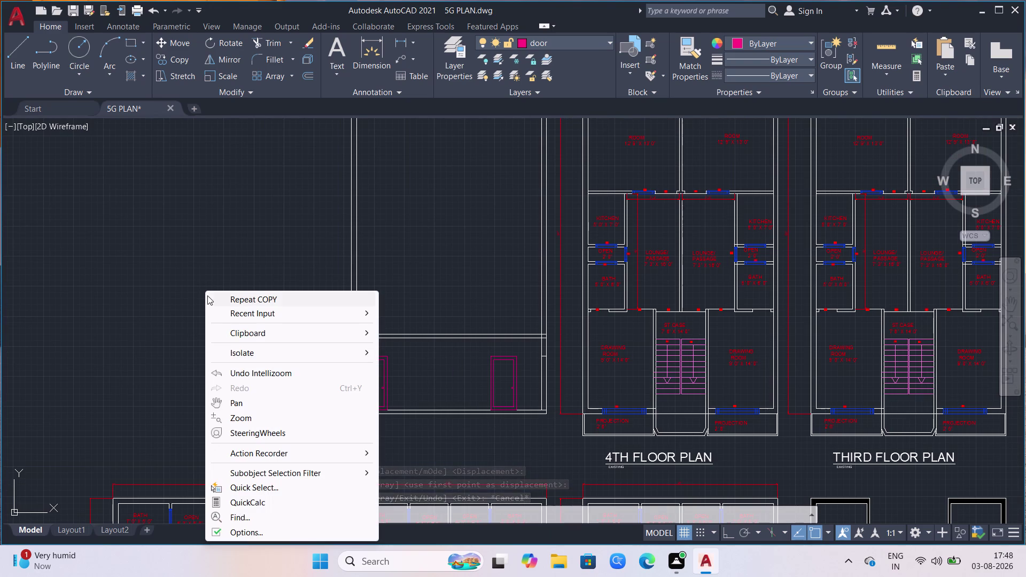
click(206, 295)
key(Escape)
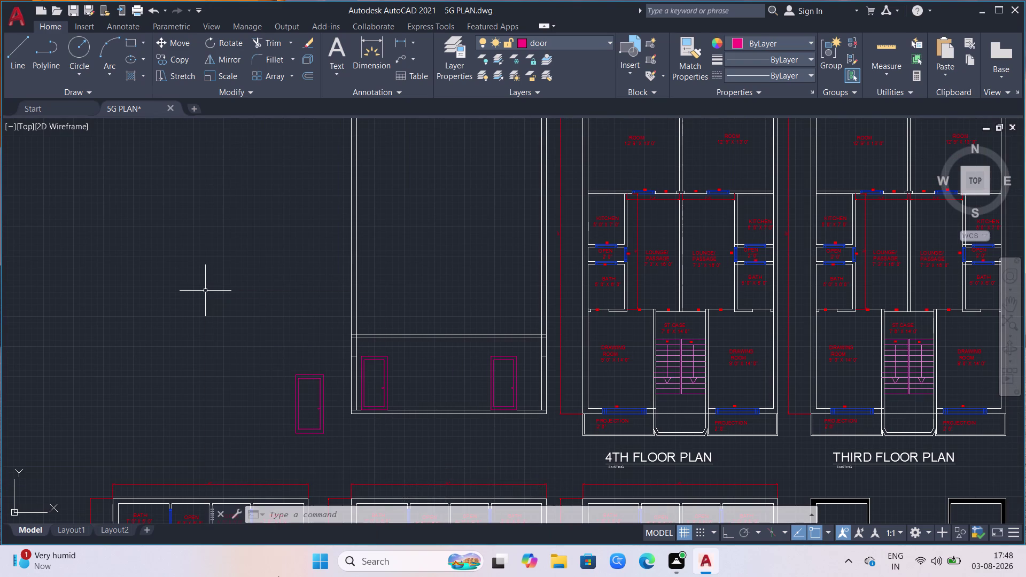
text(dc)
key(Return)
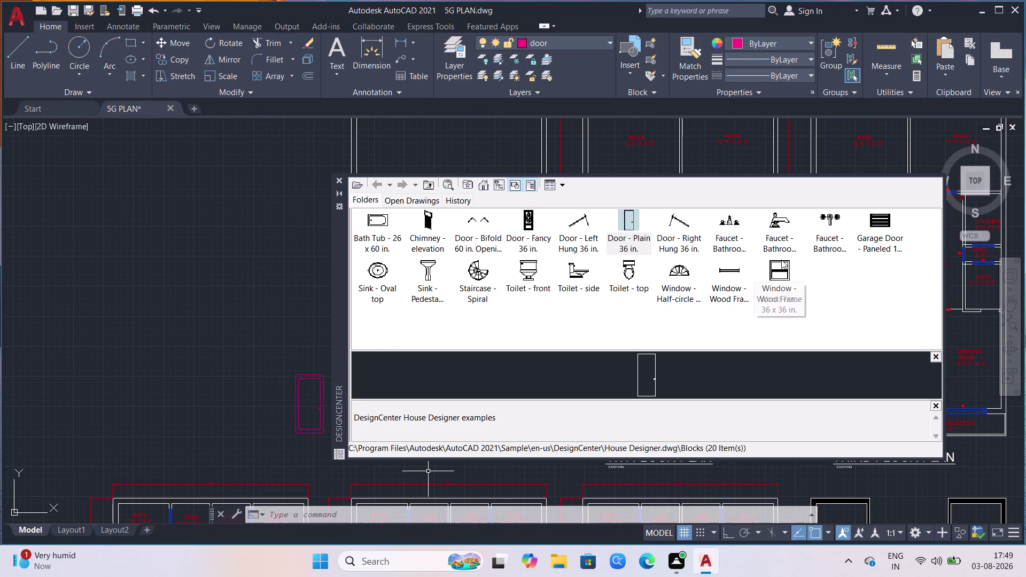
drag(781, 260, 250, 262)
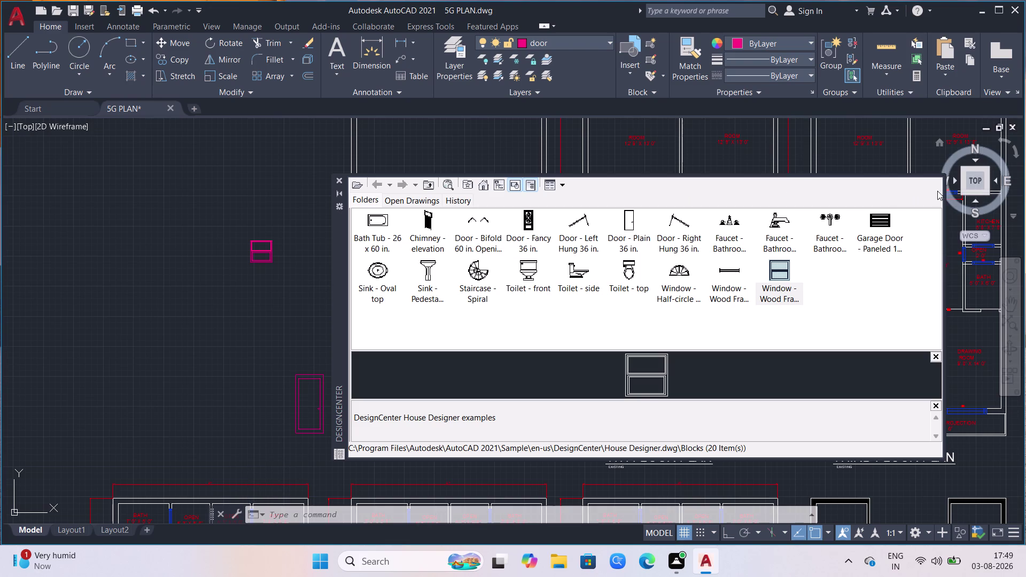
click(342, 186)
click(342, 181)
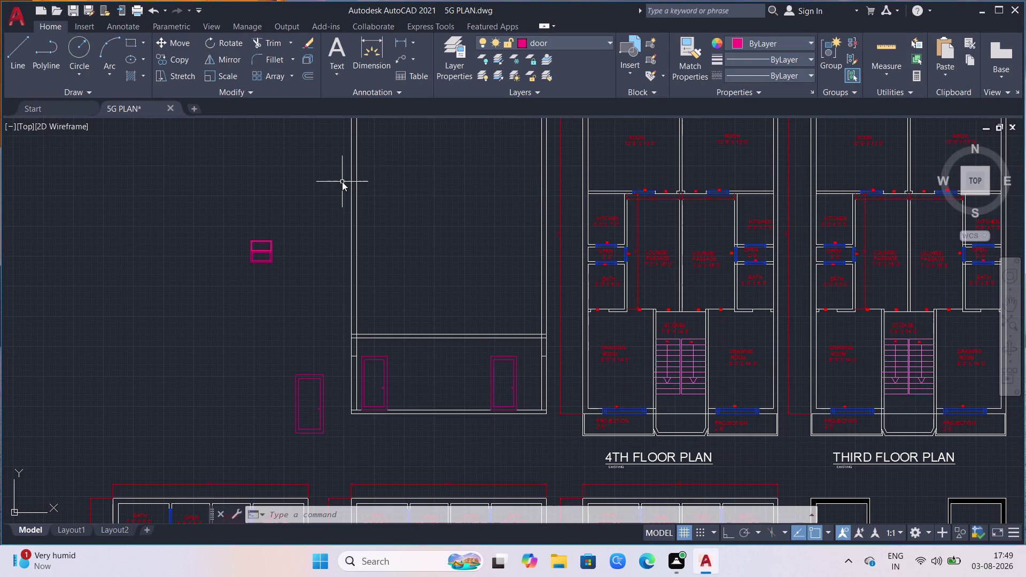
click(295, 236)
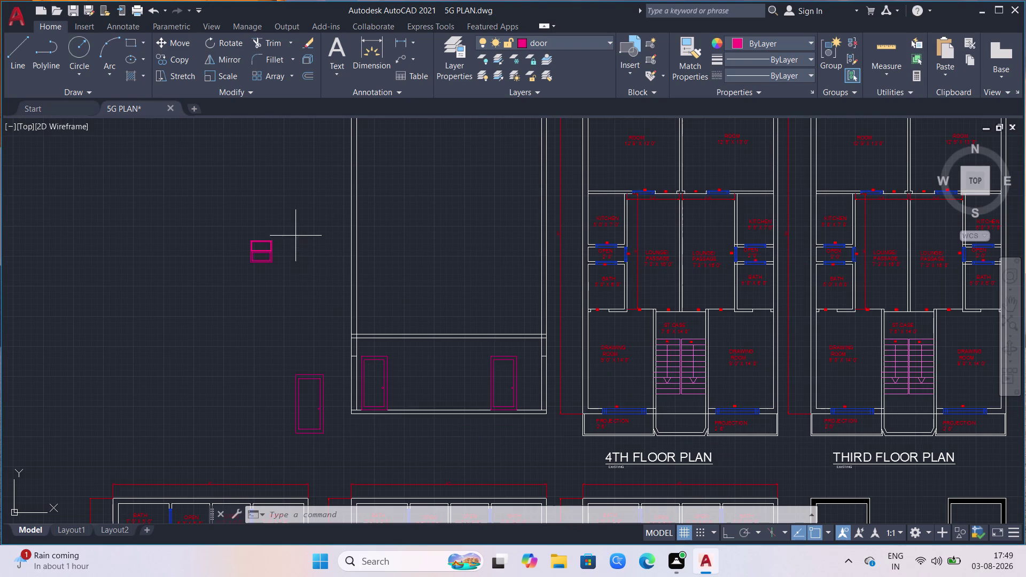
Select the wood-frame window block beside the elevation and zoom in and out to inspect it.
click(236, 266)
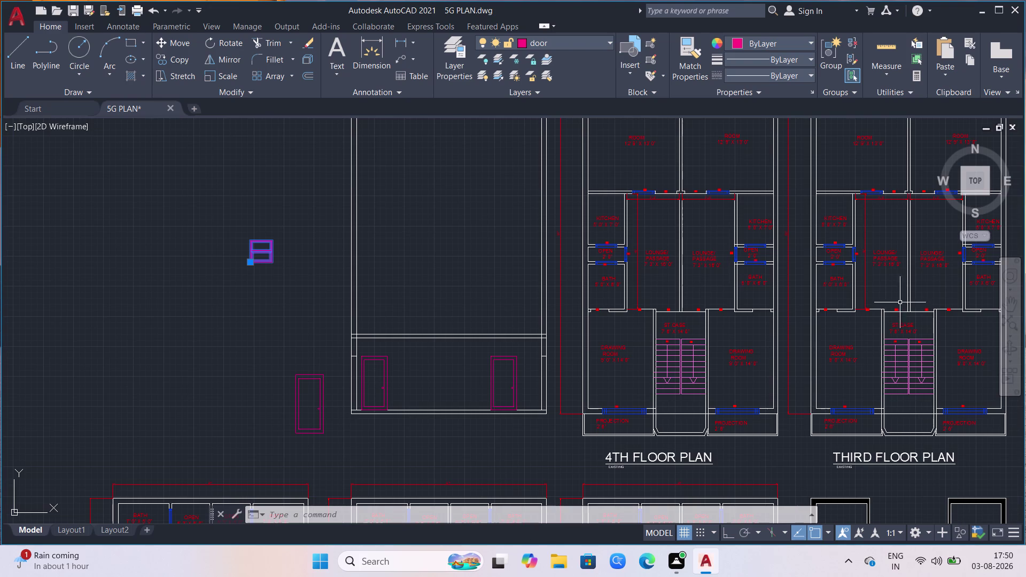
scroll(up, 3)
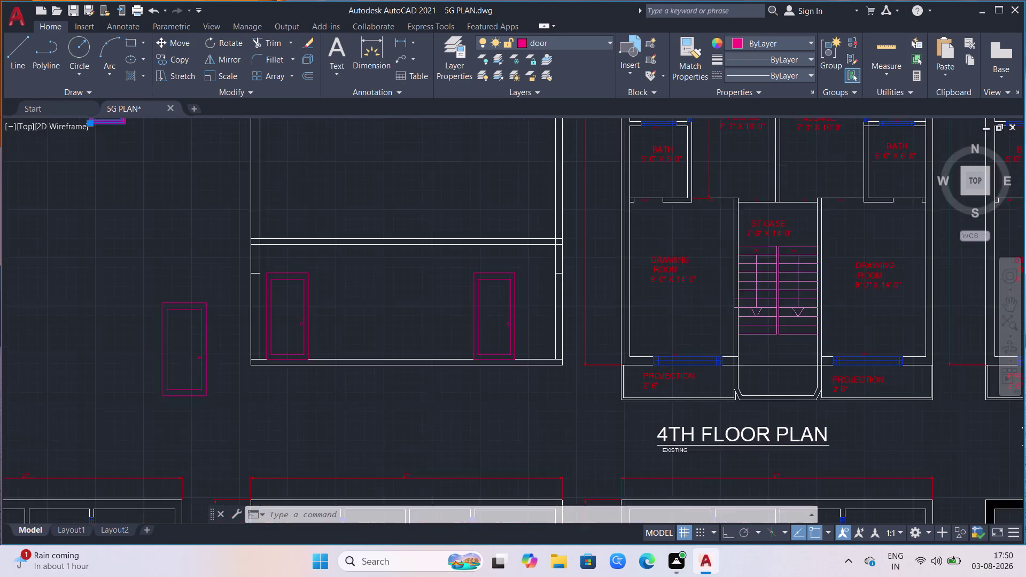
scroll(down, 3)
scroll(down, 3)
scroll(up, 3)
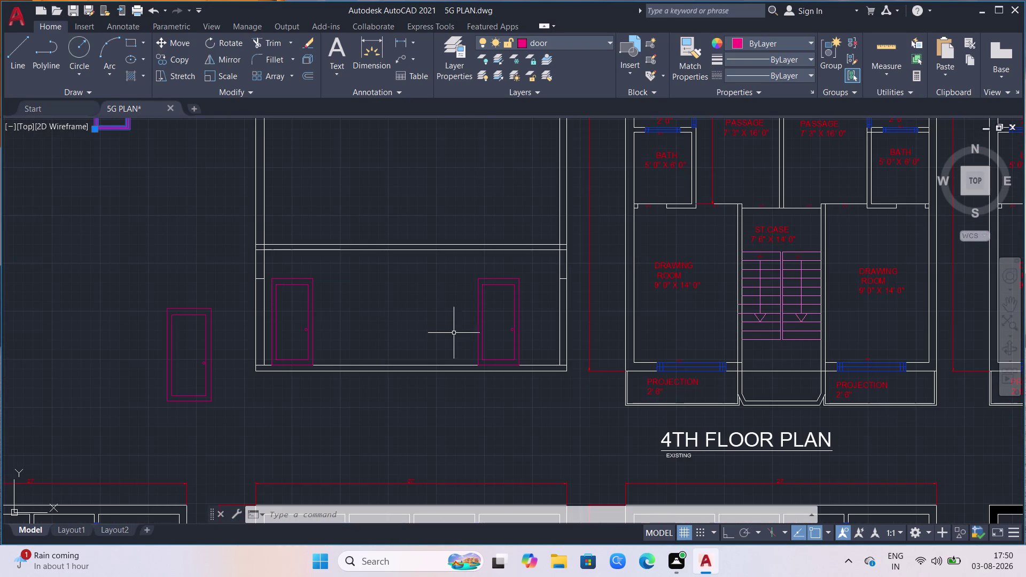
scroll(down, 3)
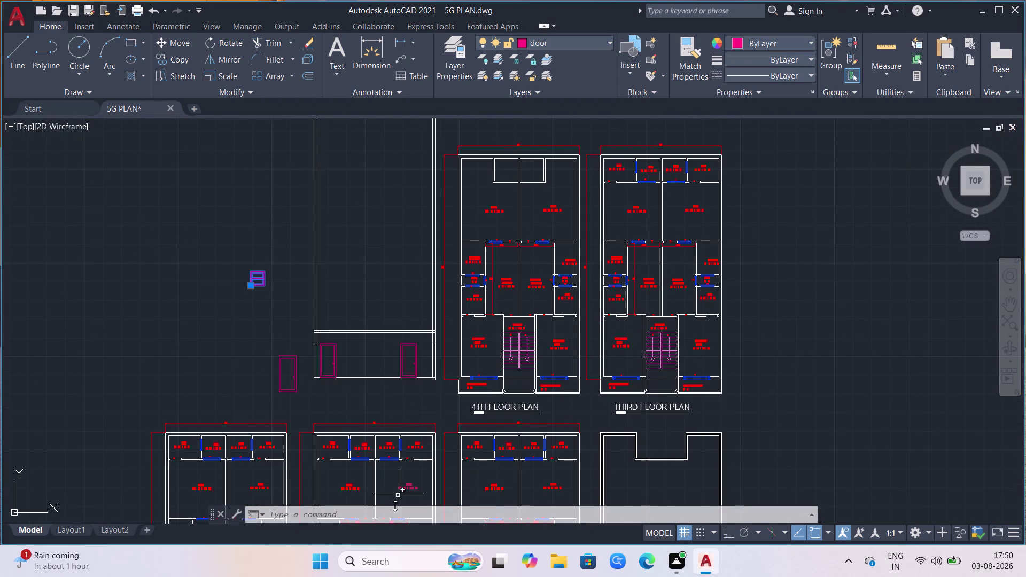
text(ex)
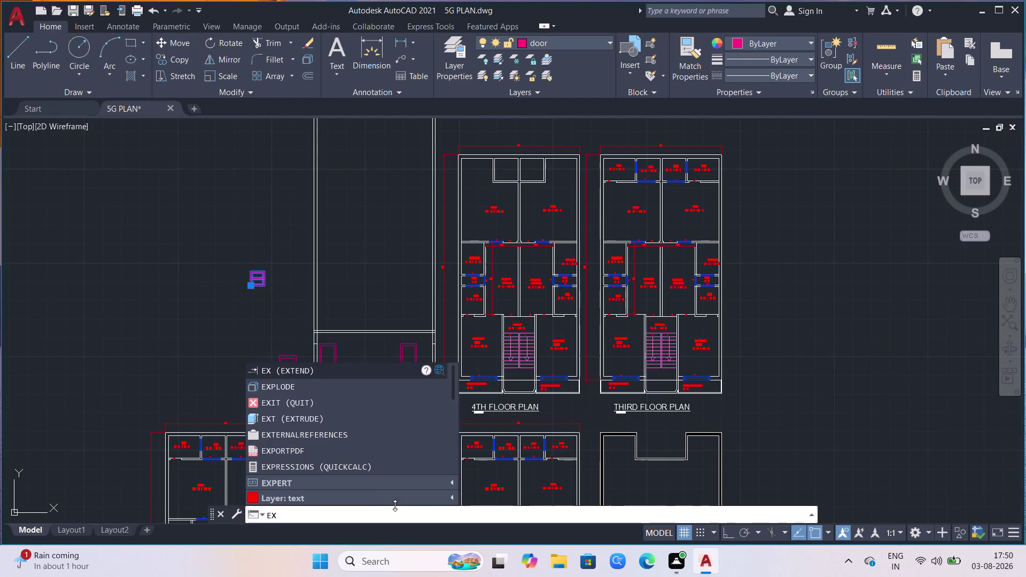
key(Return)
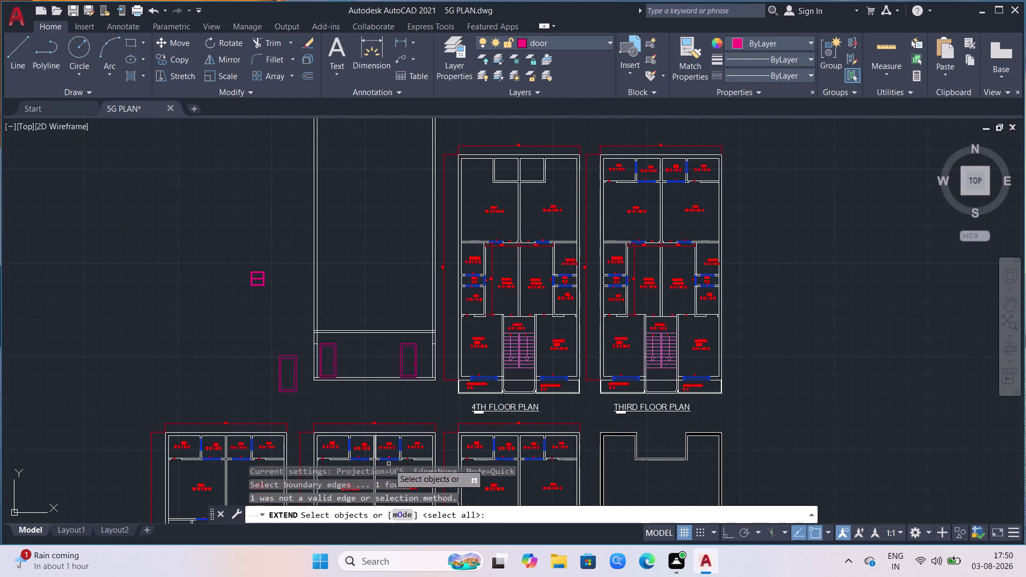
scroll(up, 3)
scroll(up, 3)
scroll(up, 3)
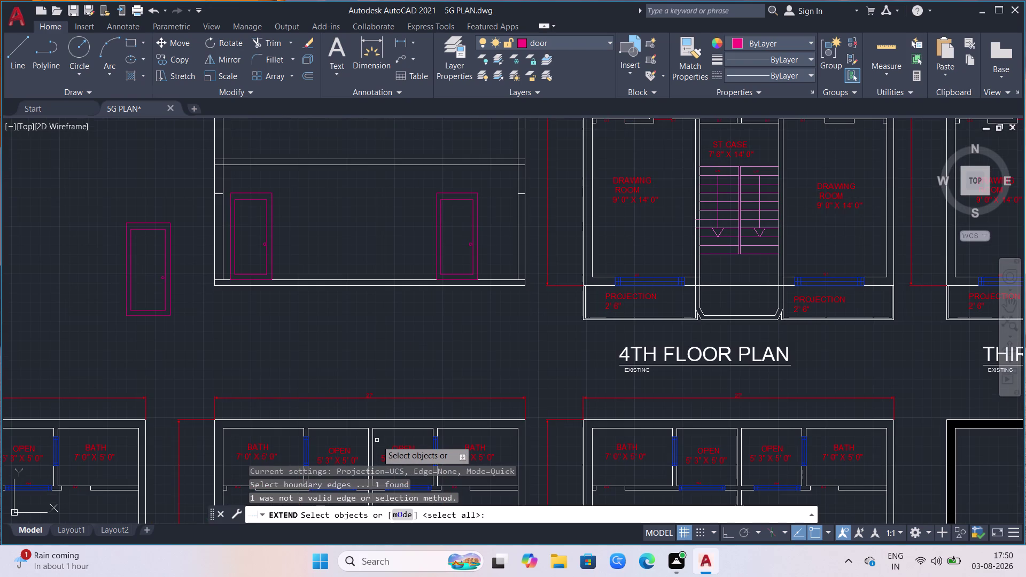
click(374, 436)
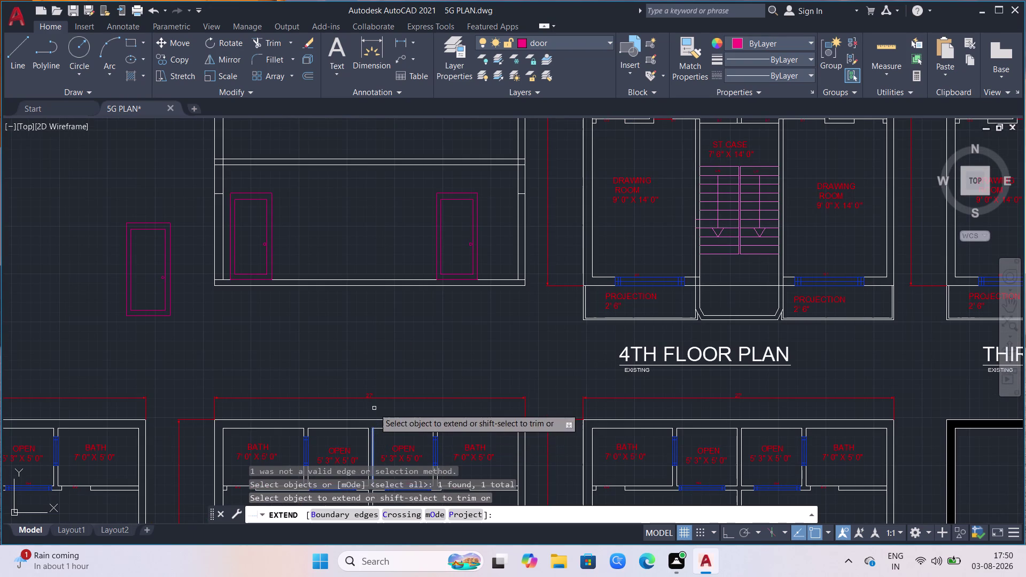
key(Escape)
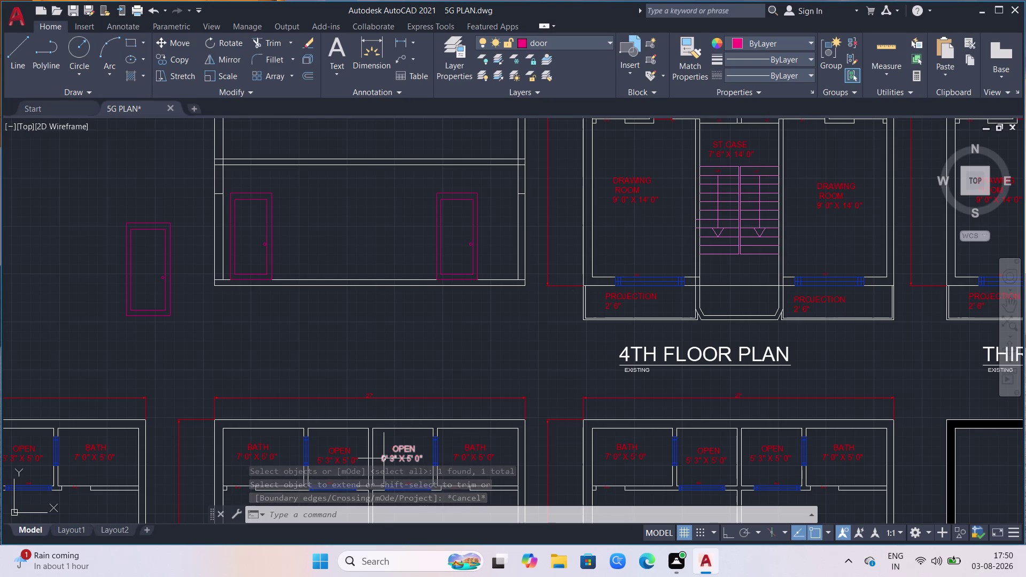
text(xl)
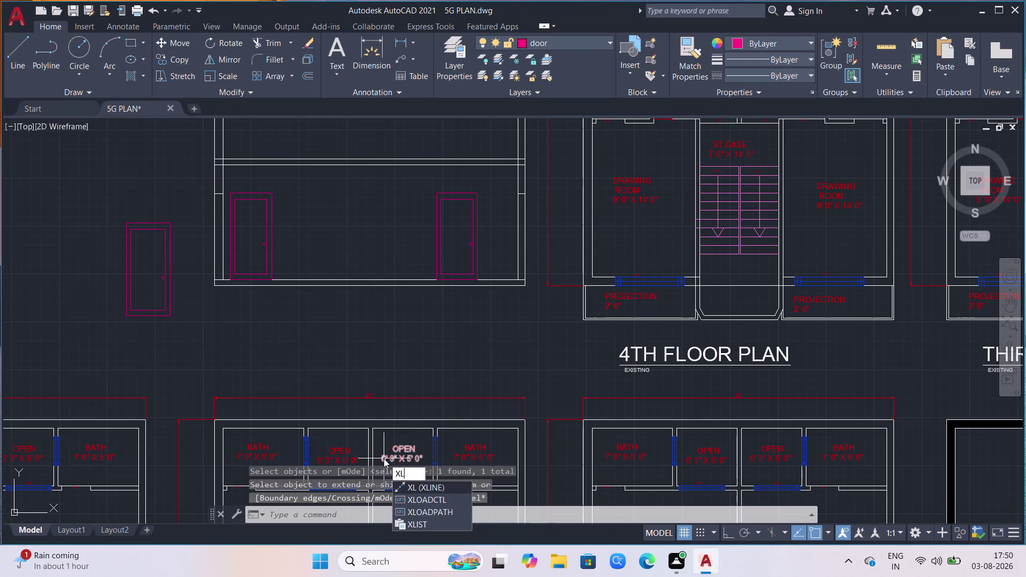
Make walls the current layer and cancel the unfinished construction line.
key(Return)
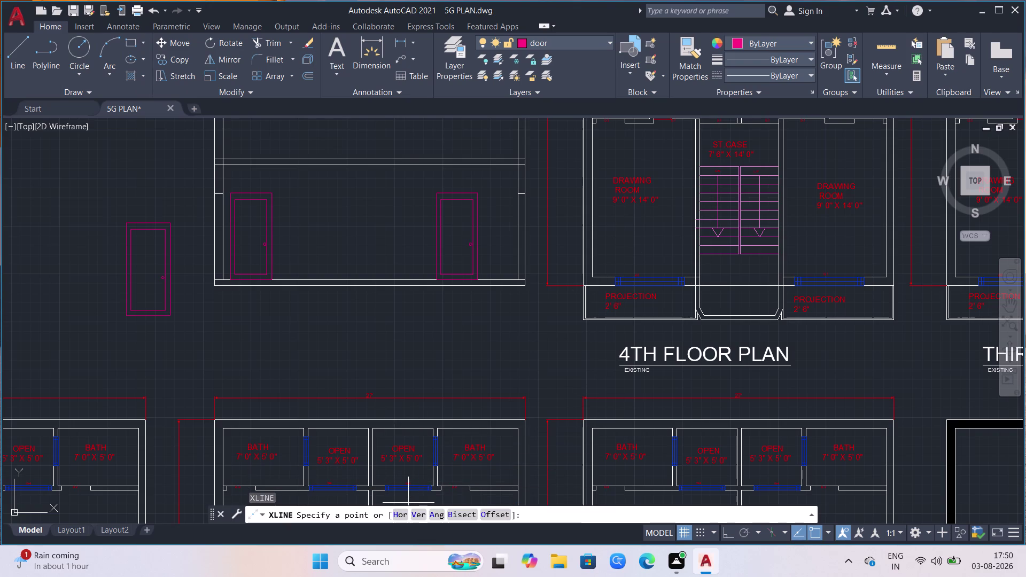
click(418, 516)
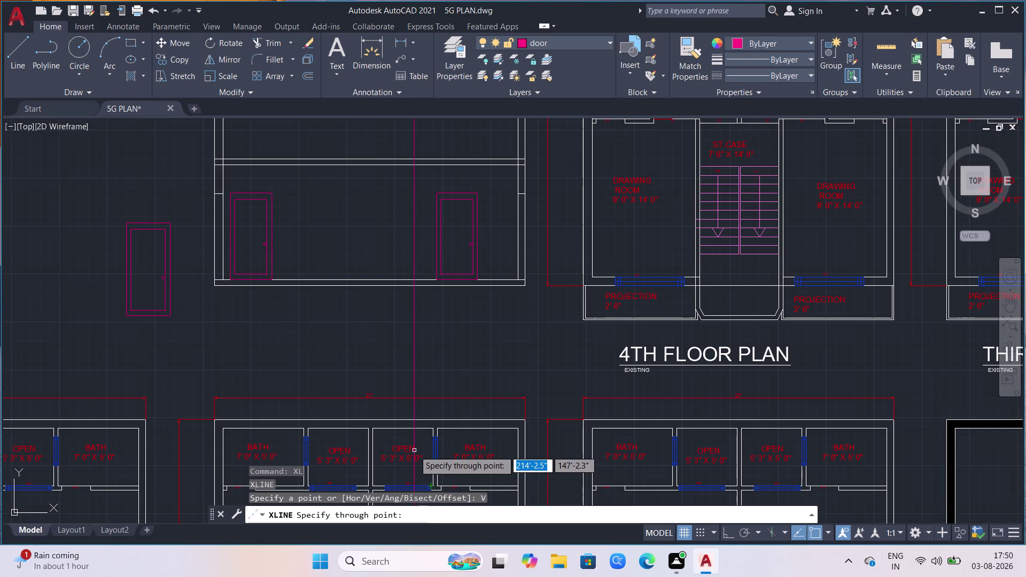
click(611, 40)
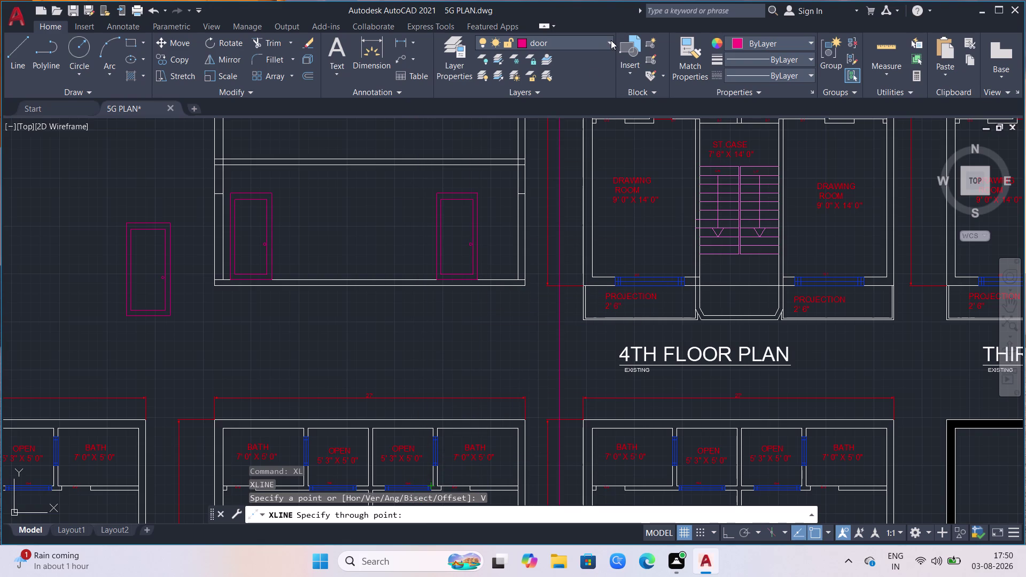
click(542, 138)
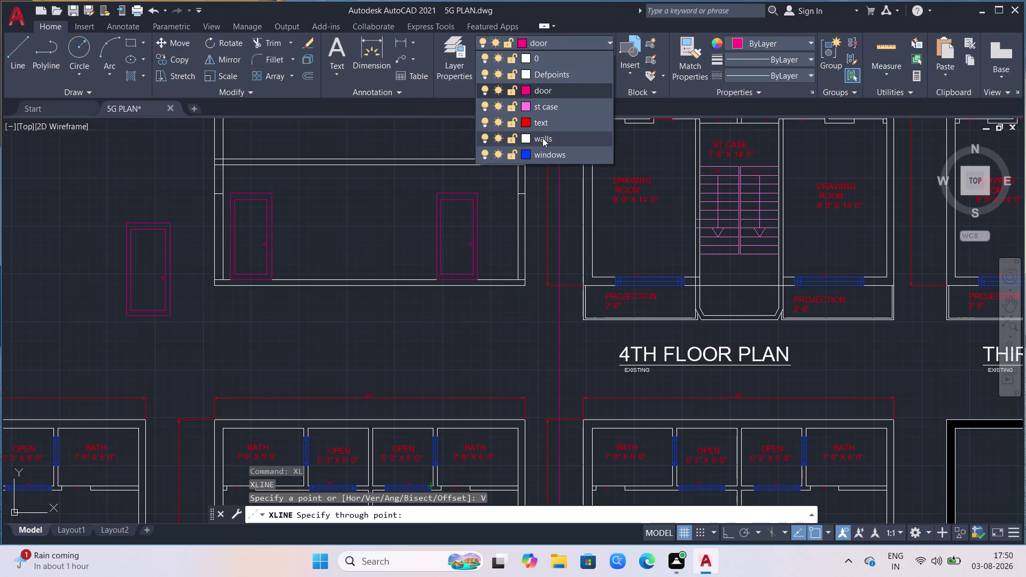
key(Escape)
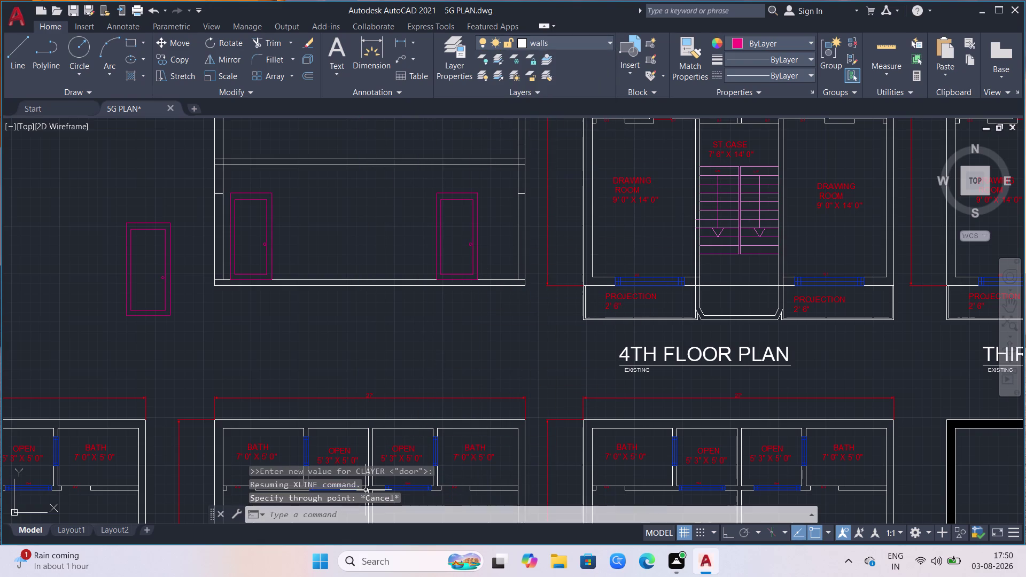
Draw vertical construction lines through both faces of the partition wall between the OPEN rooms.
text(xl)
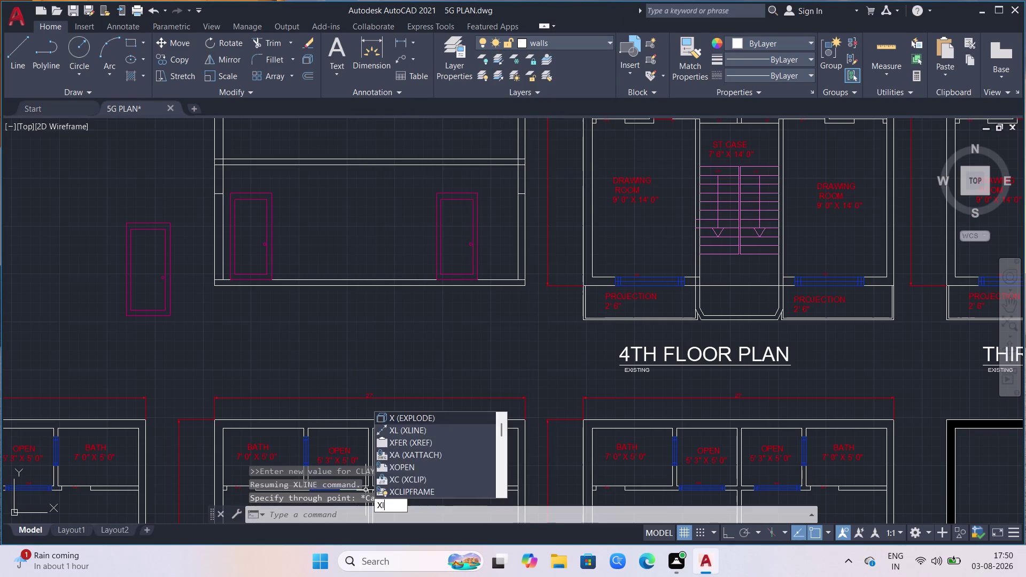
key(Return)
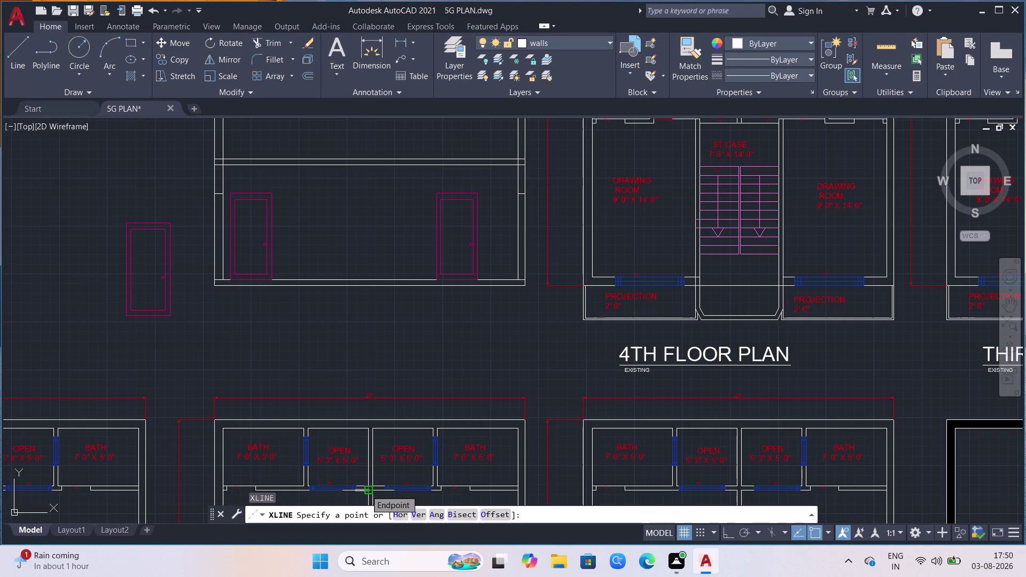
key(v)
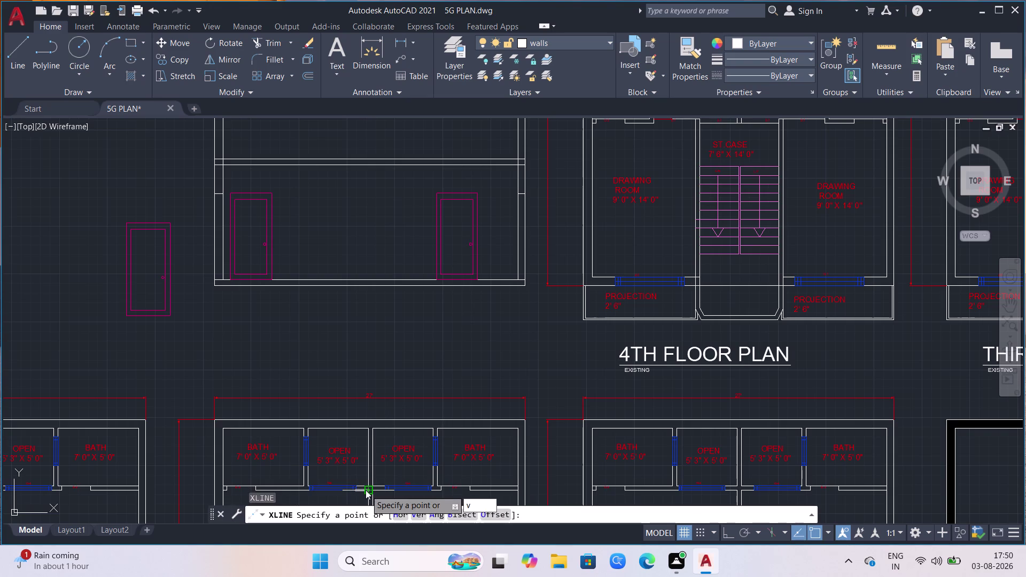
key(Return)
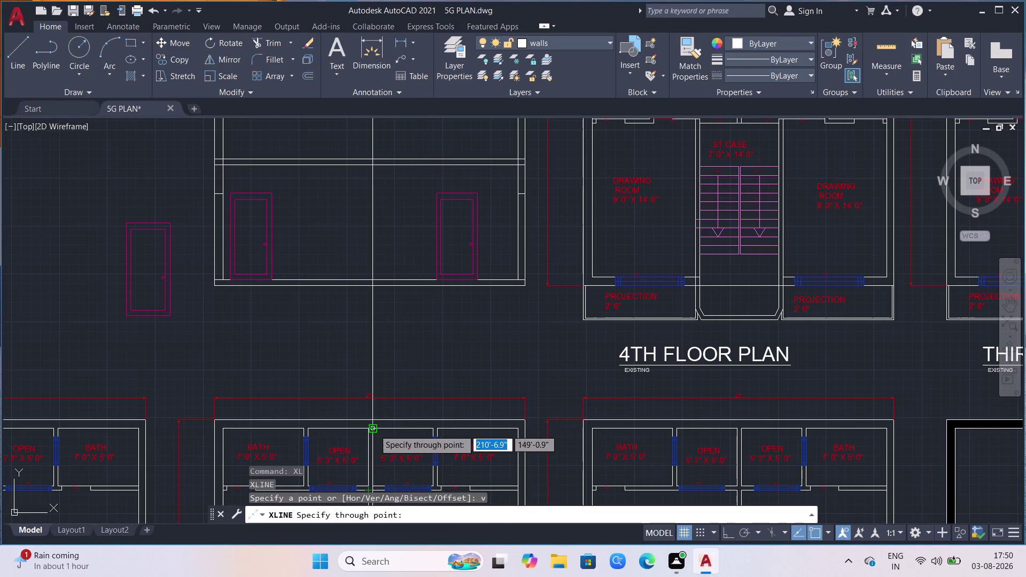
scroll(up, 3)
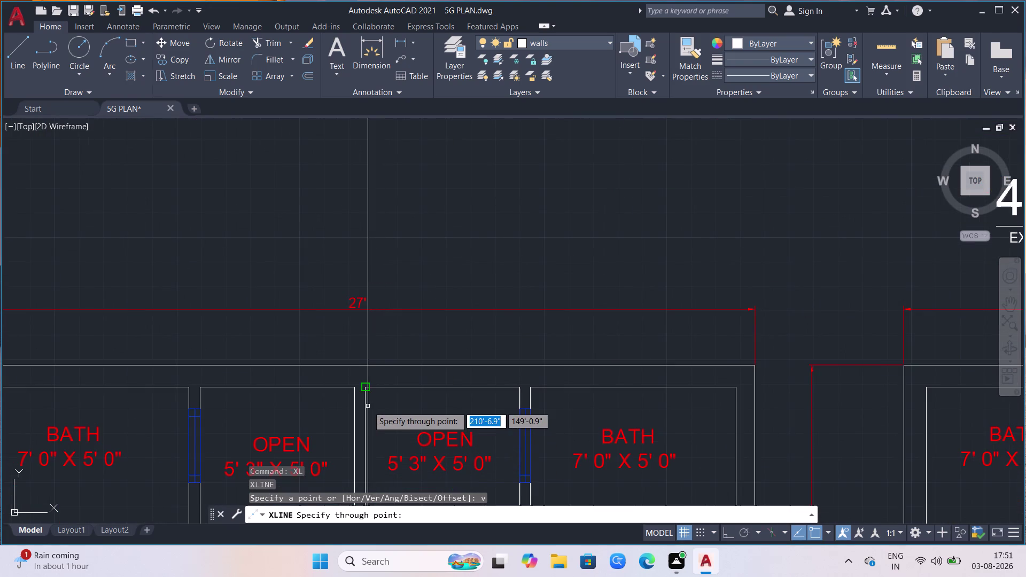
click(368, 388)
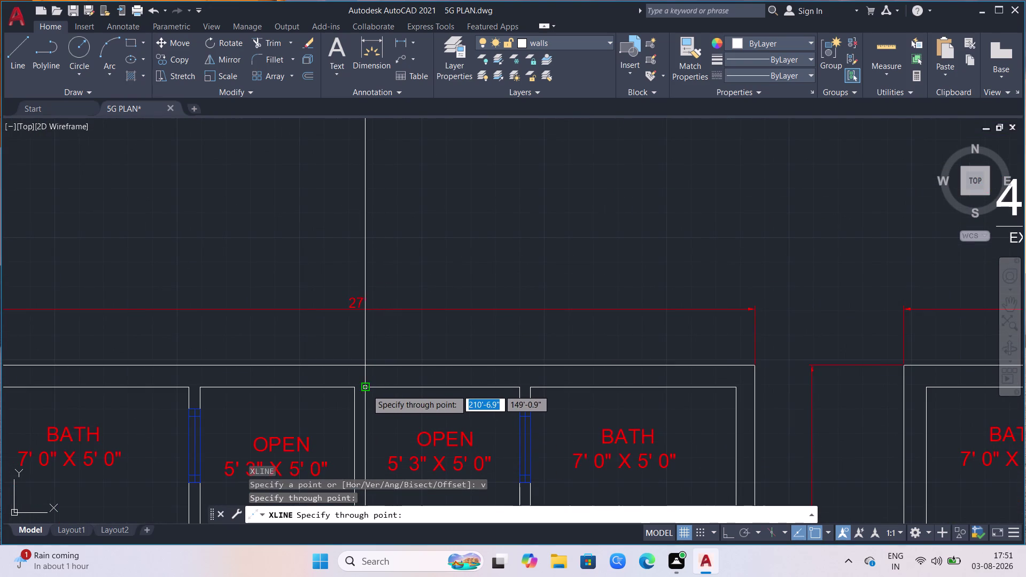
click(354, 391)
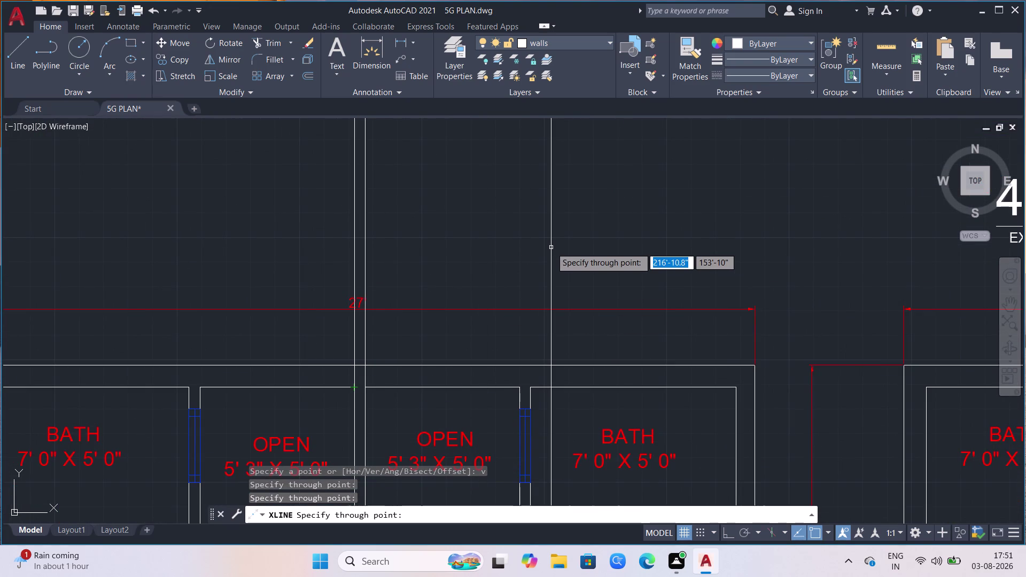
key(Escape)
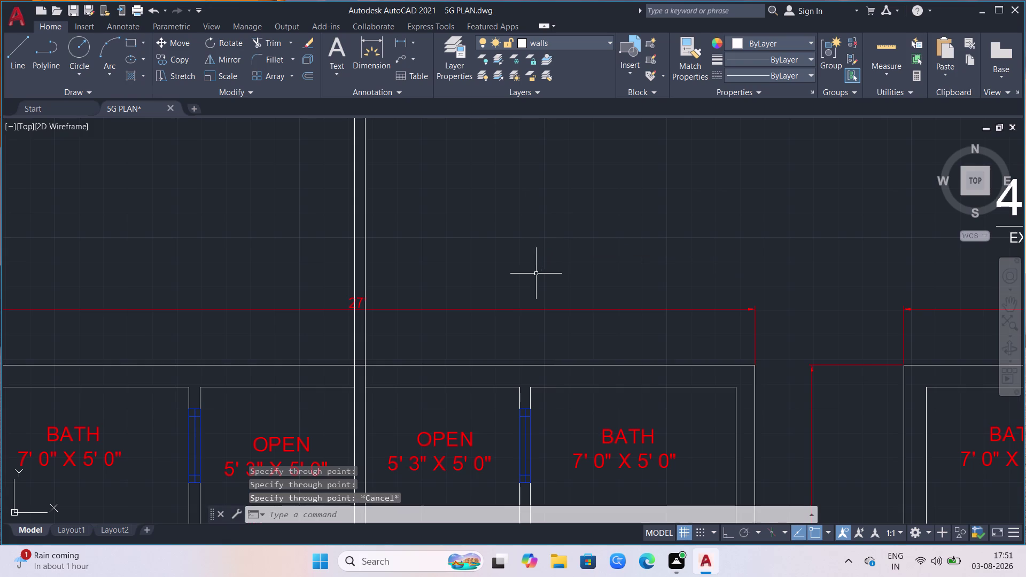
scroll(down, 3)
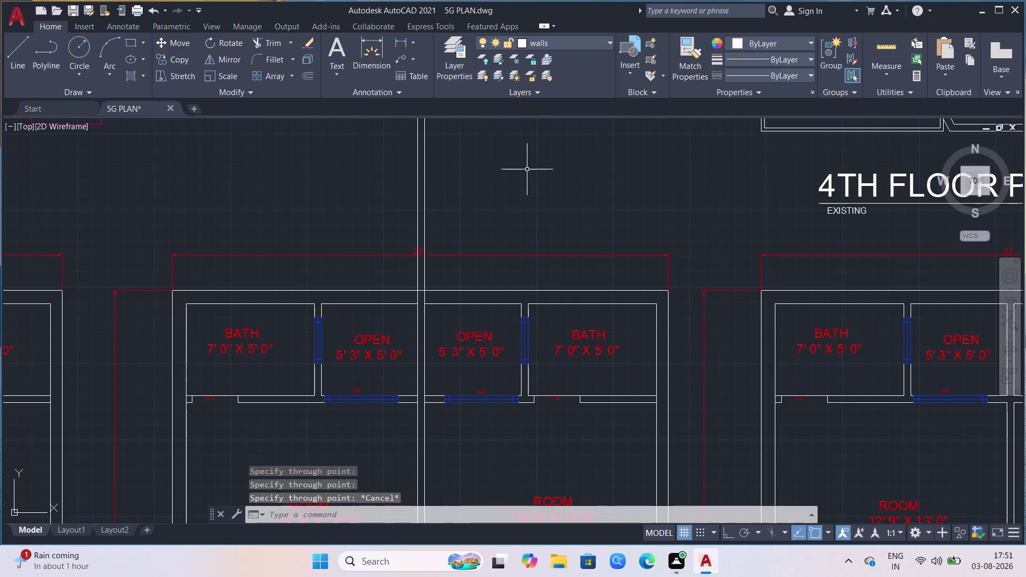
Zoom to the front elevation beside the 4th floor plan and start the Hatch command.
scroll(down, 3)
scroll(down, 3)
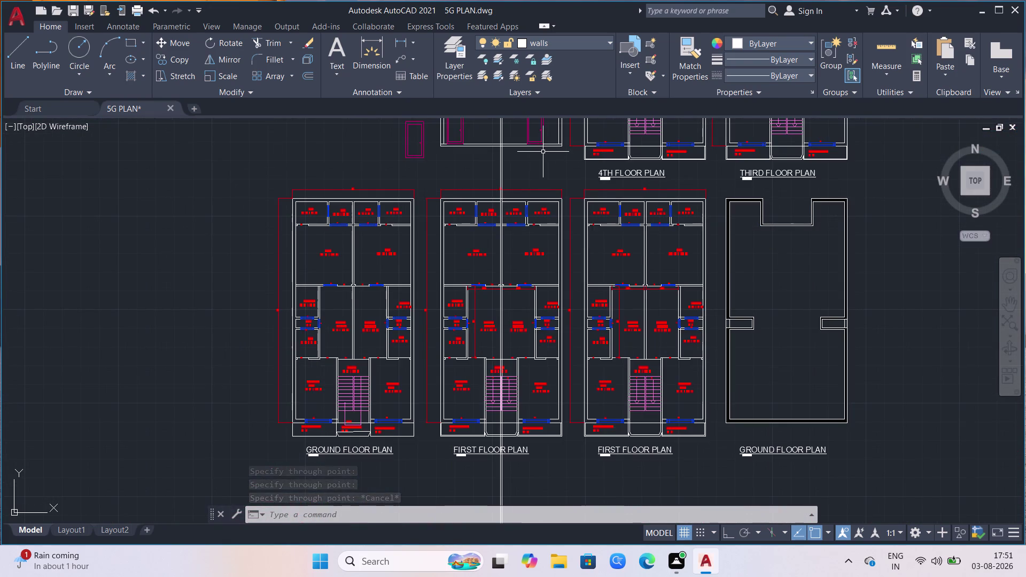
scroll(down, 3)
scroll(down, 3)
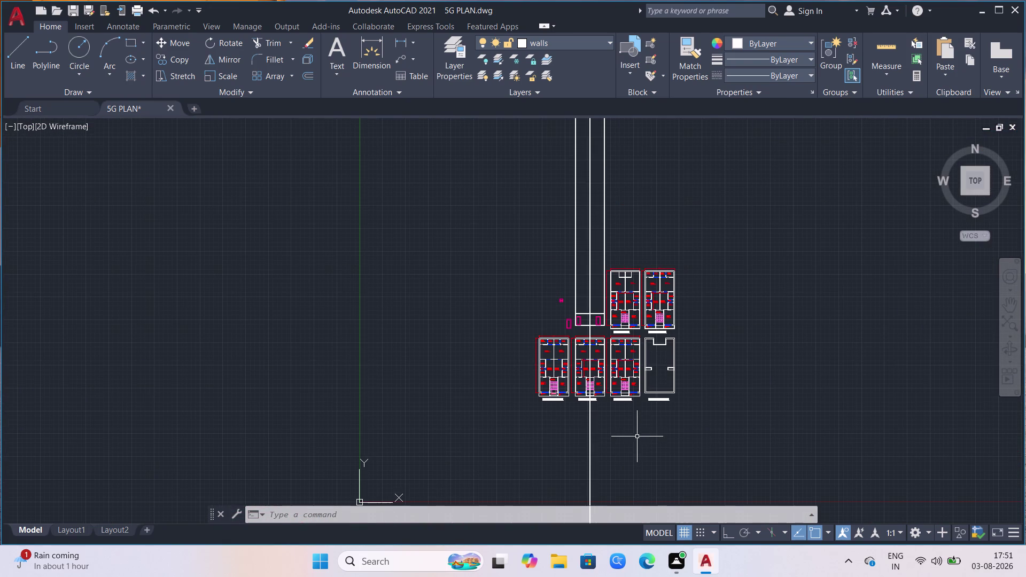
scroll(up, 3)
scroll(up, 3)
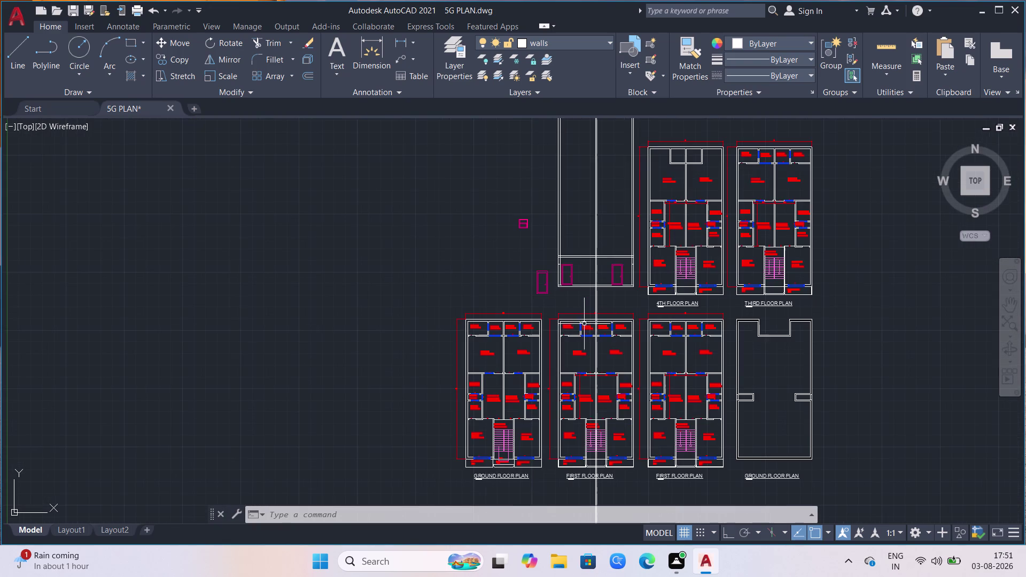
scroll(up, 3)
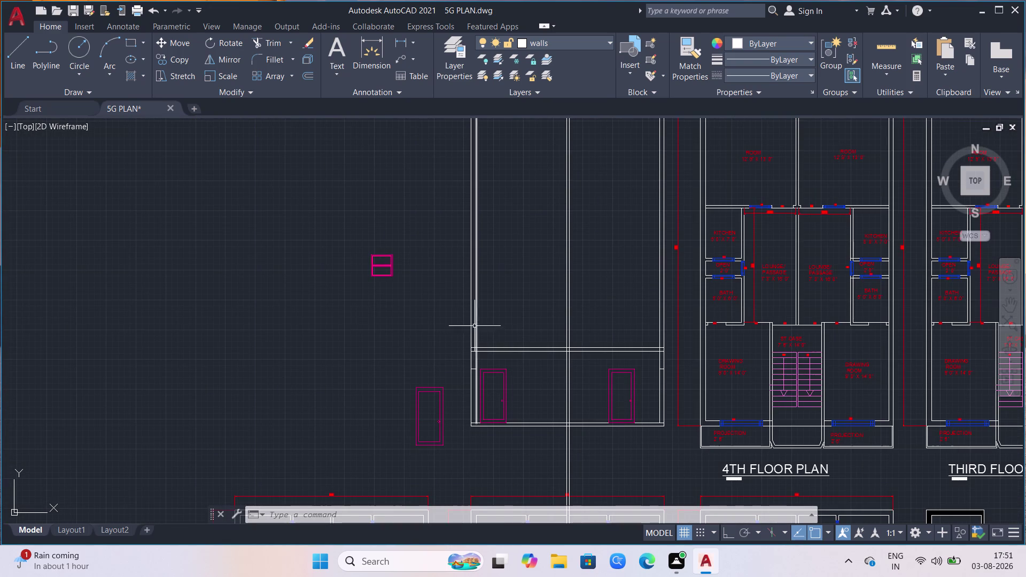
scroll(up, 3)
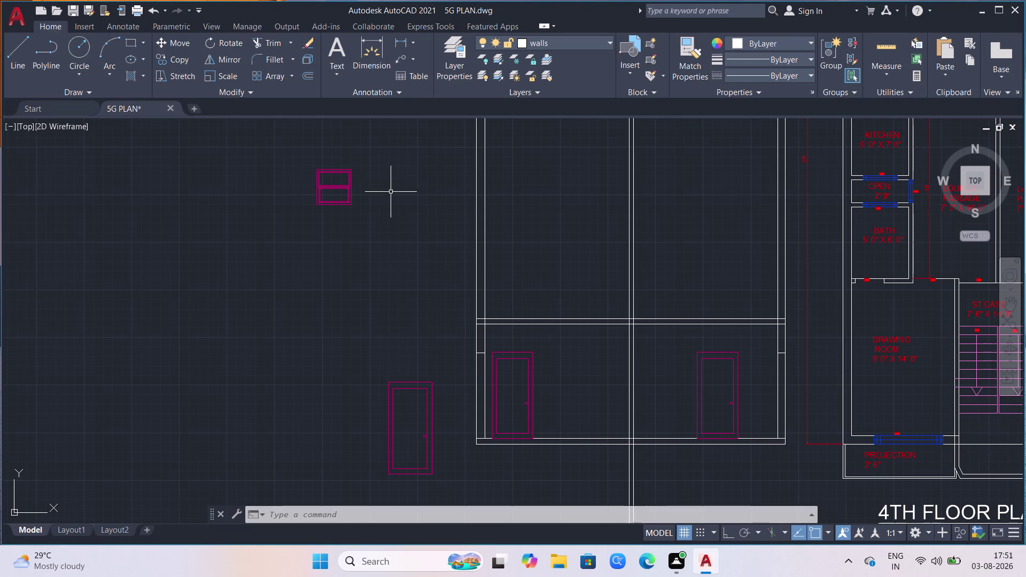
scroll(down, 3)
scroll(down, 3)
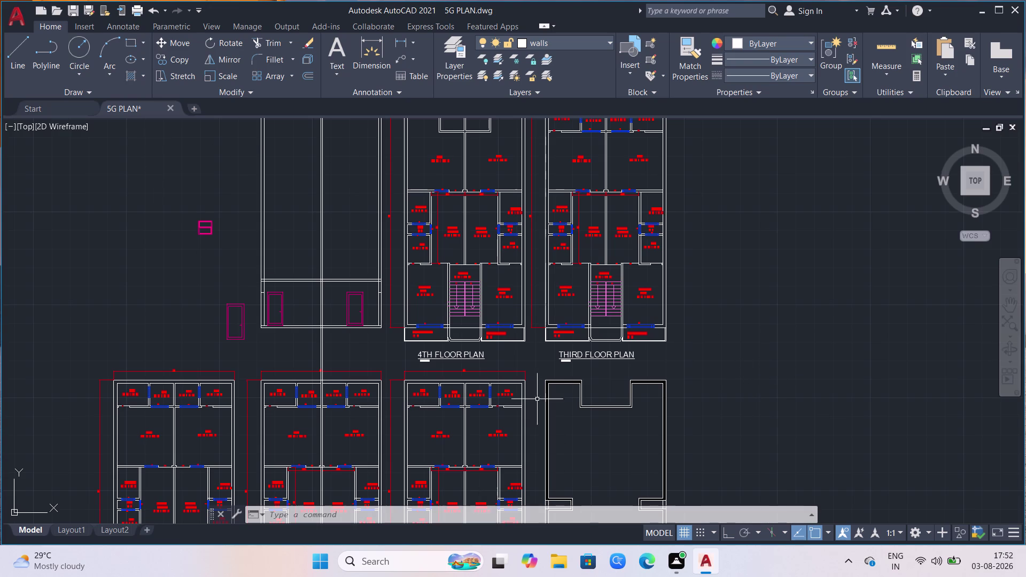
scroll(up, 3)
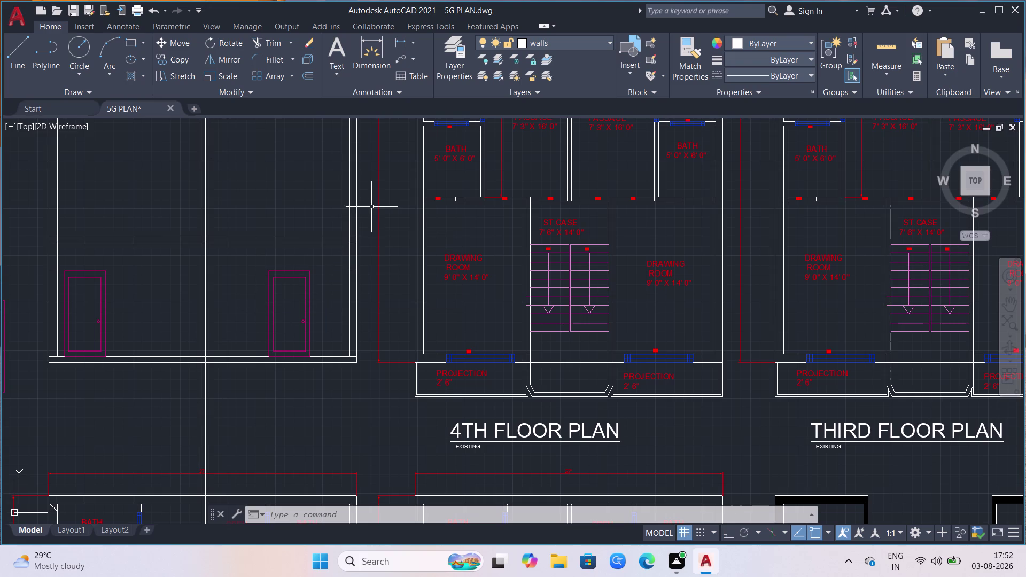
scroll(down, 3)
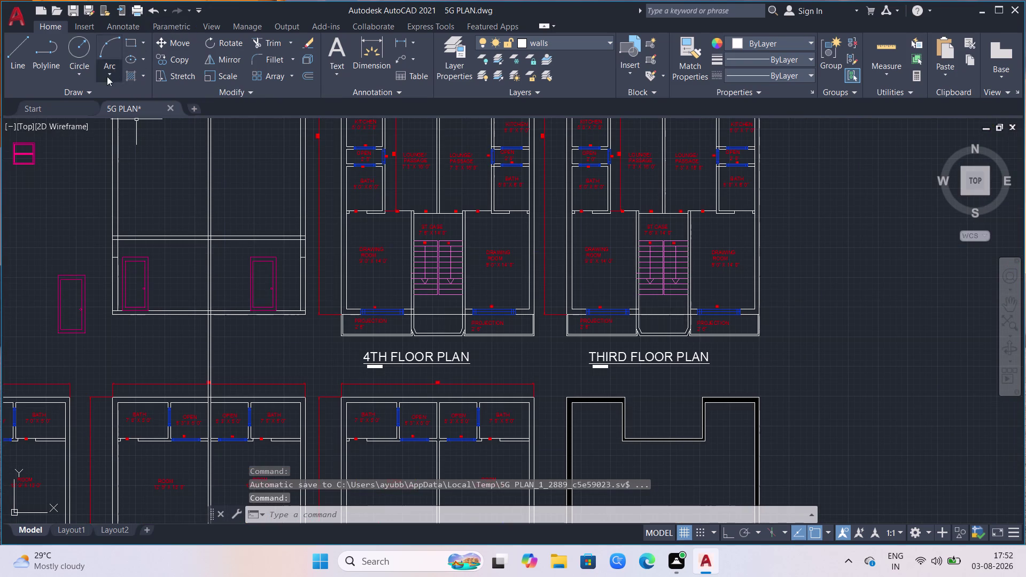
click(129, 74)
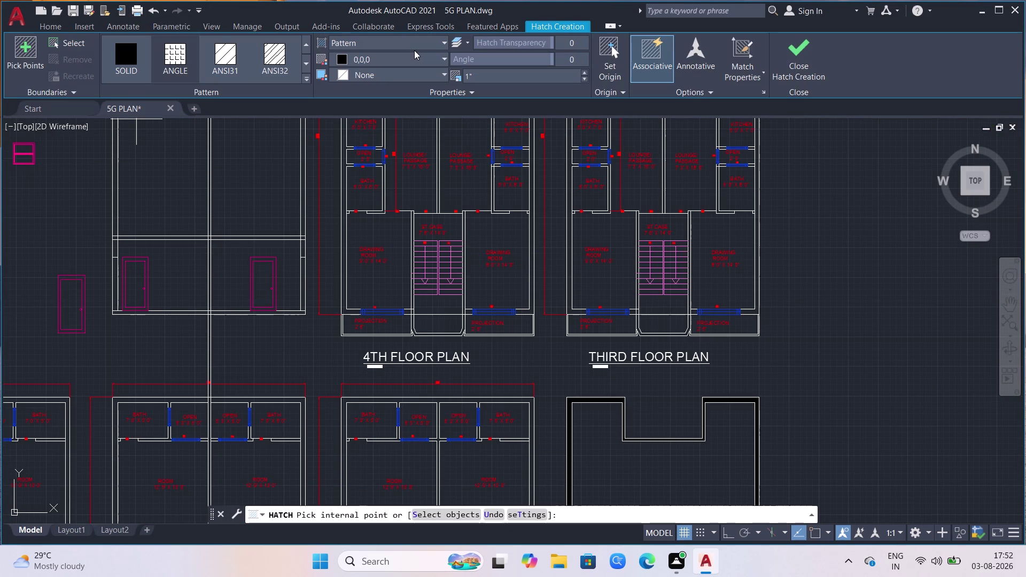
Fill the beam strip and pillar sections above the doors with the SOLID pattern.
click(119, 52)
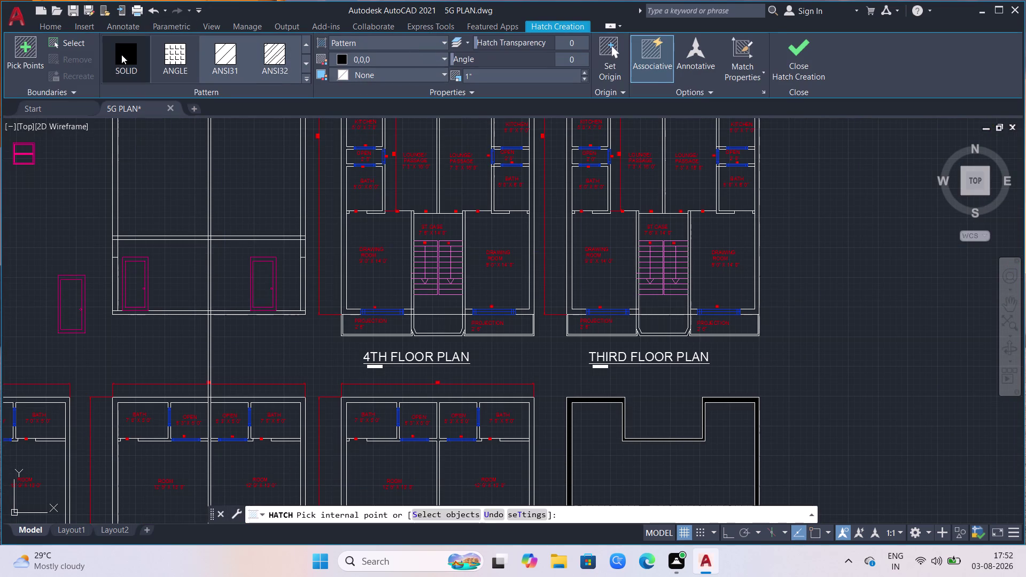
scroll(up, 3)
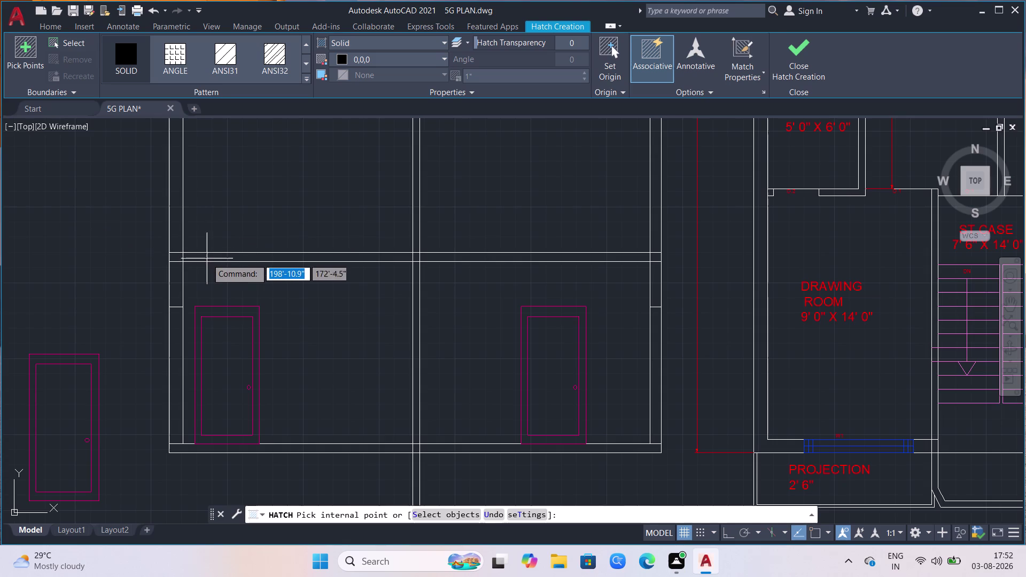
click(207, 259)
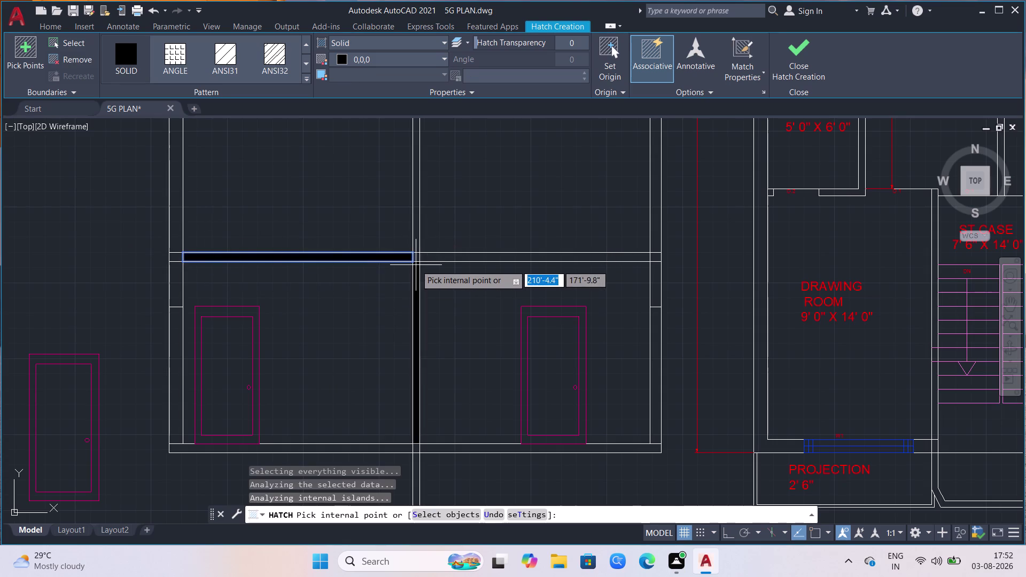
scroll(up, 3)
click(416, 255)
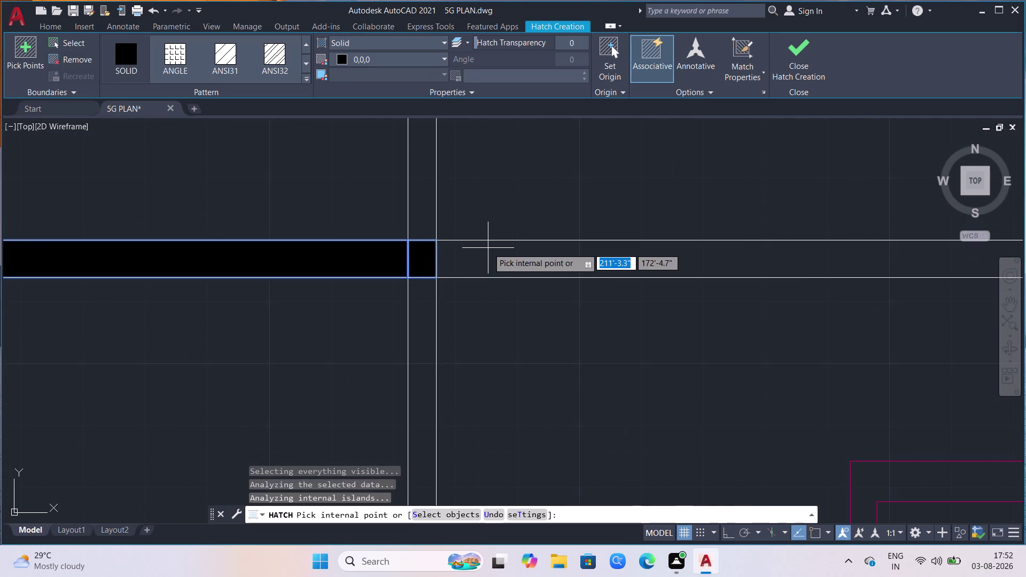
click(488, 248)
scroll(down, 3)
scroll(down, 3)
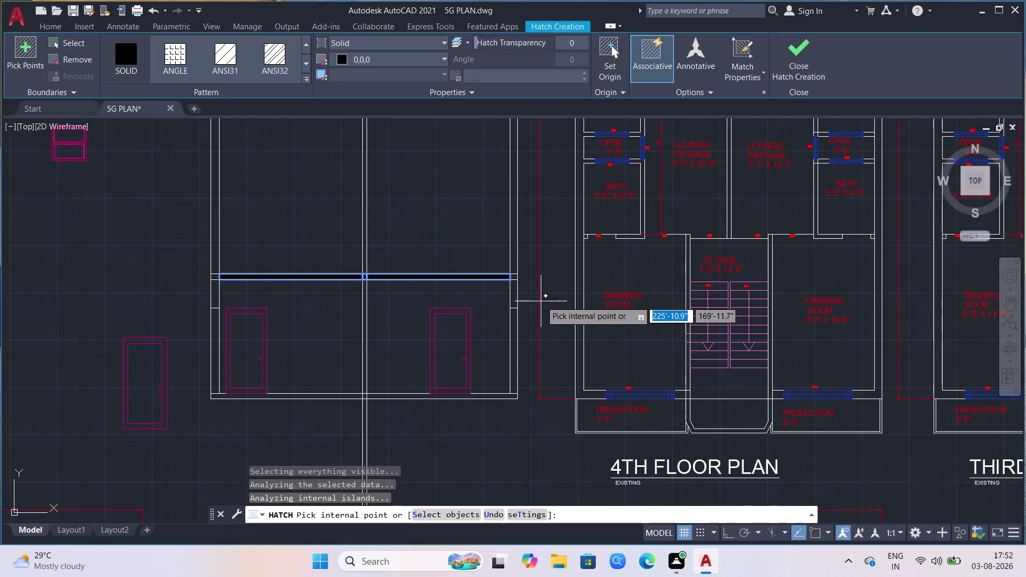
scroll(up, 3)
click(494, 267)
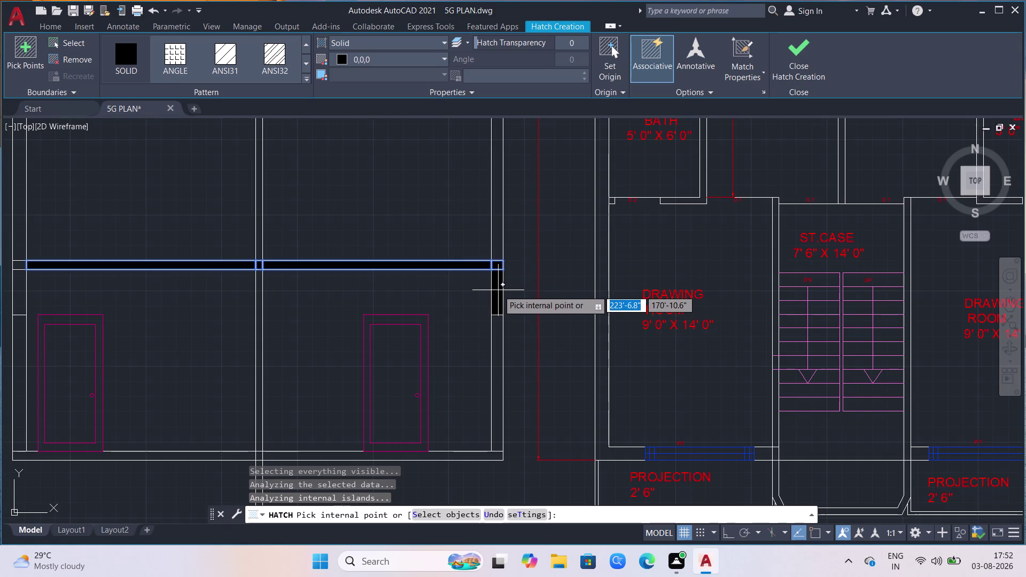
click(498, 290)
scroll(down, 3)
scroll(down, 3)
scroll(up, 3)
scroll(up, 3)
click(468, 277)
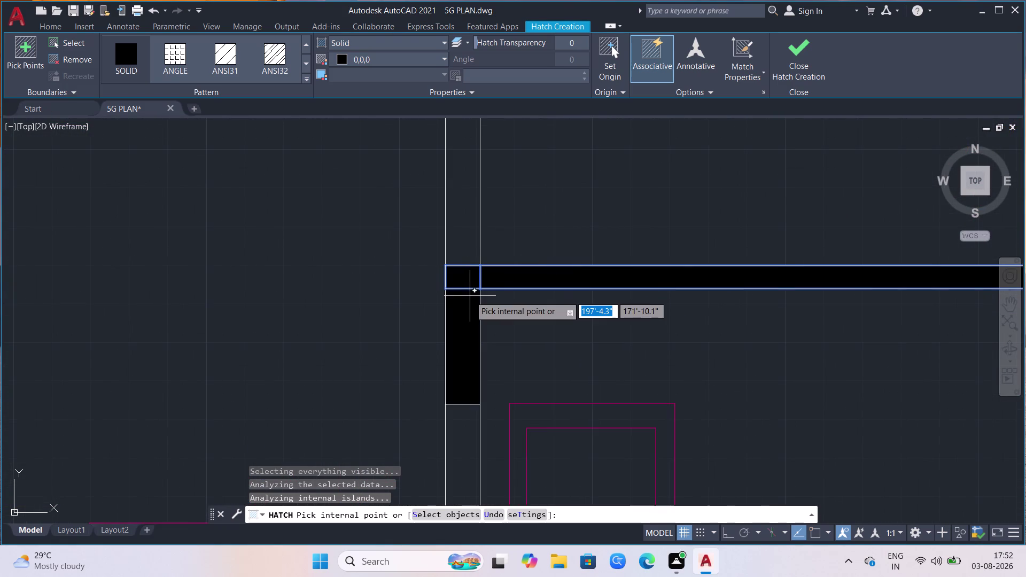
click(470, 296)
Add the remaining beam sections beside the pillar to the solid fill and finish it.
scroll(down, 3)
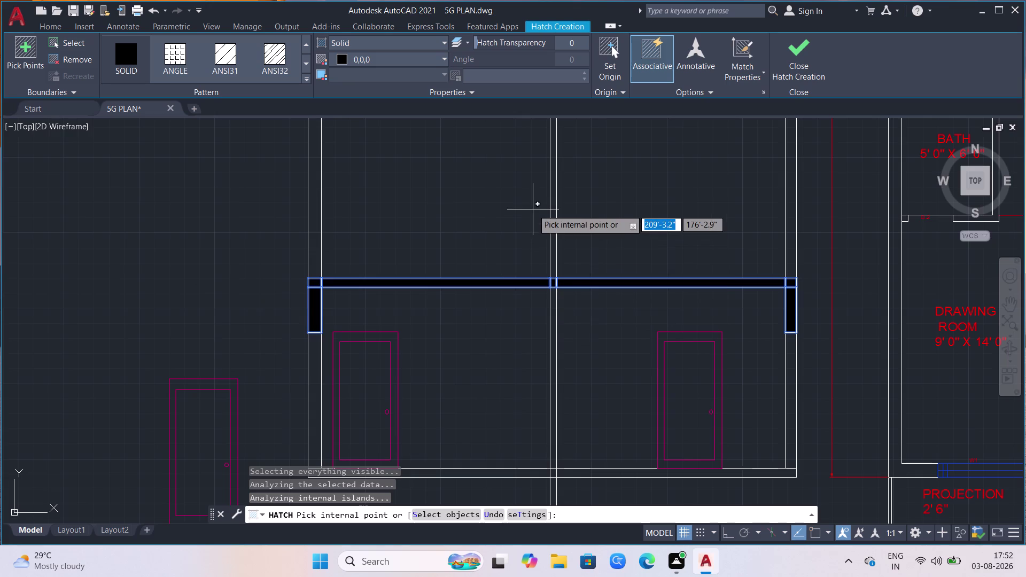
text(tr)
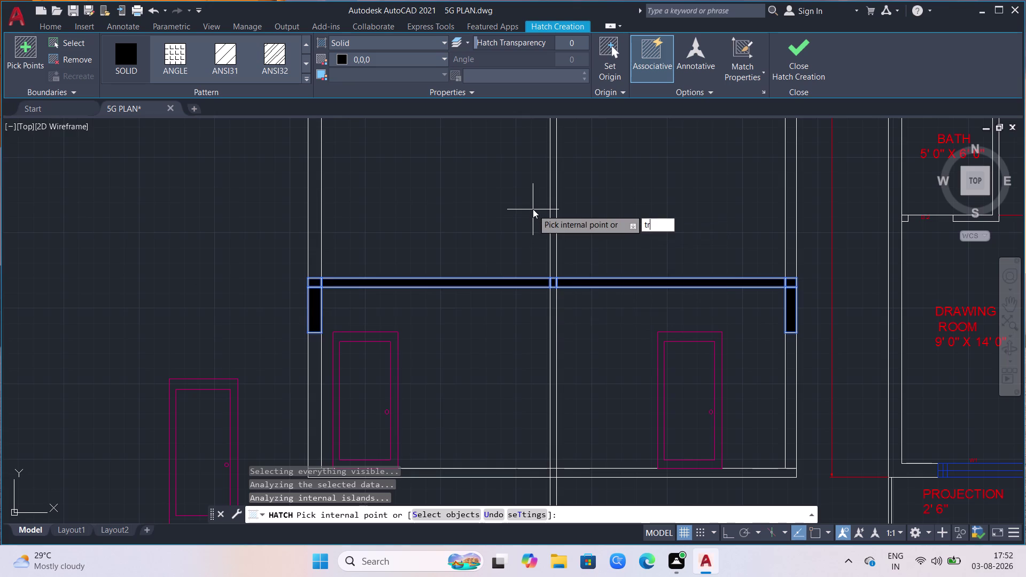
key(Return)
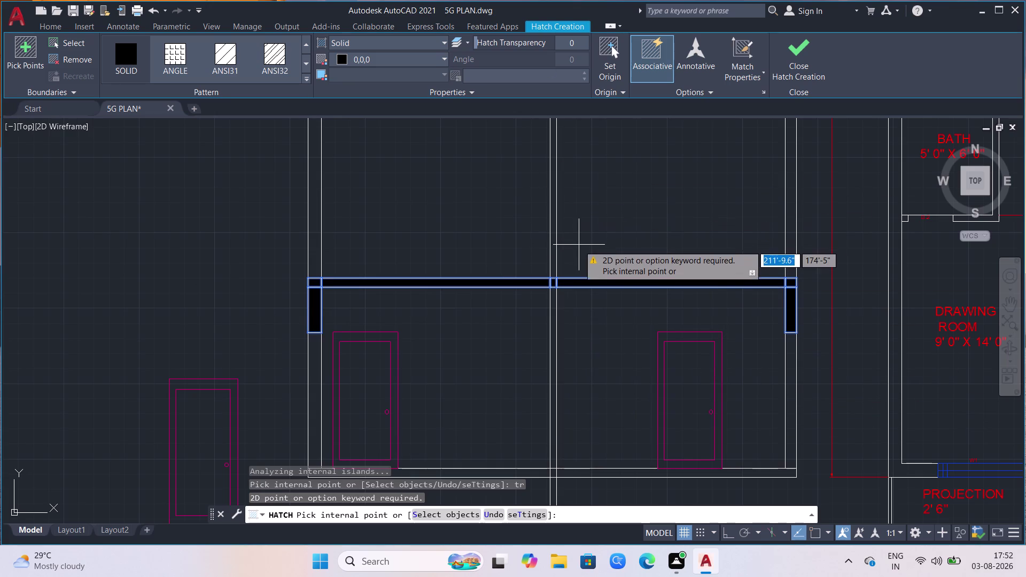
scroll(up, 3)
scroll(up, 3)
click(522, 339)
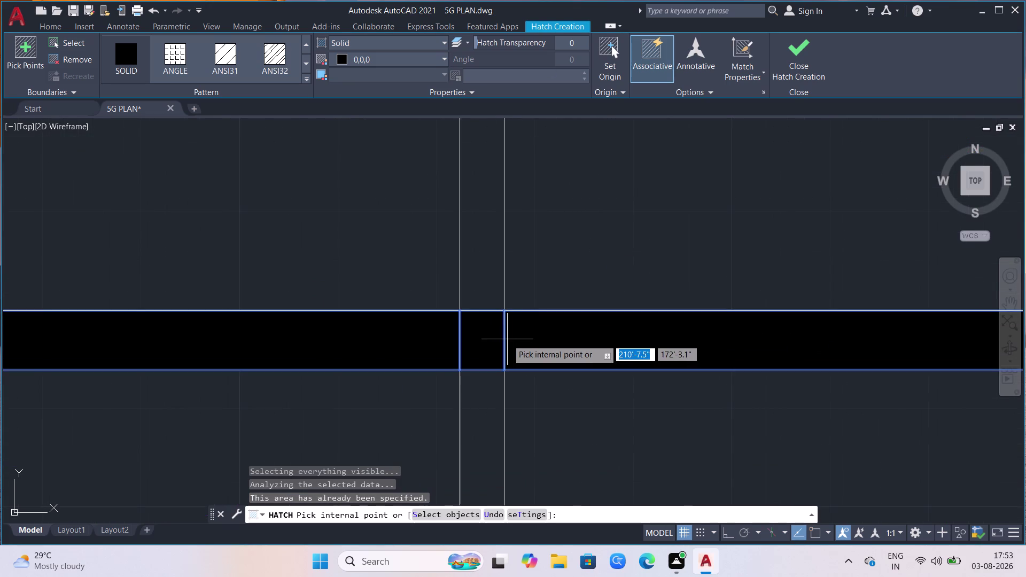
click(504, 340)
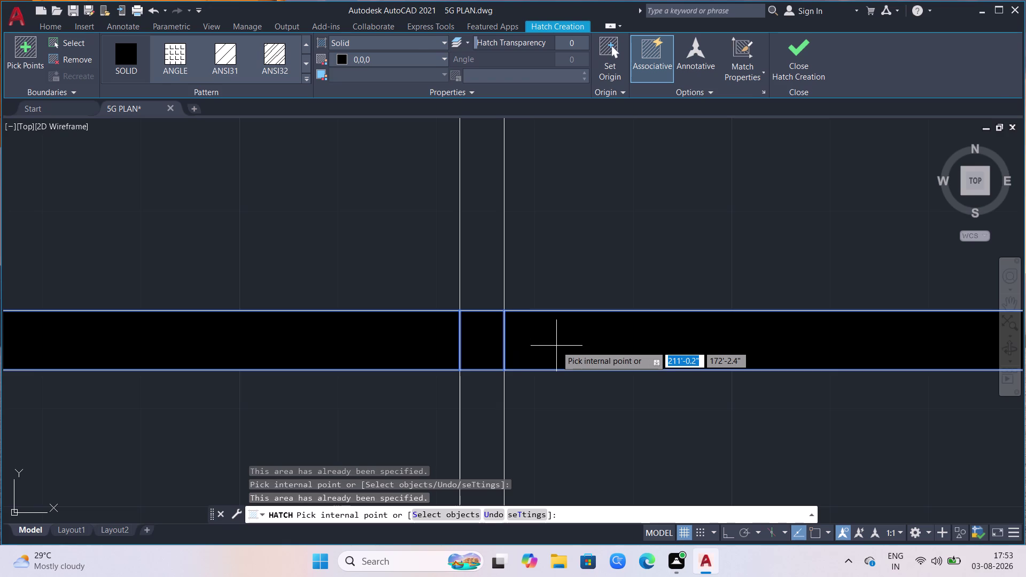
key(Escape)
Trim the leftover lines inside and along the edge of the solid fill.
text(tr)
key(Return)
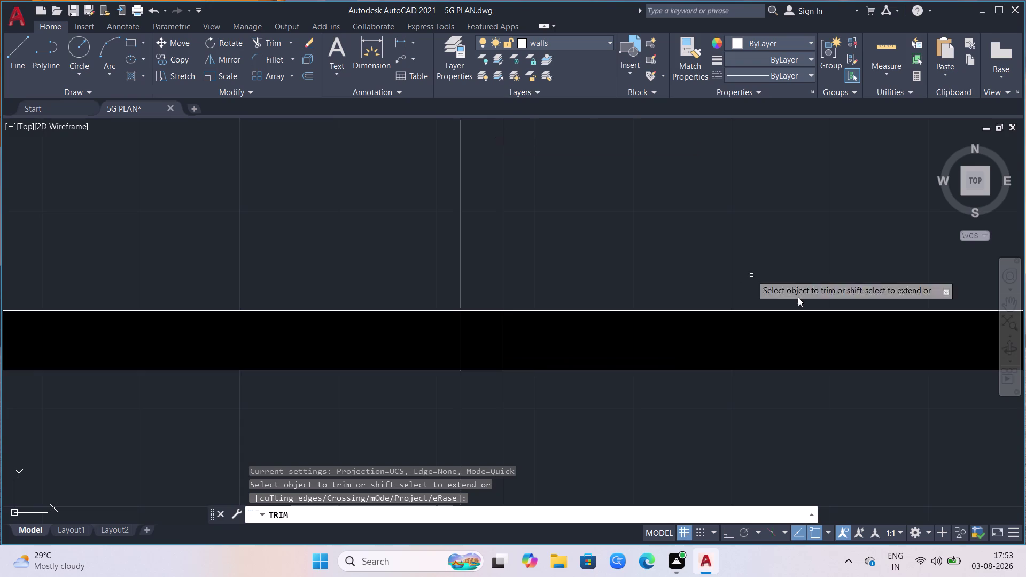
scroll(up, 3)
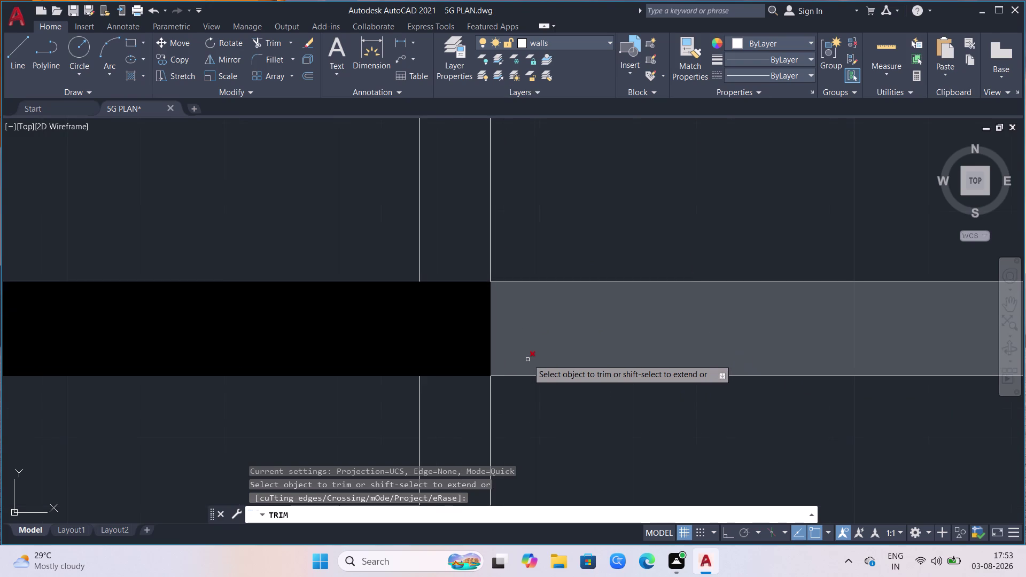
scroll(up, 3)
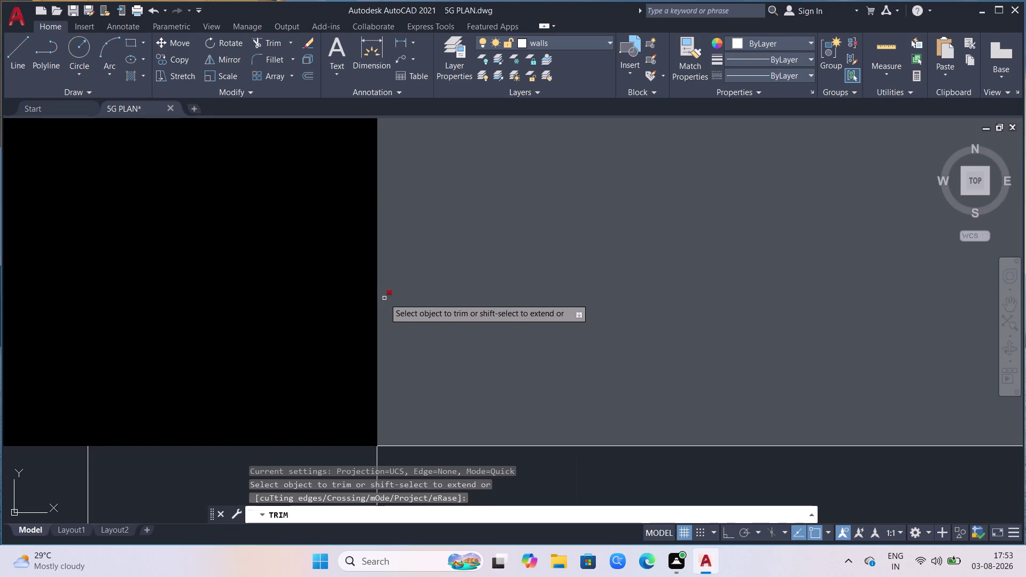
scroll(up, 3)
click(376, 299)
scroll(down, 3)
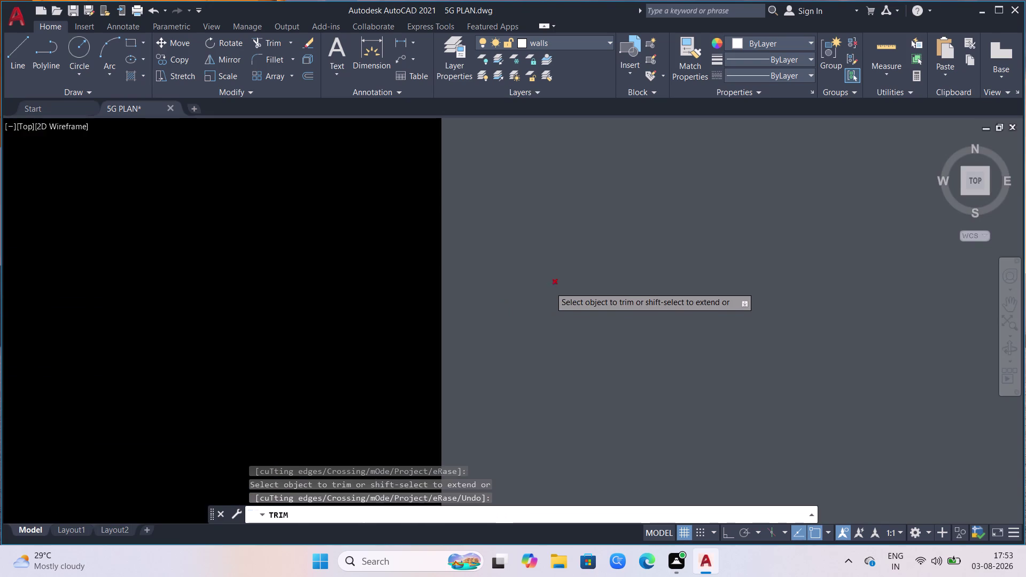
scroll(down, 3)
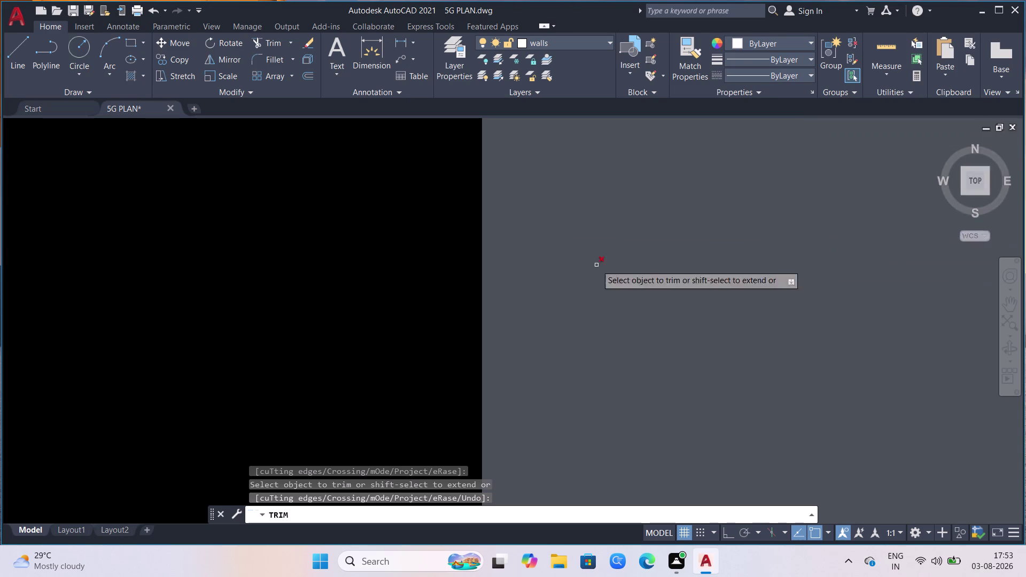
scroll(down, 3)
scroll(up, 3)
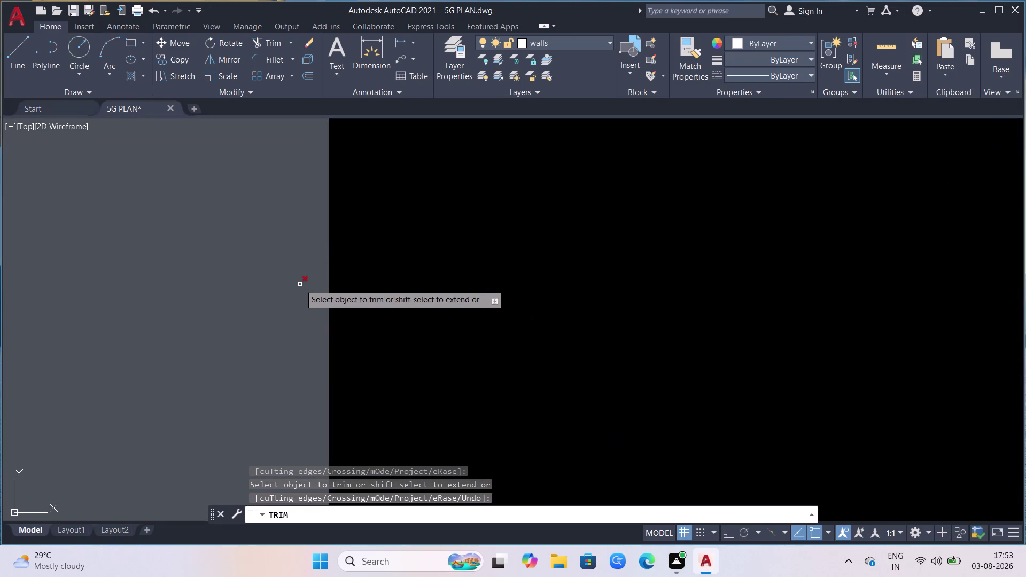
scroll(up, 3)
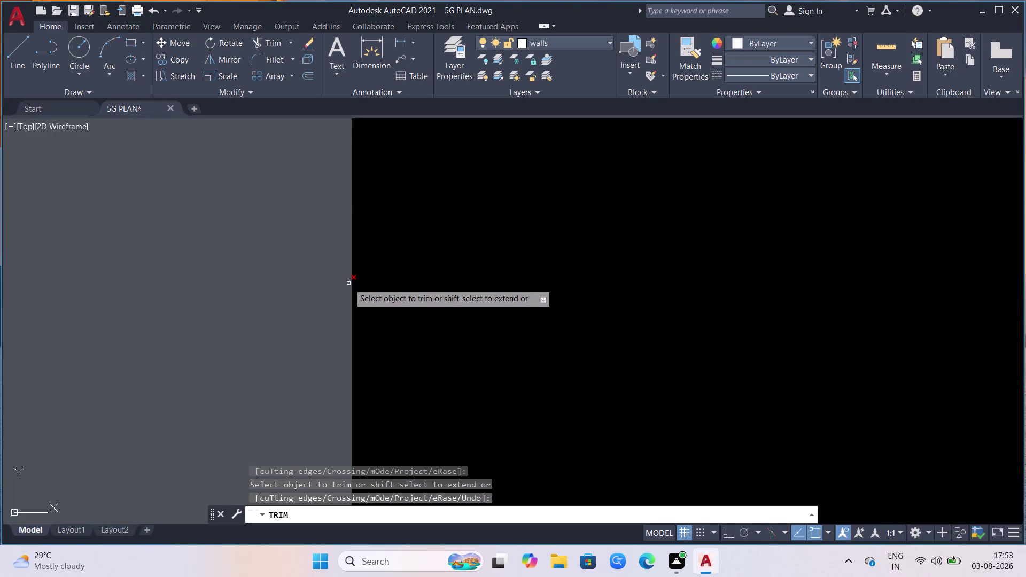
click(353, 281)
Trim the two lines at the beam-pillar junction.
scroll(down, 3)
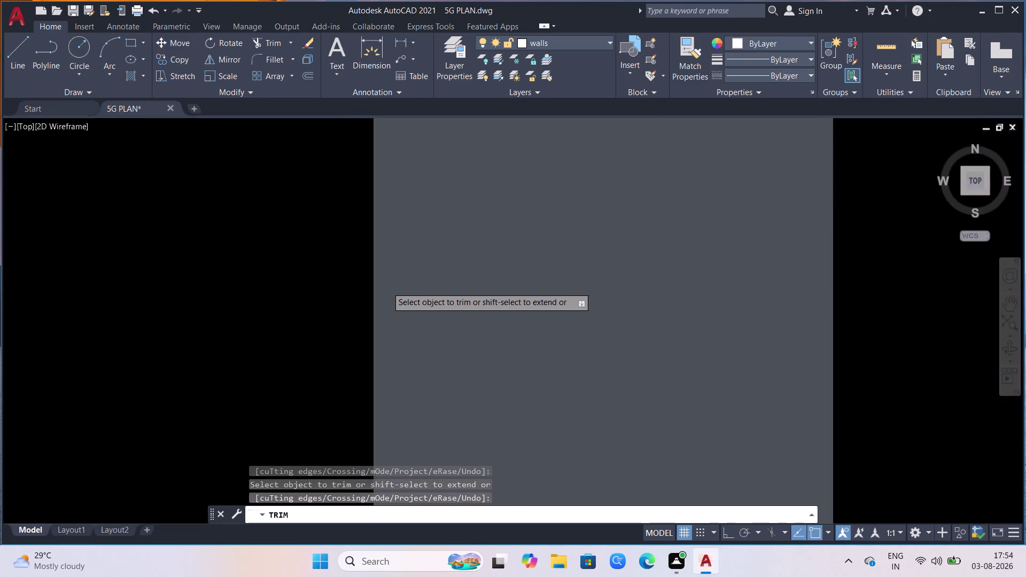
scroll(down, 3)
scroll(down, 3)
scroll(down, 3)
scroll(down, 3)
scroll(down, 3)
scroll(down, 3)
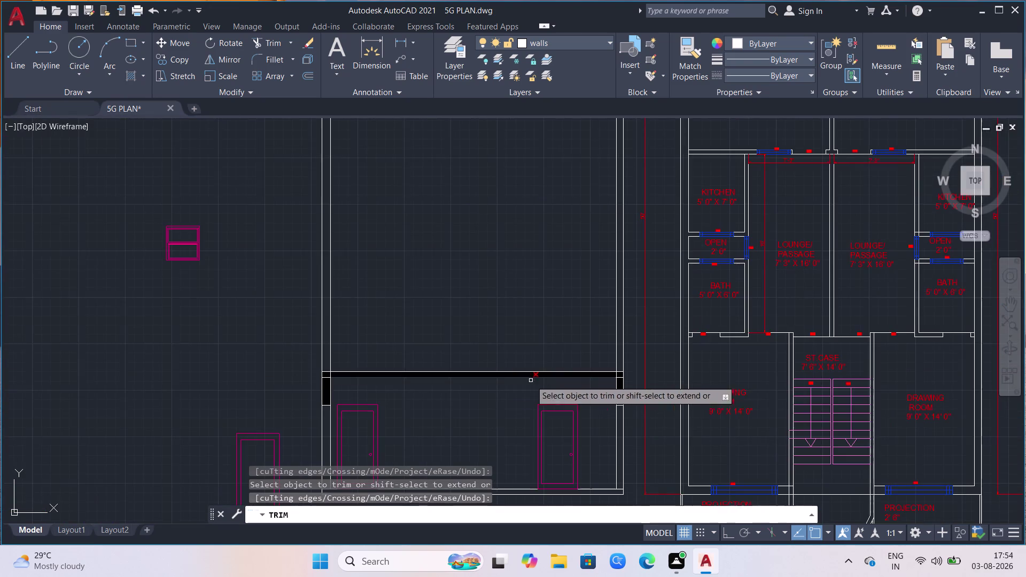
scroll(up, 3)
scroll(up, 3)
scroll(down, 3)
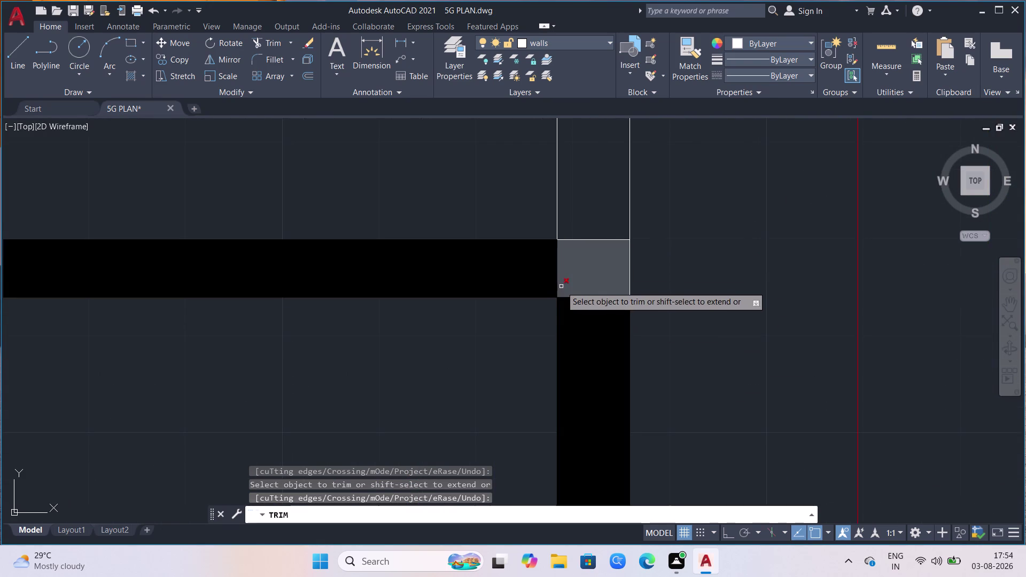
scroll(up, 3)
click(559, 272)
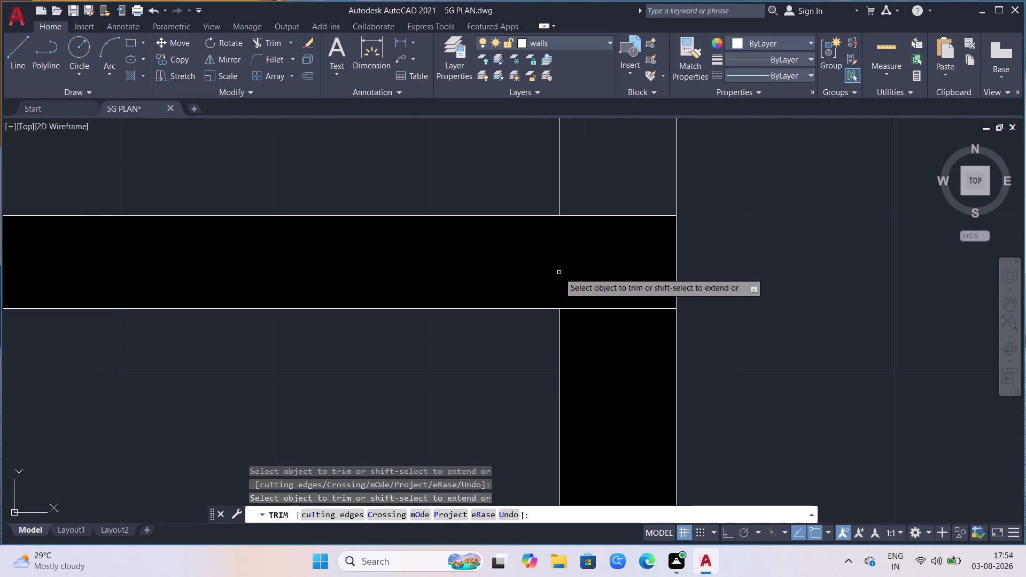
click(594, 308)
Trim the excess wall line segments lower down and end the trim.
scroll(down, 3)
scroll(down, 3)
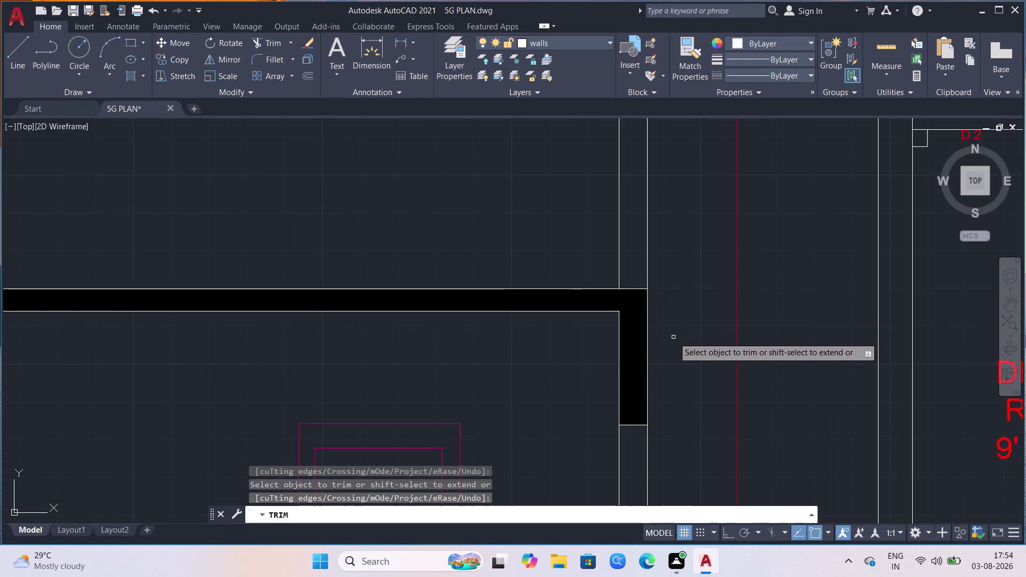
scroll(down, 3)
scroll(down, 3)
scroll(up, 3)
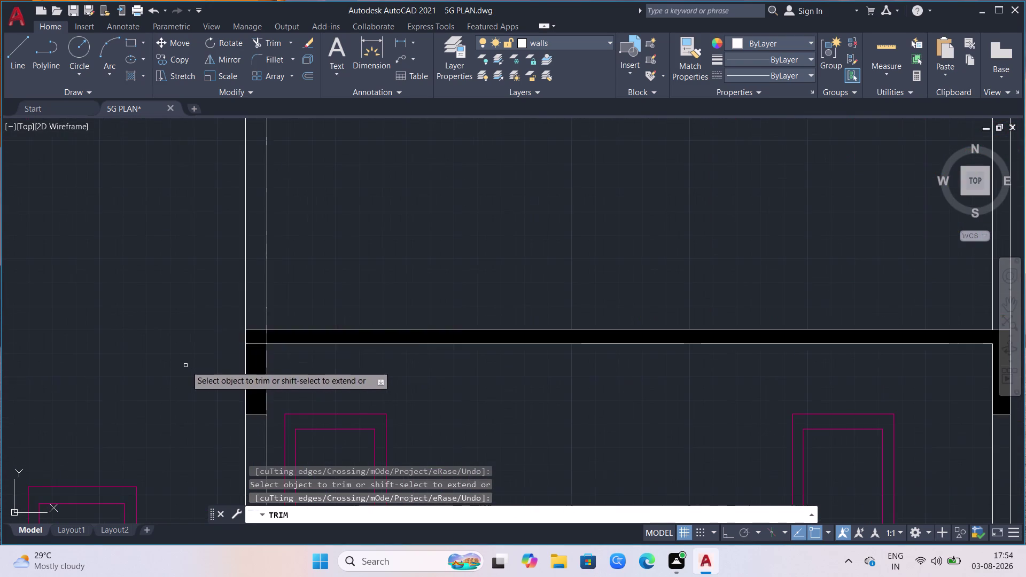
scroll(up, 3)
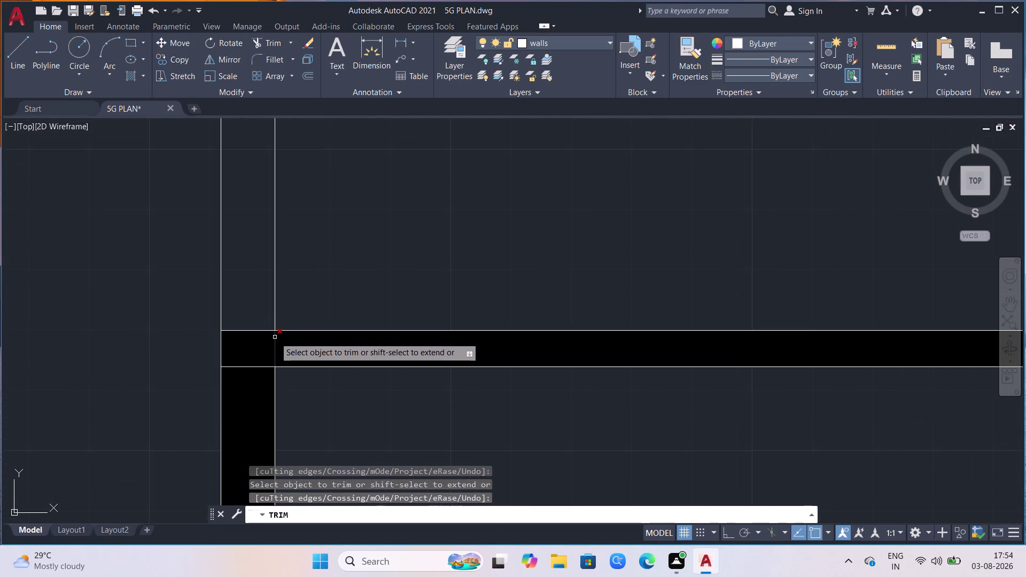
click(275, 337)
click(260, 366)
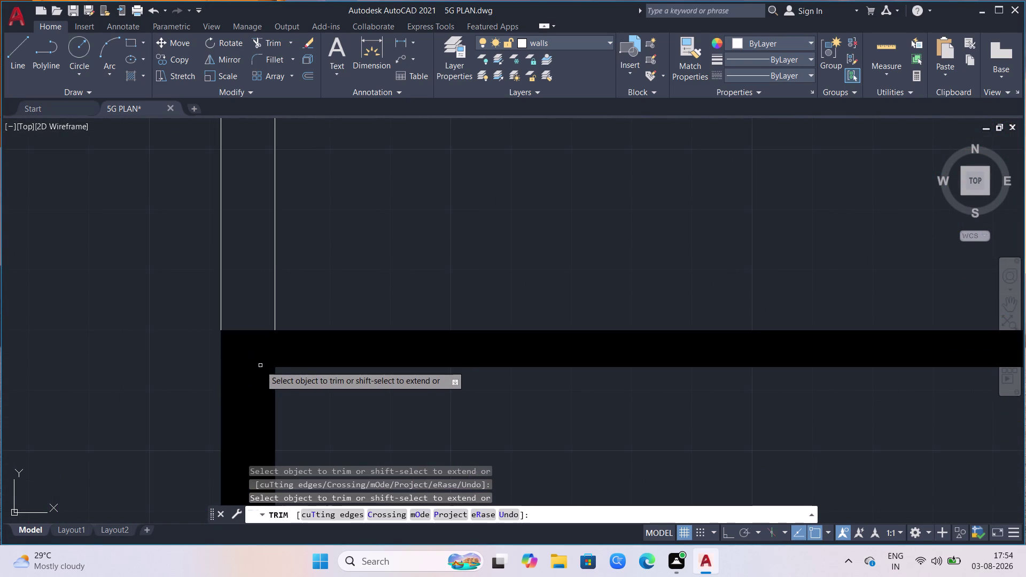
scroll(down, 3)
scroll(down, 3)
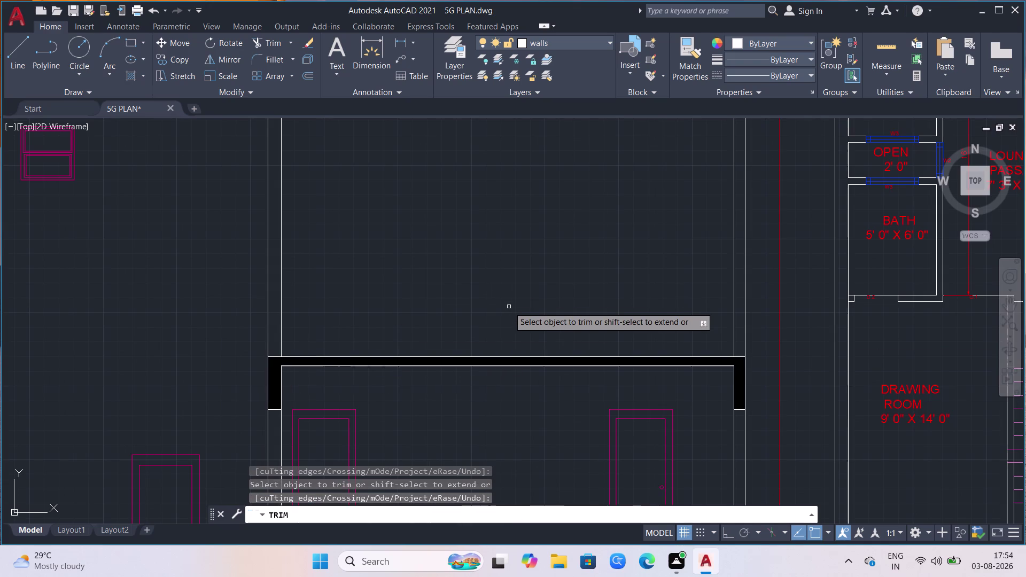
scroll(down, 3)
scroll(down, 3)
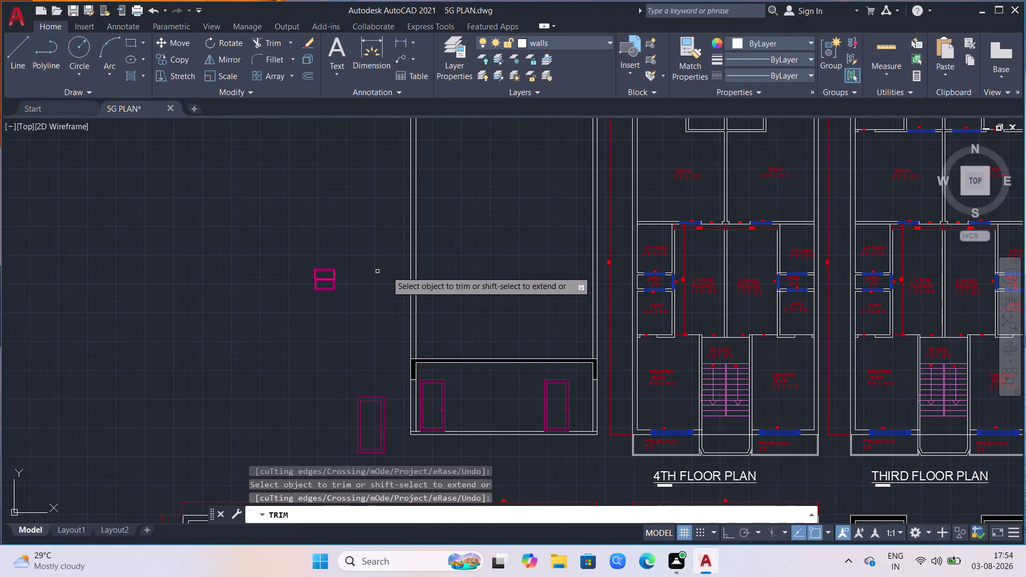
click(348, 250)
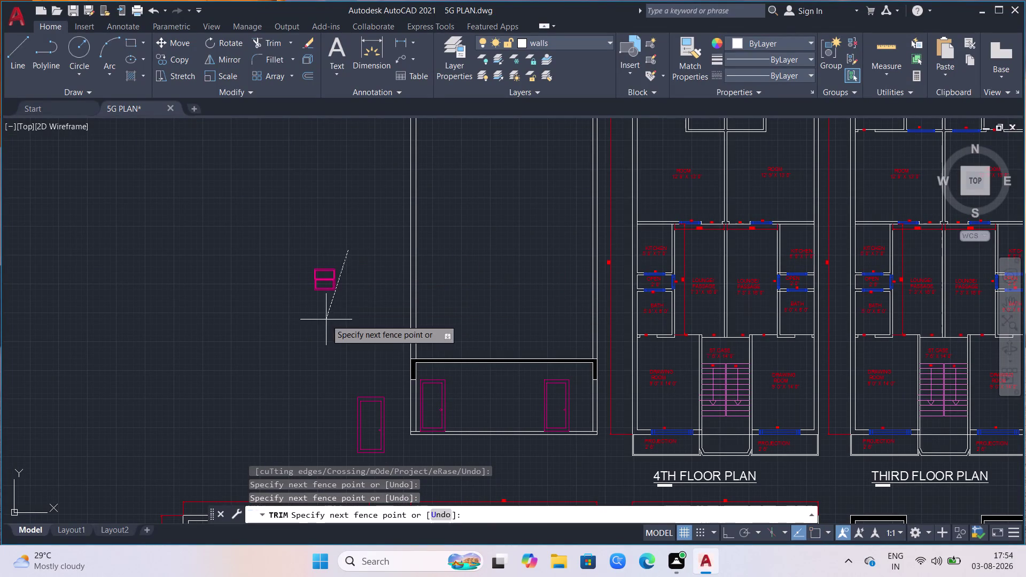
key(Escape)
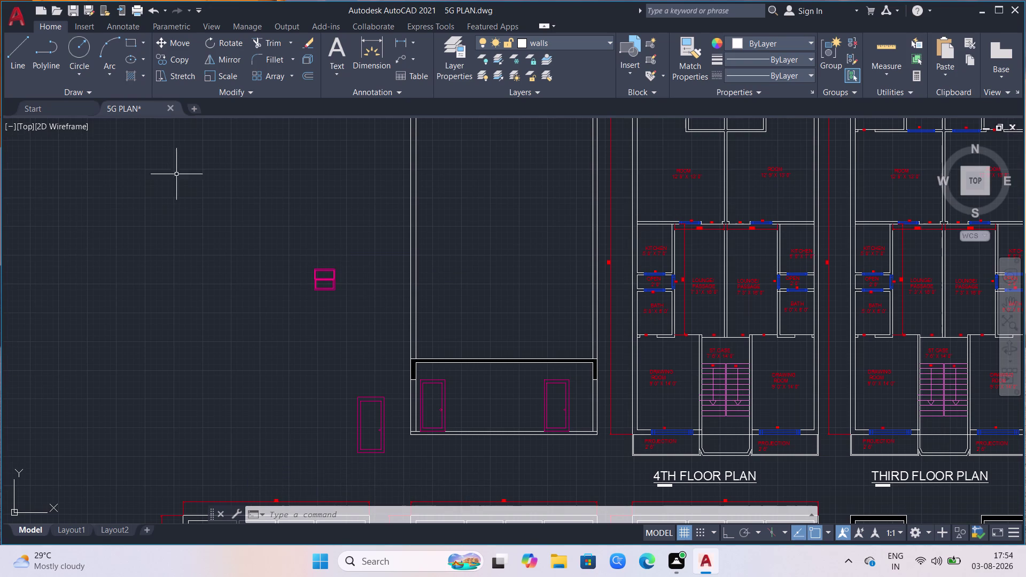
Move the small magenta window symbol onto the 'windows' layer, then start rotating it.
click(365, 254)
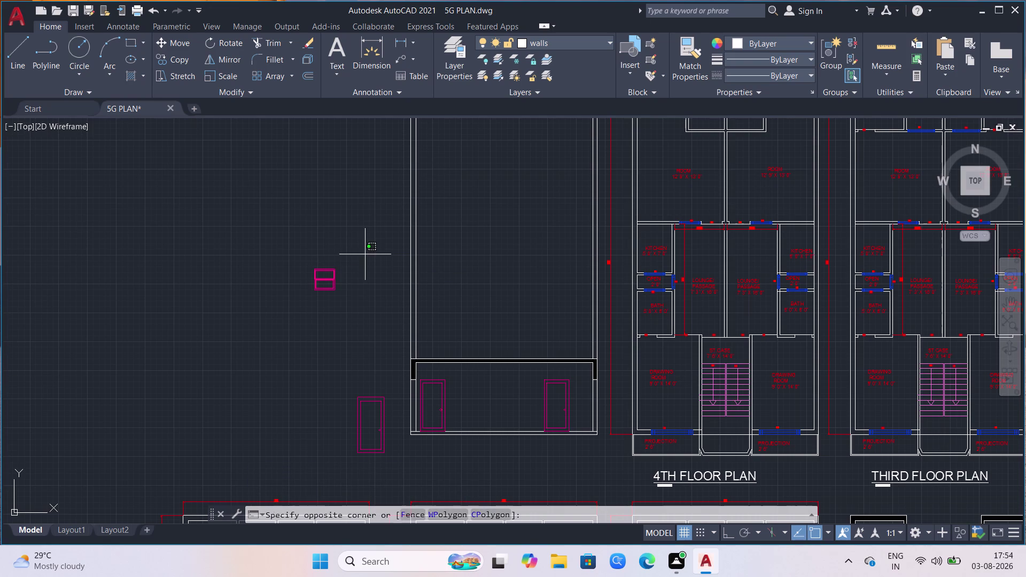
click(227, 328)
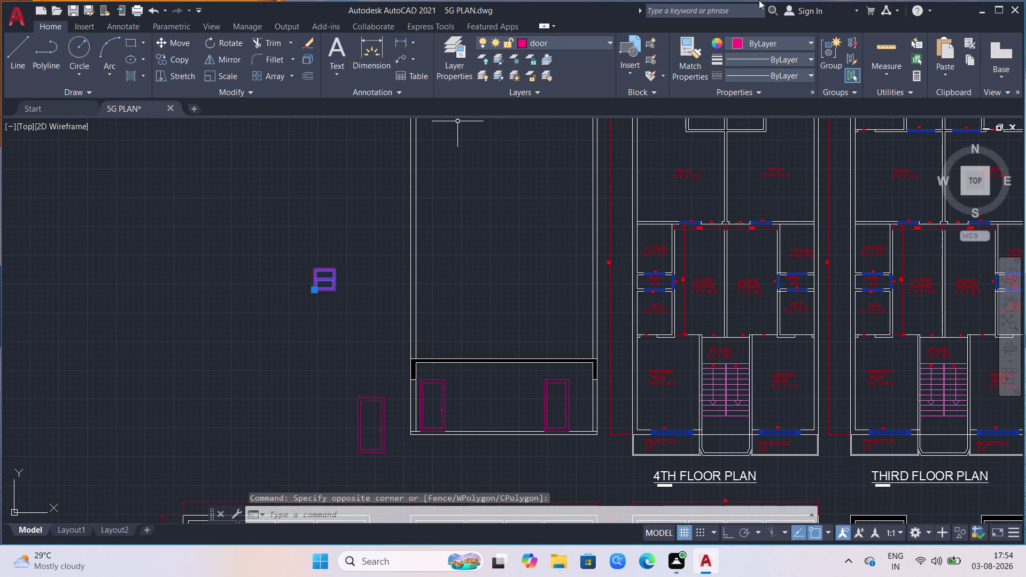
click(605, 39)
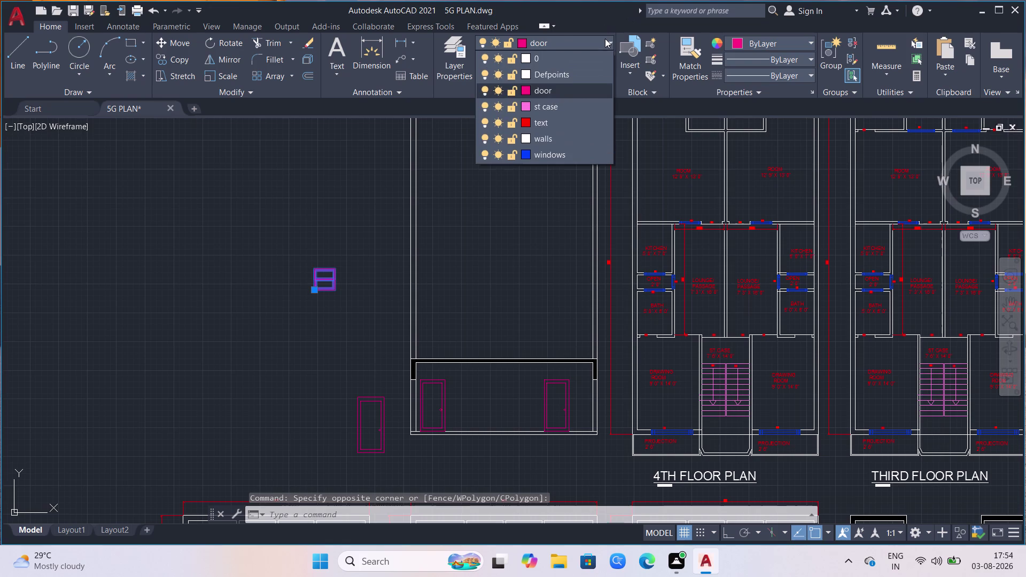
click(538, 153)
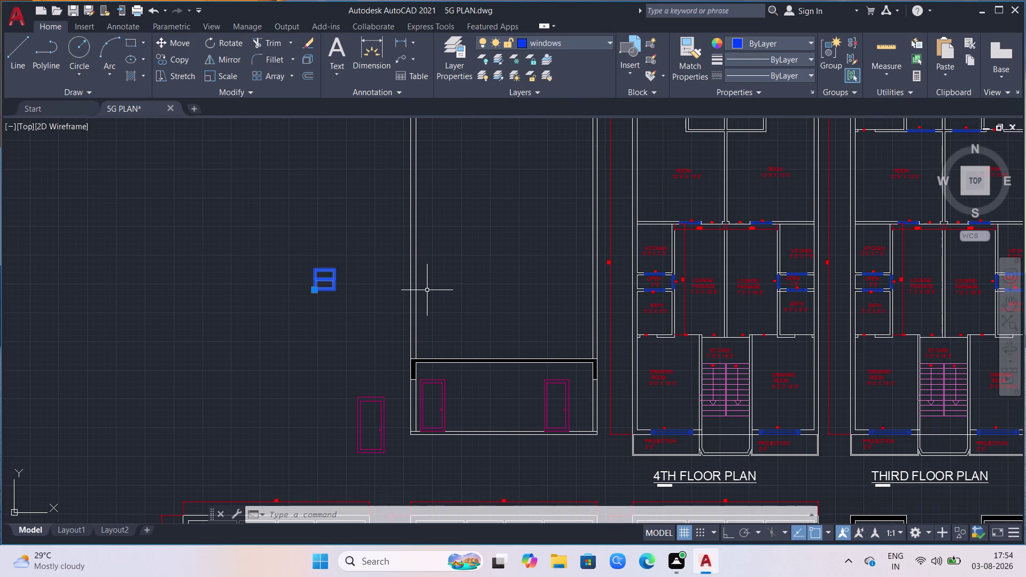
text(ro)
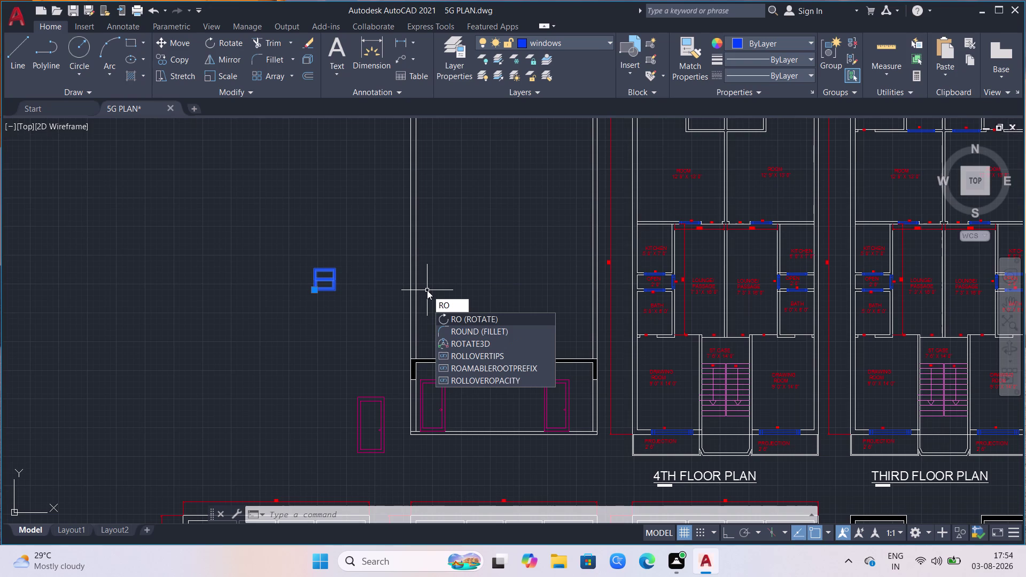
key(Return)
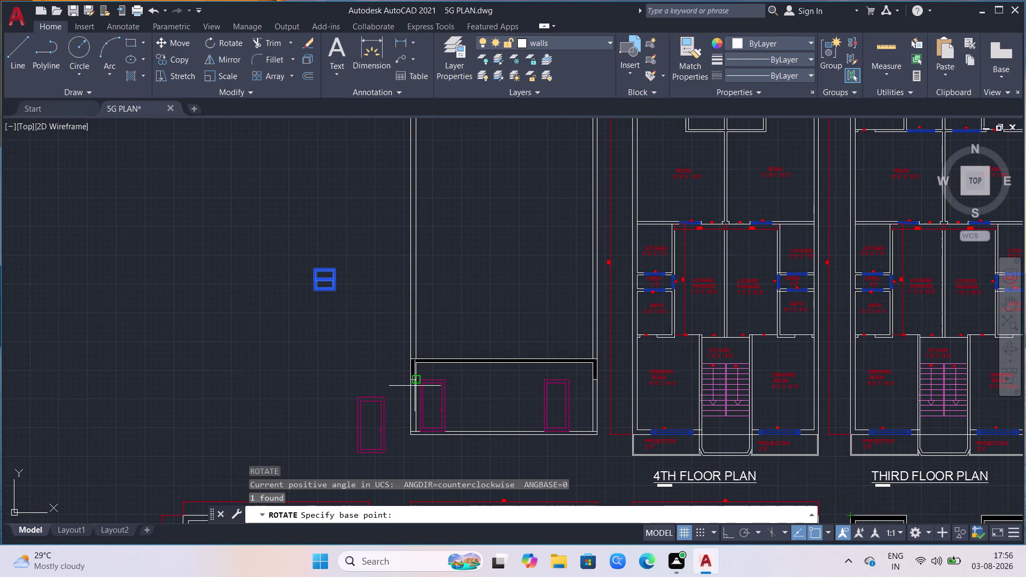
Pick the pivot point for rotating the window block.
click(345, 264)
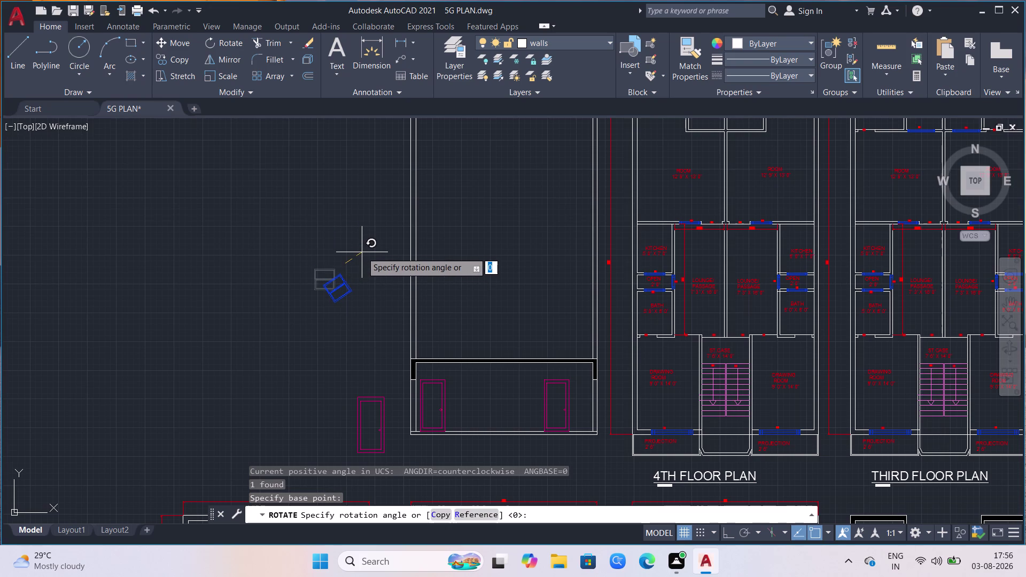
Rotate the window 270° with Ortho on and move it between the two ground-floor doors.
key(F8)
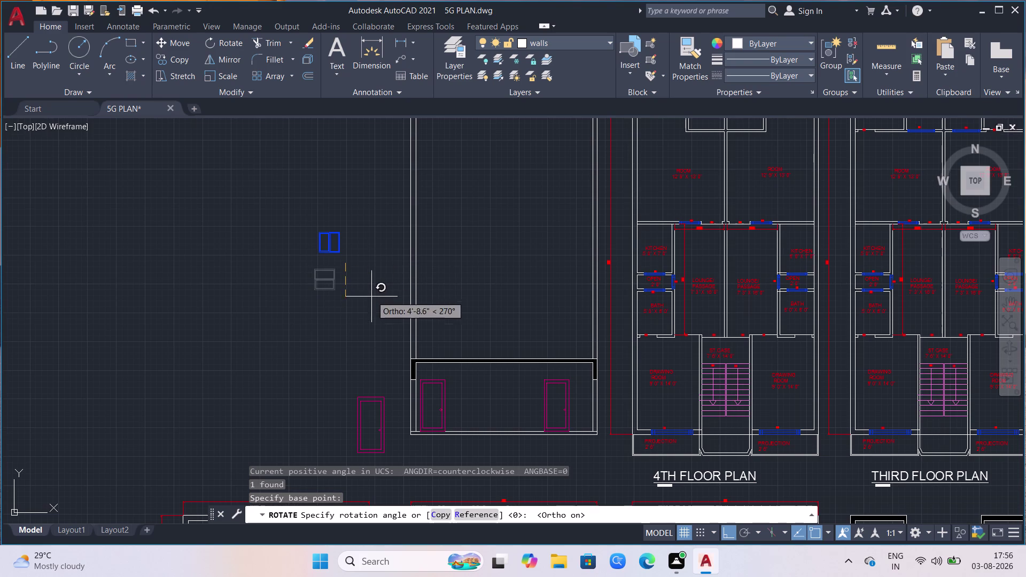
click(356, 312)
click(312, 219)
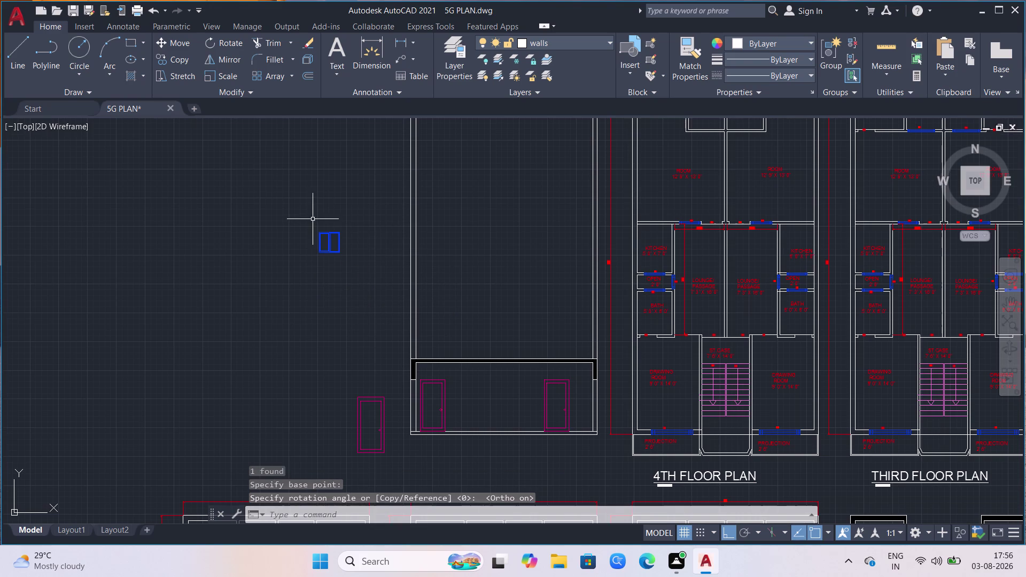
click(390, 281)
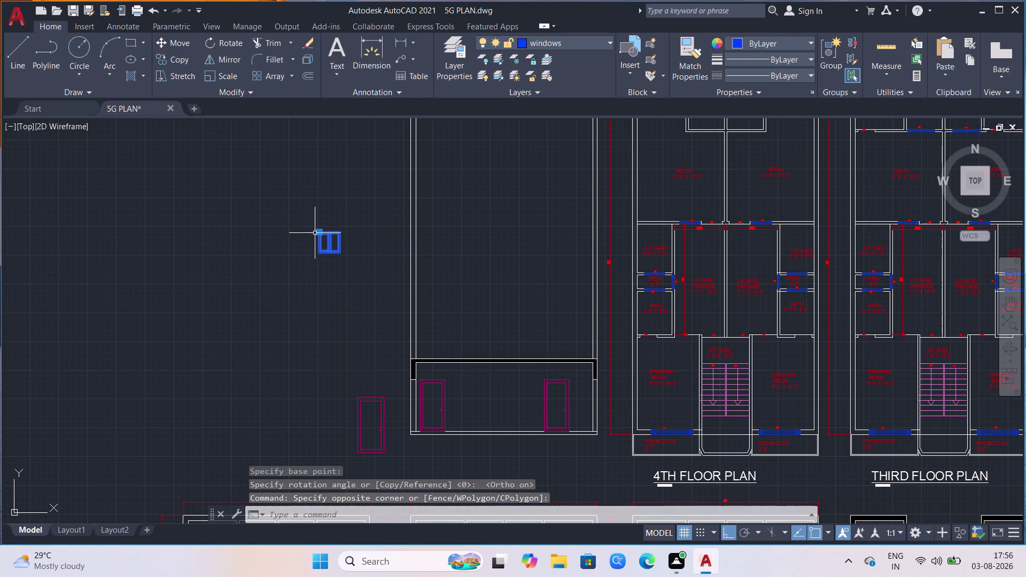
click(316, 231)
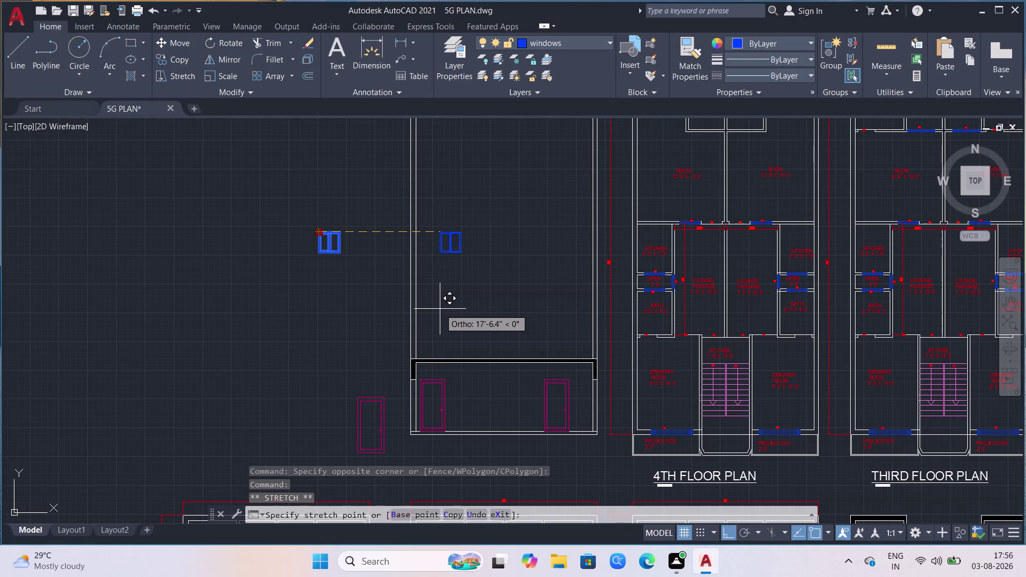
key(F8)
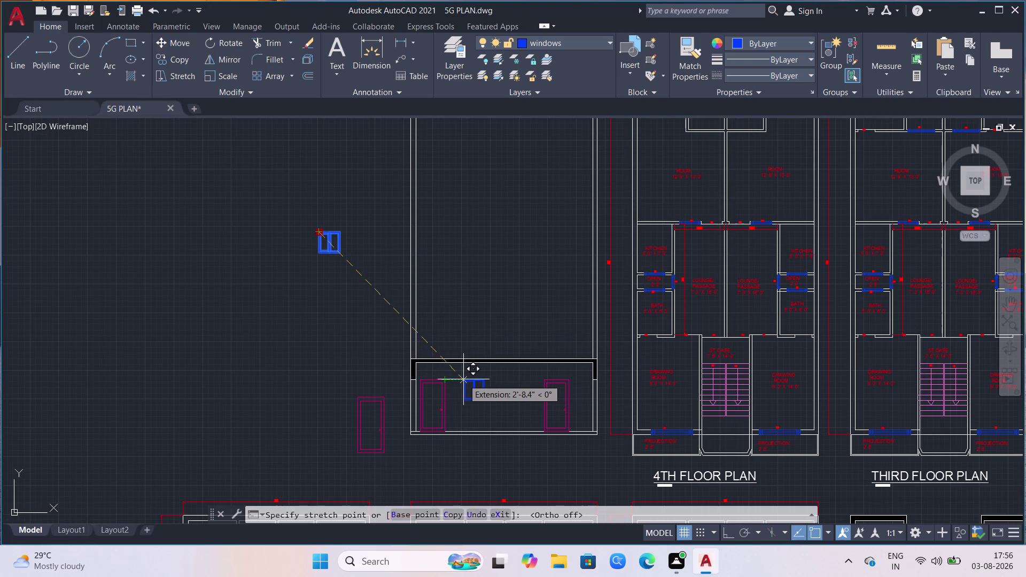
click(464, 380)
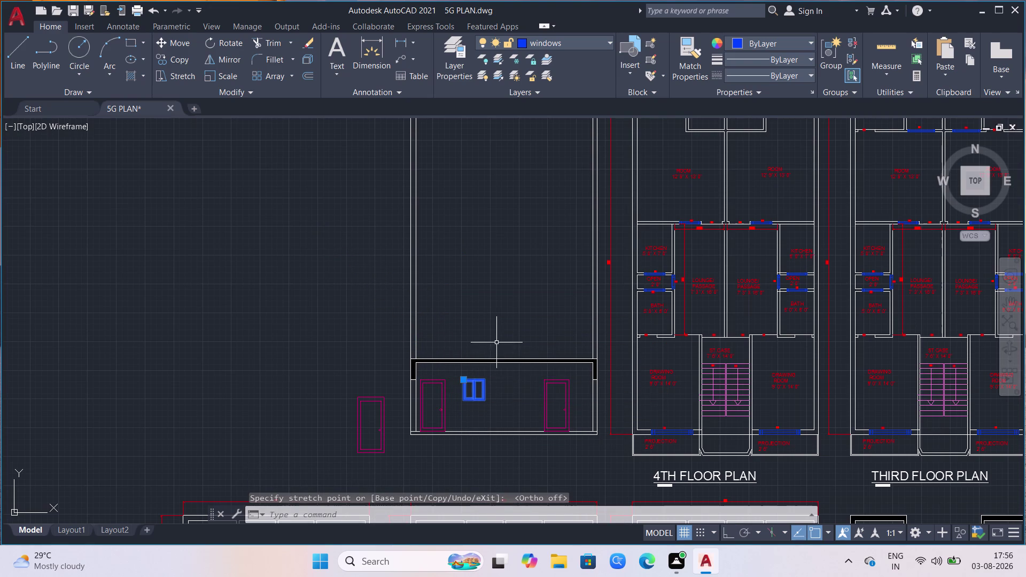
scroll(down, 3)
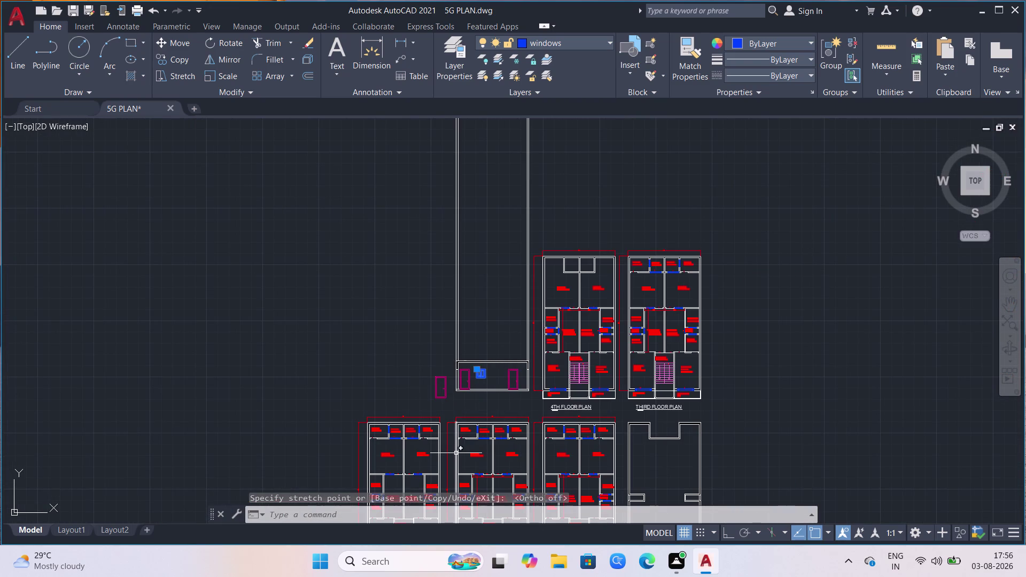
Undo the window's move, rotation and layer change, plus the earlier wall-line trim.
key(ctrl+z)
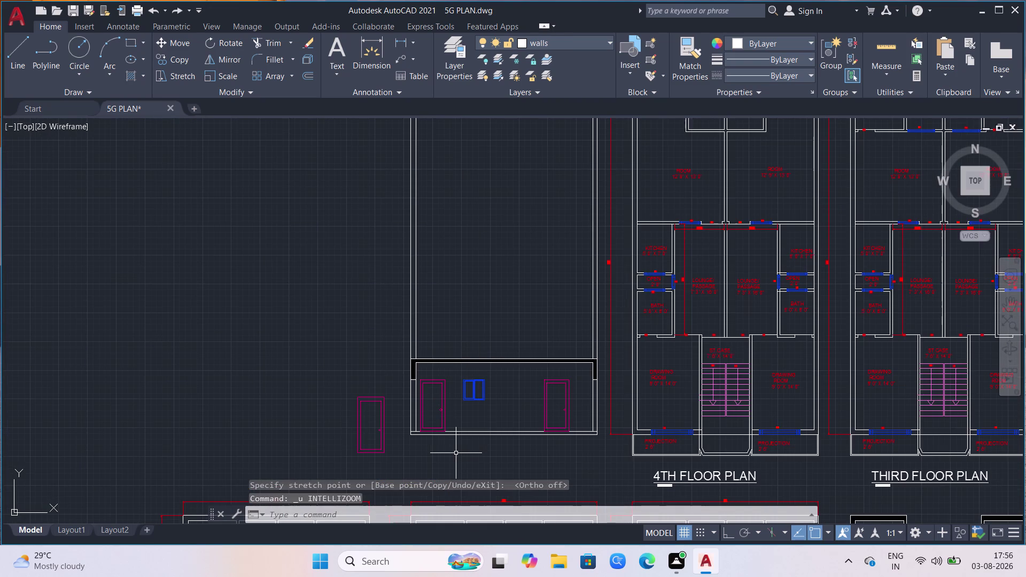
key(ctrl+z)
key(ctrl+z)
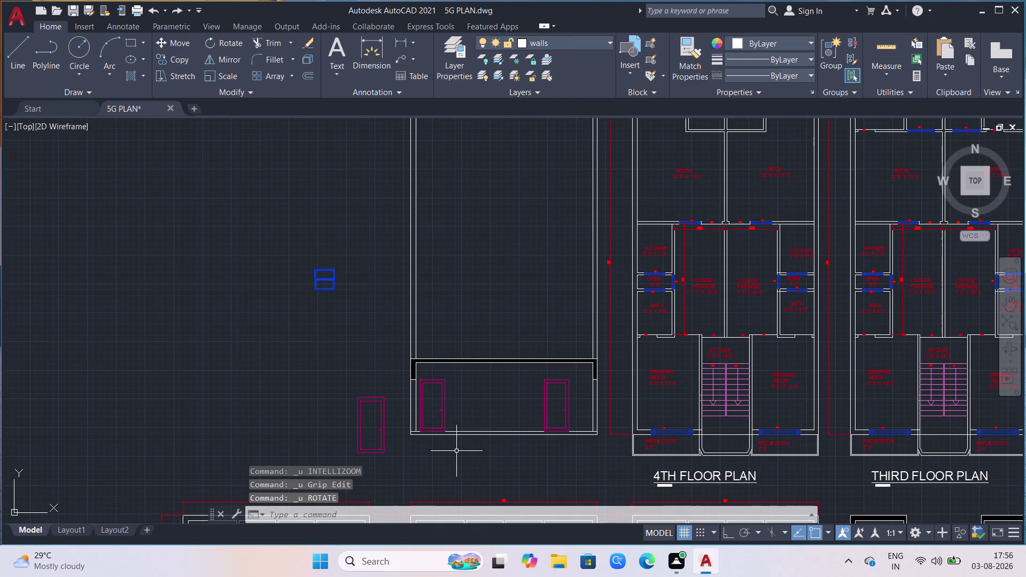
key(ctrl+z)
key(ctrl+z)
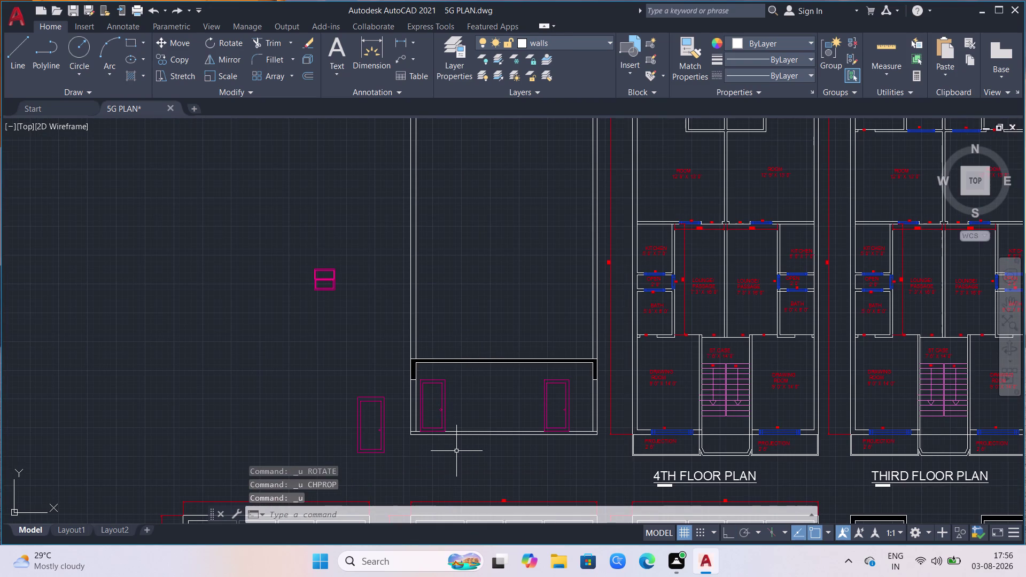
key(ctrl+z)
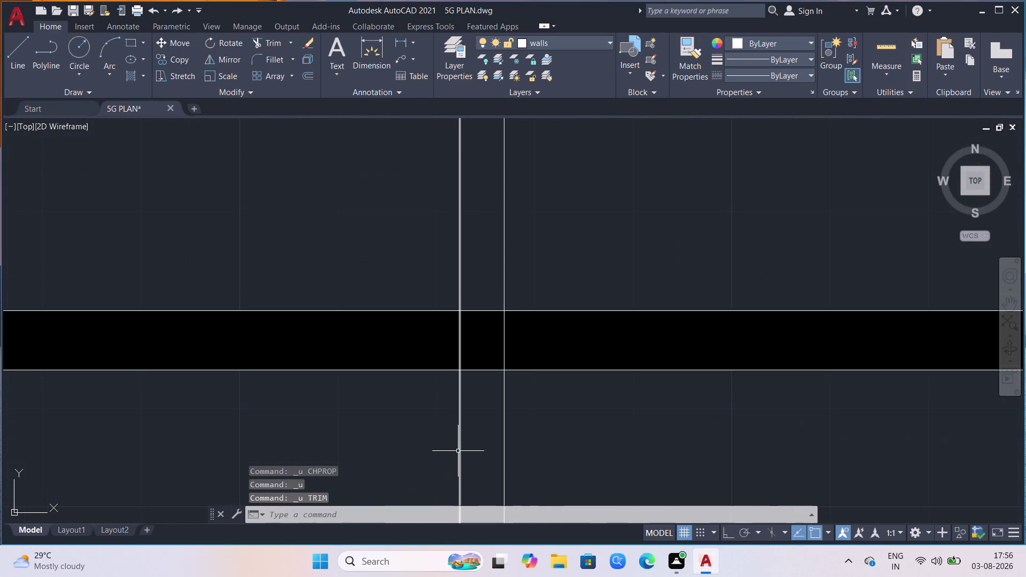
Trim two lines crossing the black wall band using TR.
scroll(down, 3)
scroll(down, 3)
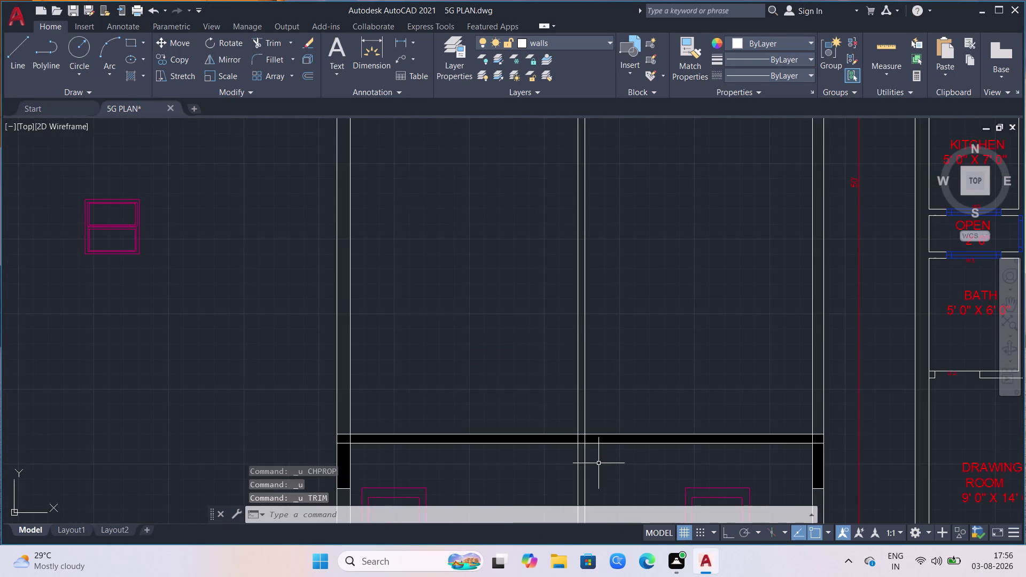
scroll(down, 3)
scroll(up, 3)
scroll(up, 3)
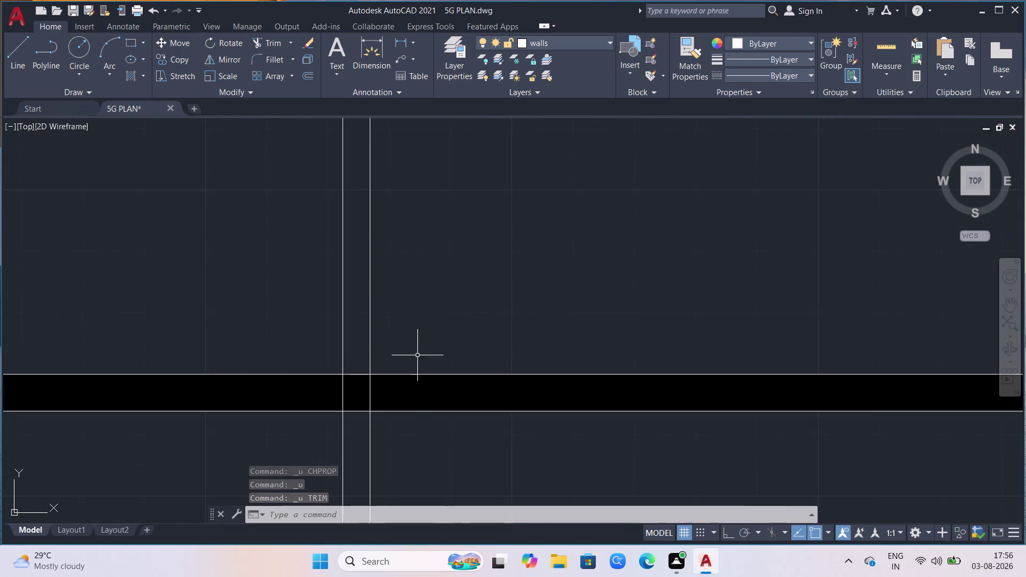
scroll(up, 3)
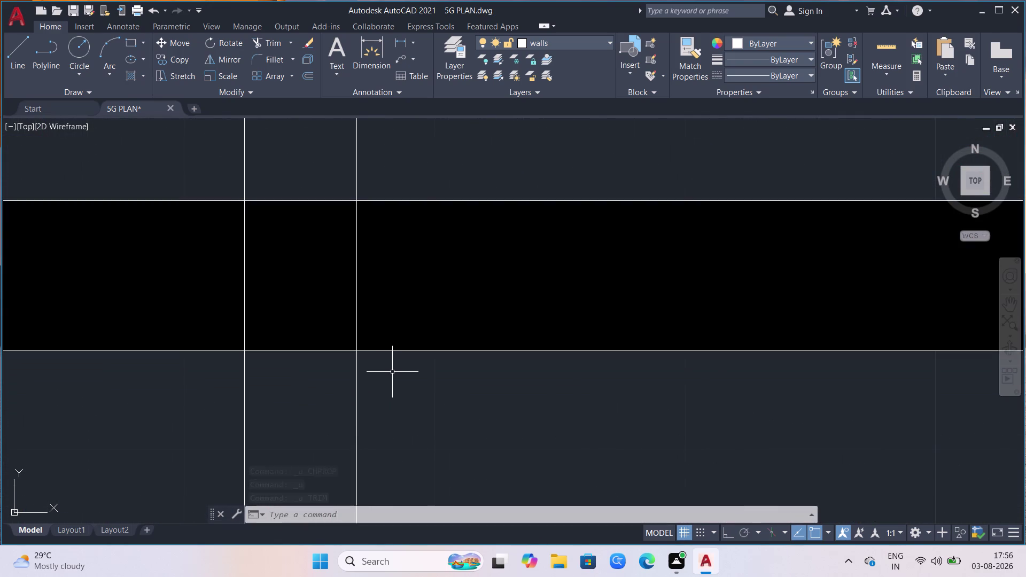
text(tr)
key(Return)
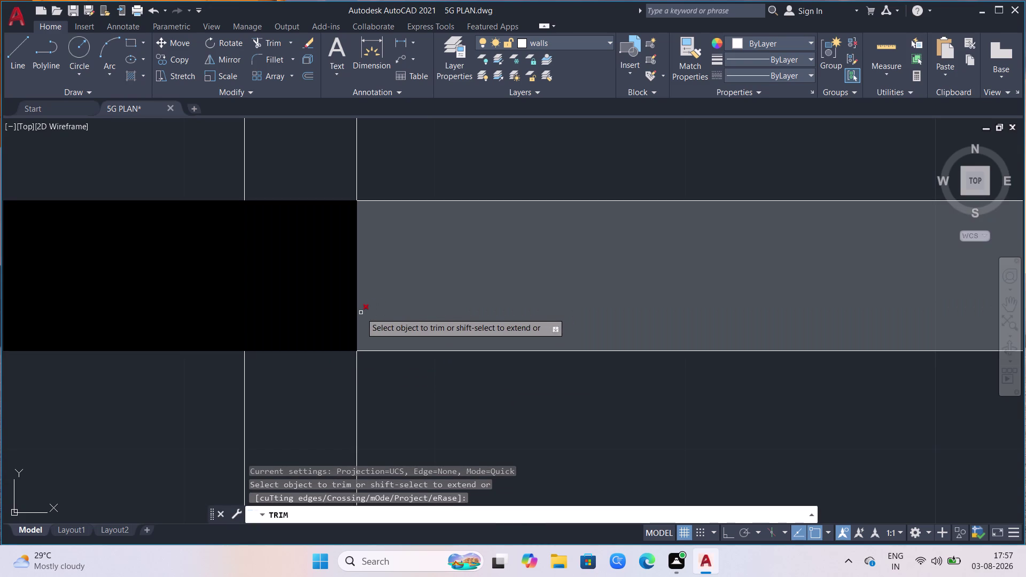
click(357, 314)
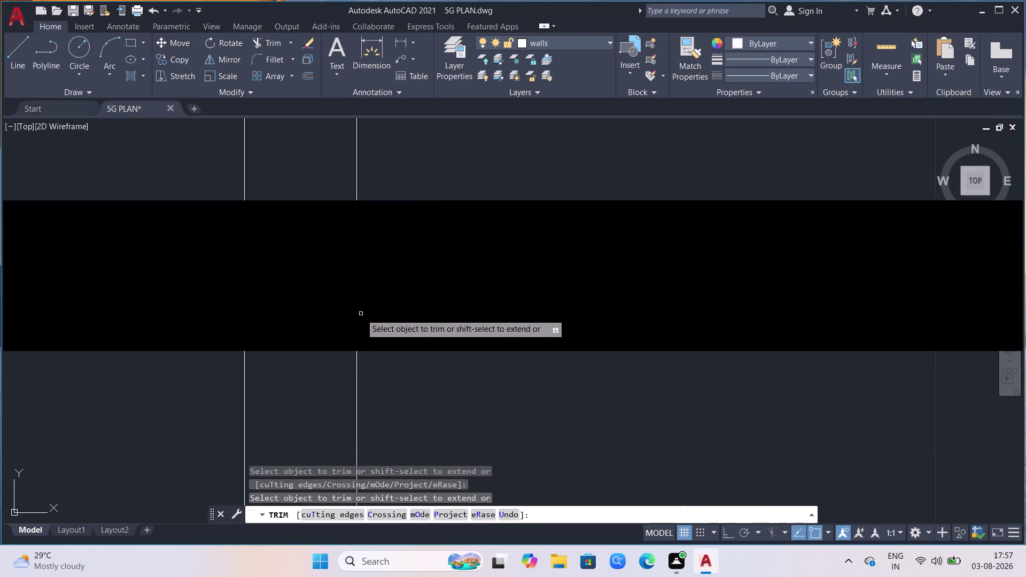
click(243, 299)
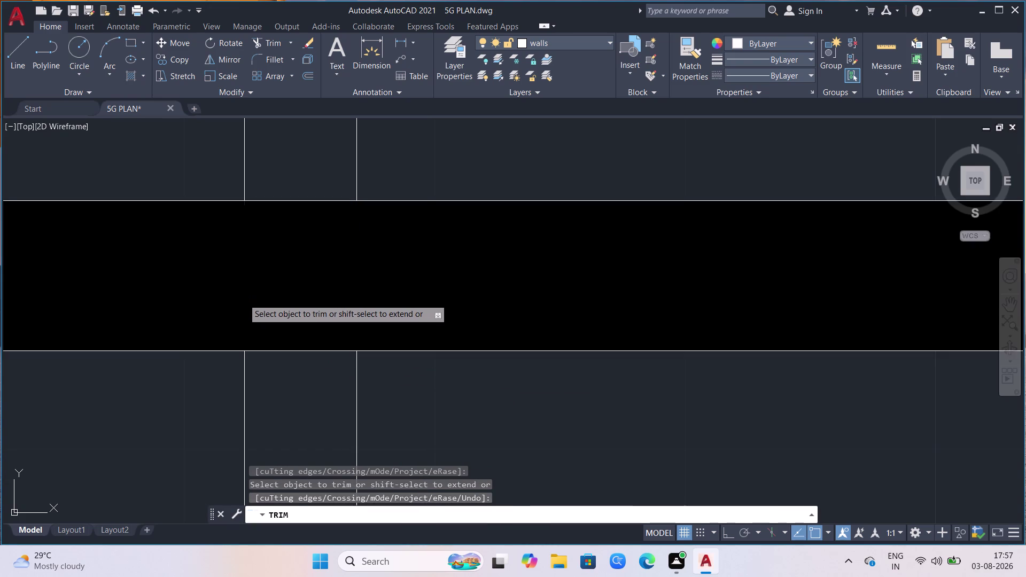
scroll(down, 3)
scroll(down, 3)
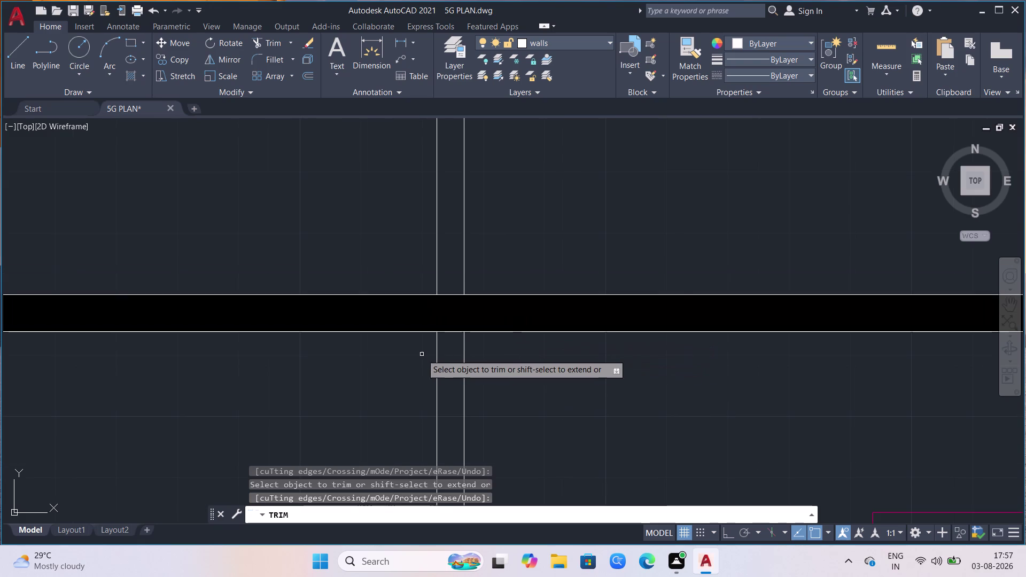
scroll(down, 3)
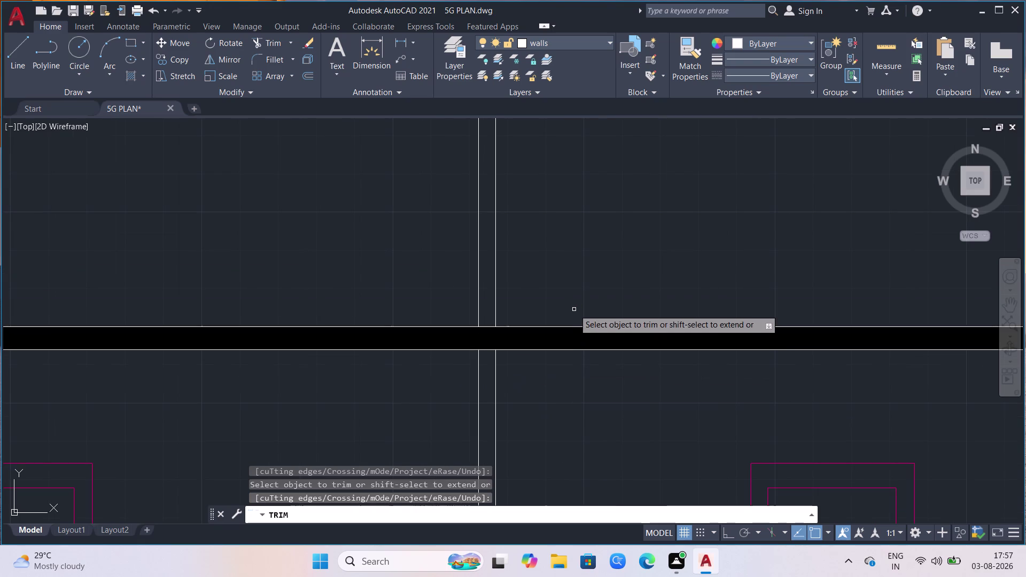
Fence-trim the crossing lines at three beam-pillar junctions.
click(548, 239)
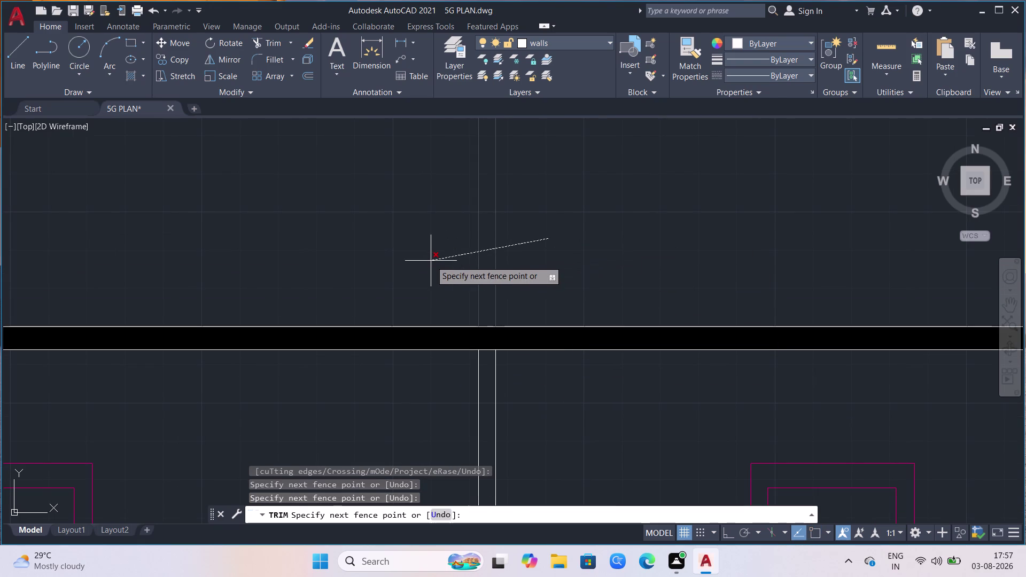
click(431, 260)
scroll(down, 3)
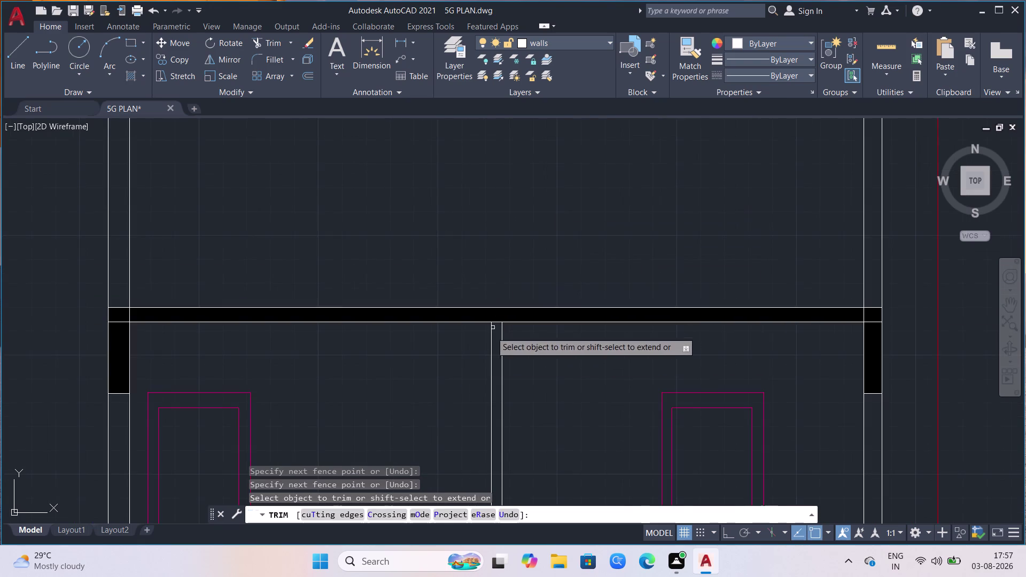
scroll(down, 3)
scroll(down, 3)
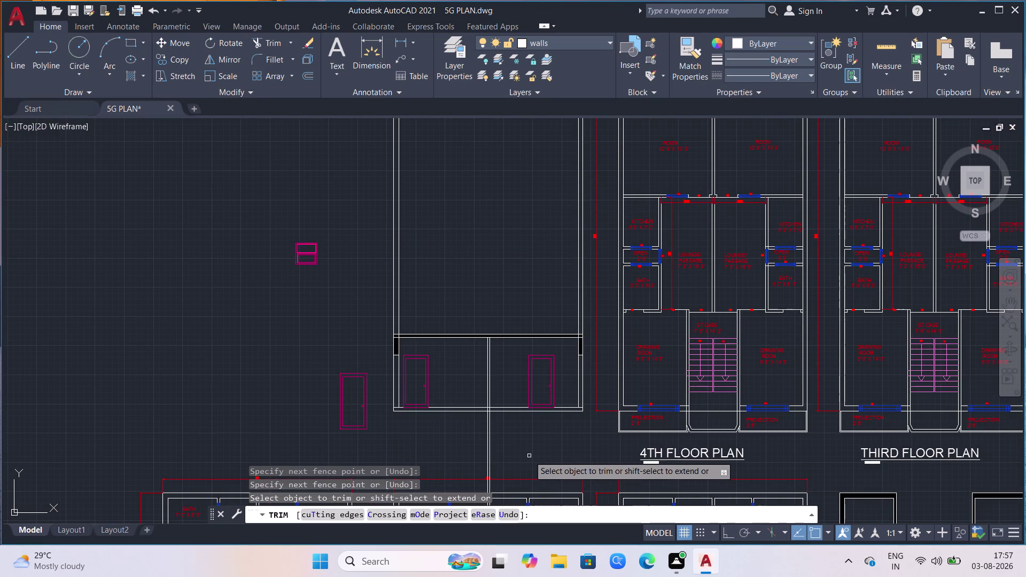
scroll(up, 3)
click(464, 375)
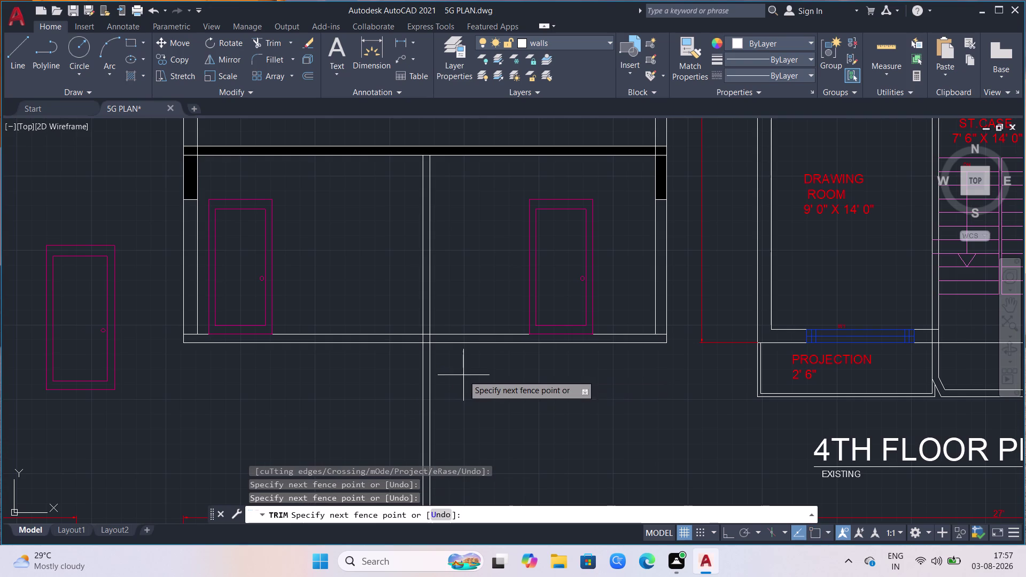
click(415, 388)
scroll(up, 3)
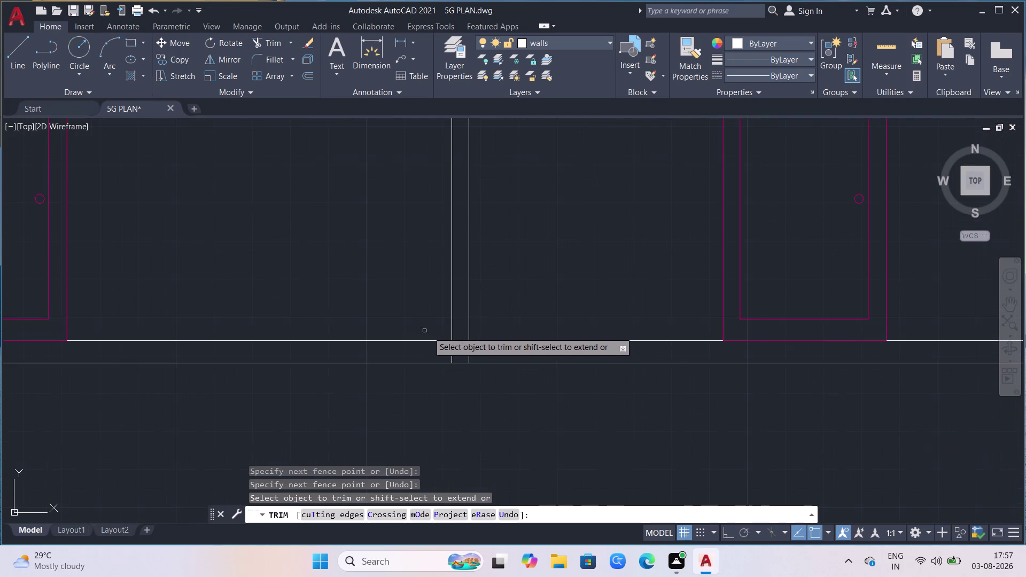
click(491, 353)
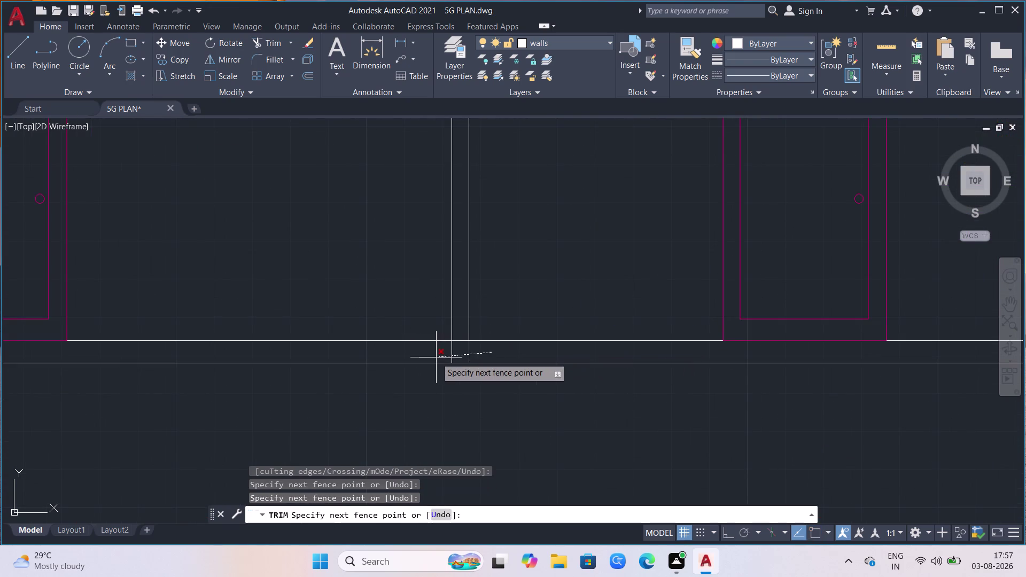
click(436, 358)
scroll(down, 3)
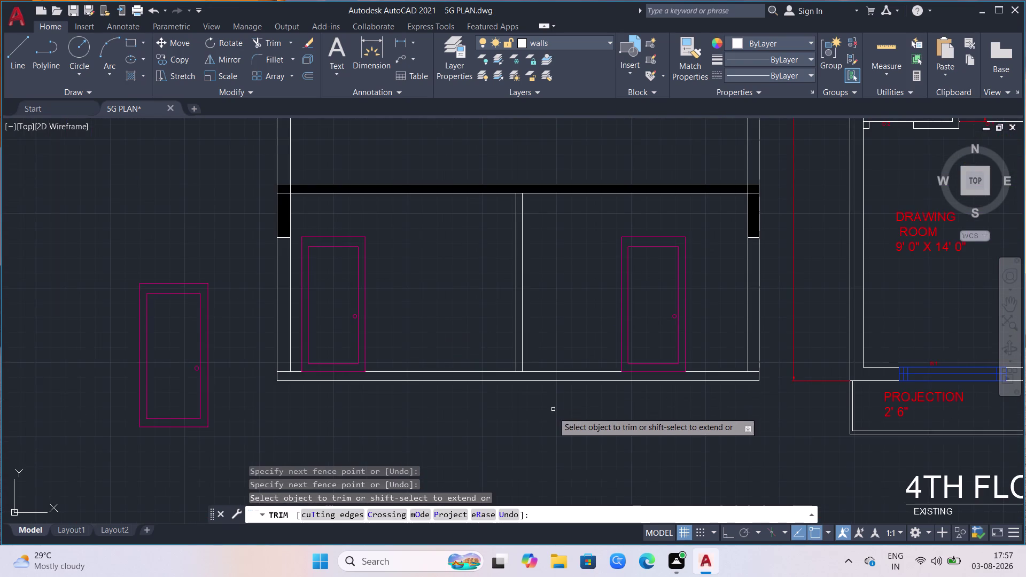
scroll(down, 3)
scroll(up, 3)
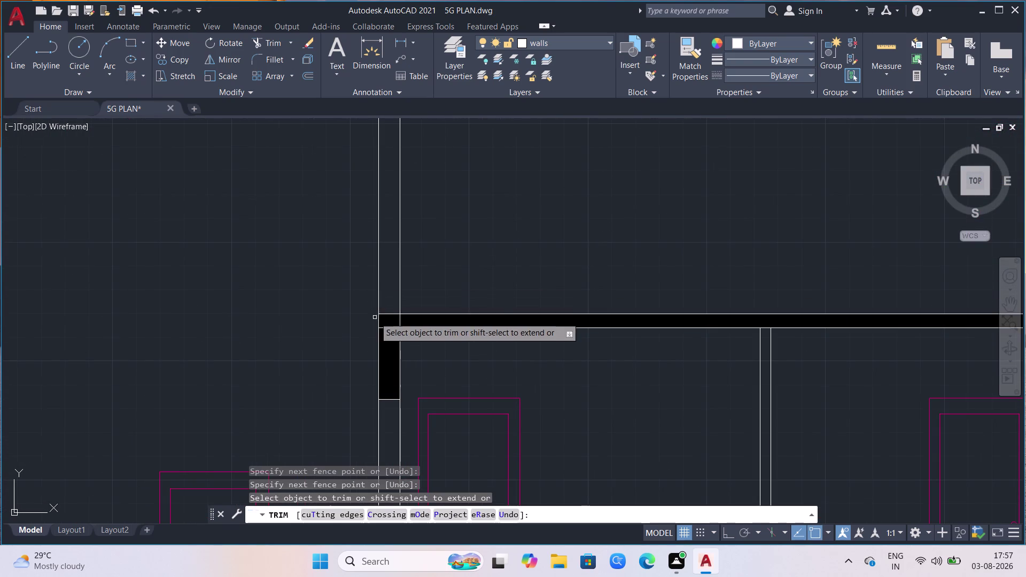
Trim the leftover pieces at the left and right pillar corners and finish trimming.
click(387, 328)
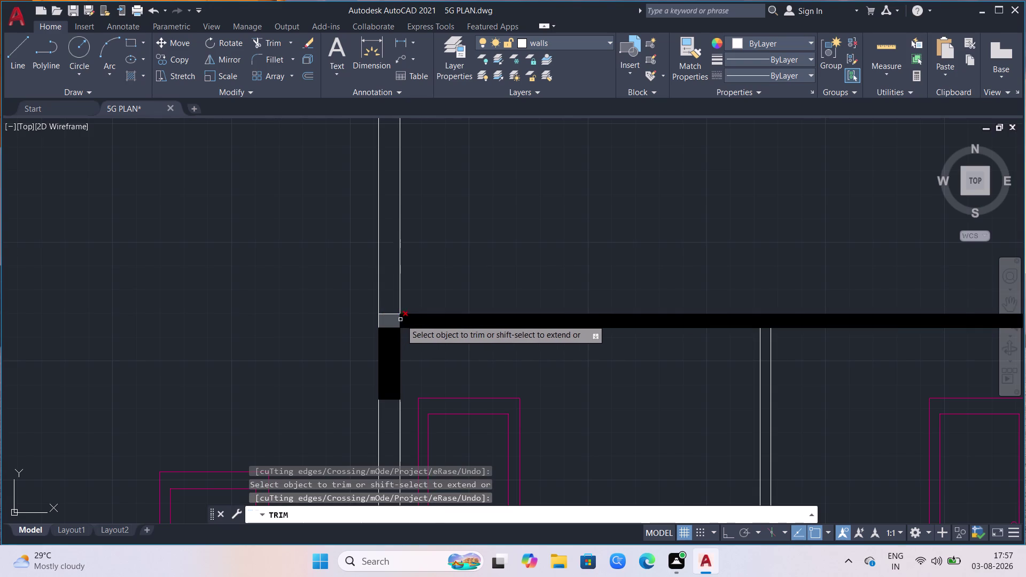
click(399, 322)
scroll(down, 3)
scroll(up, 3)
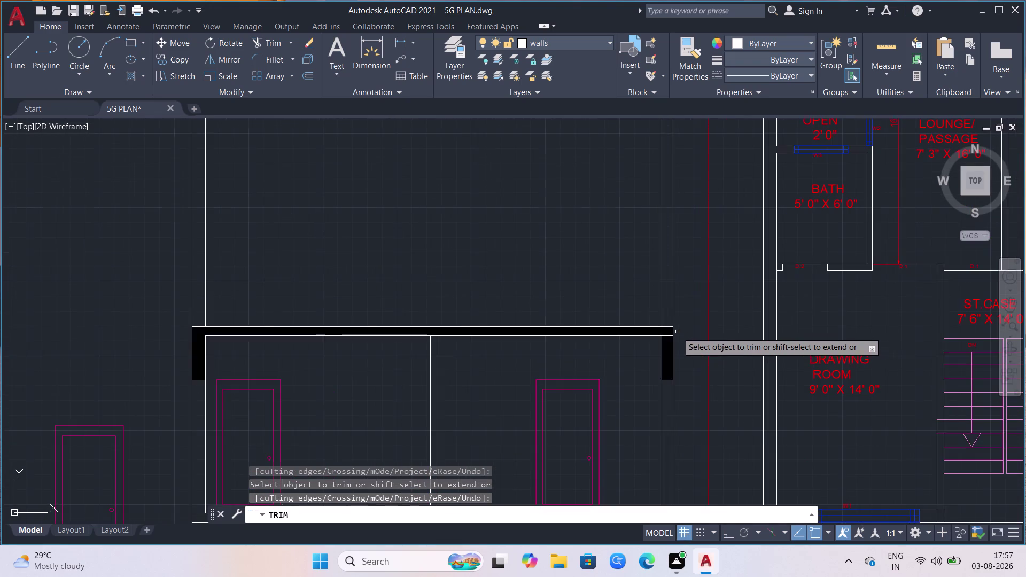
scroll(up, 3)
click(664, 339)
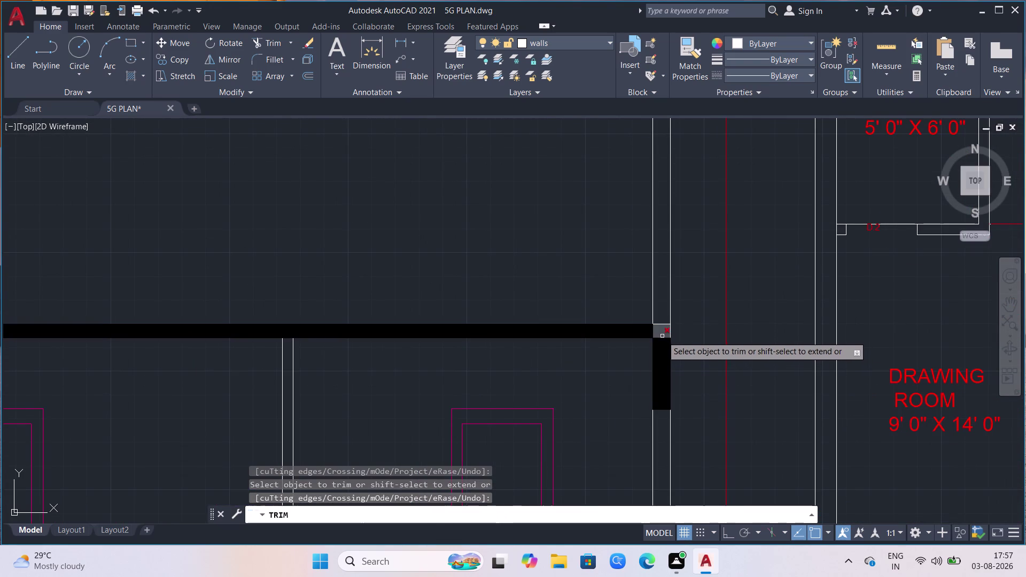
click(652, 332)
scroll(down, 3)
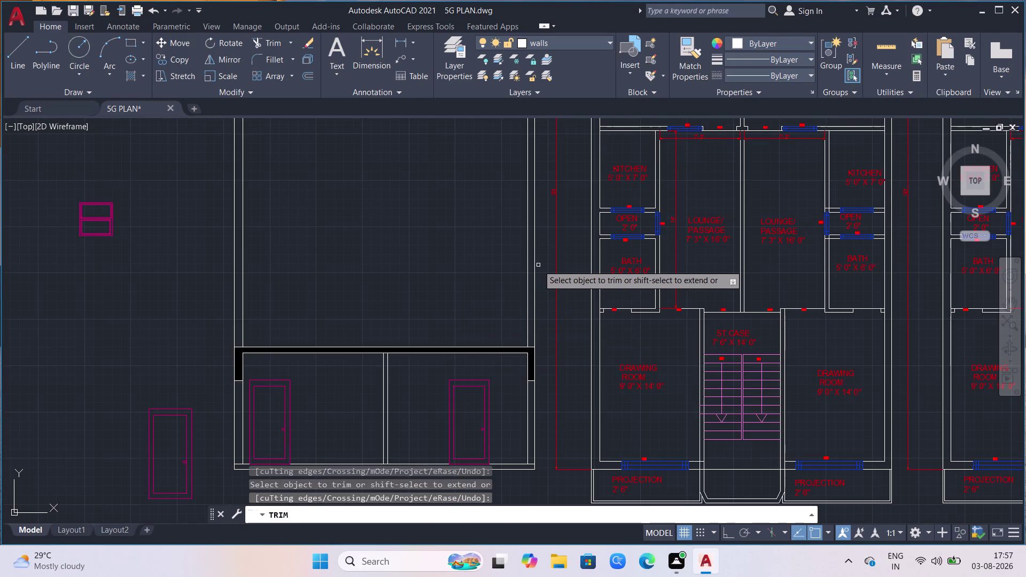
scroll(down, 3)
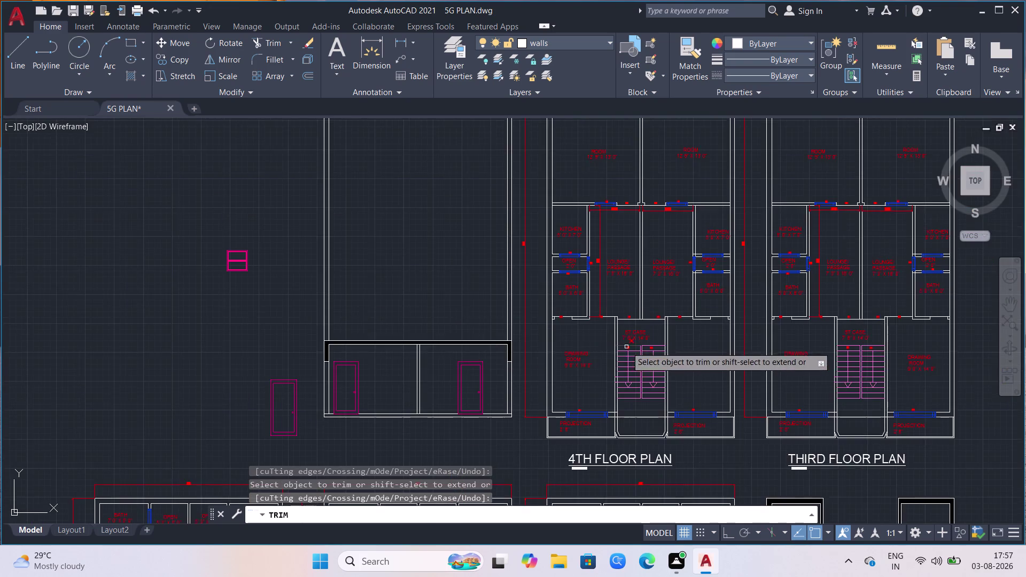
scroll(down, 3)
scroll(up, 3)
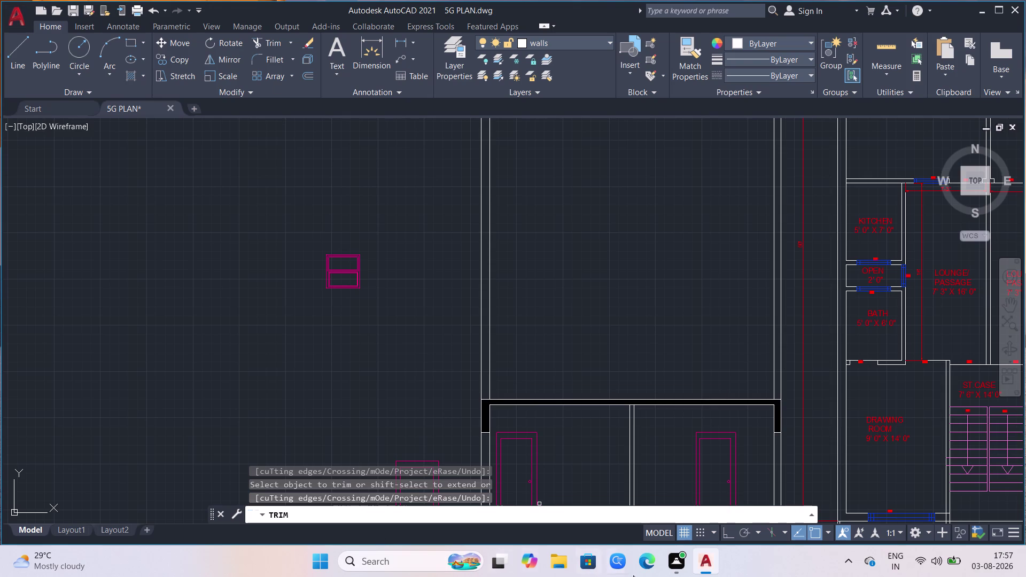
key(Return)
drag(386, 228, 379, 240)
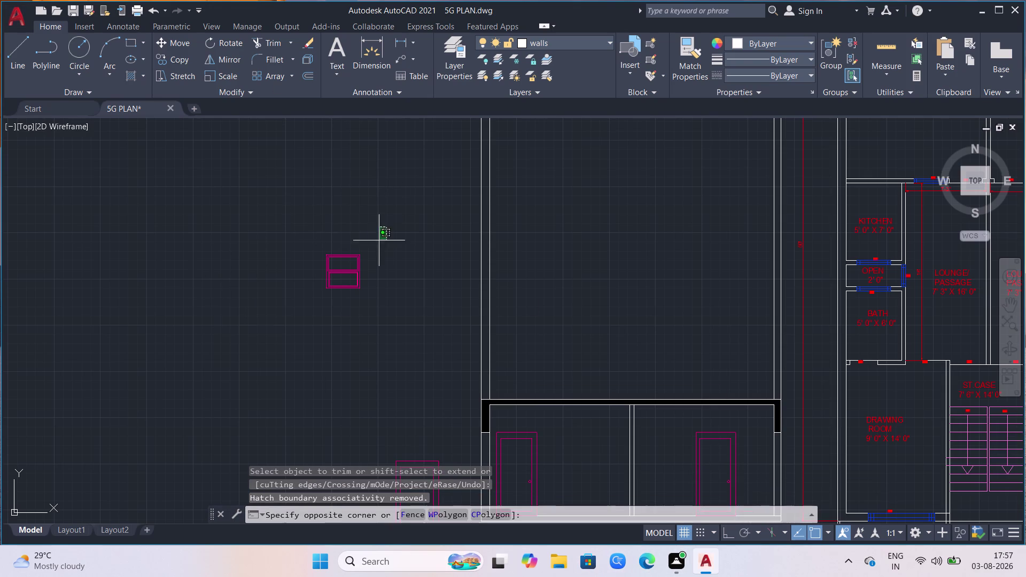
Put the window block on the 'windows' layer.
click(299, 325)
click(612, 40)
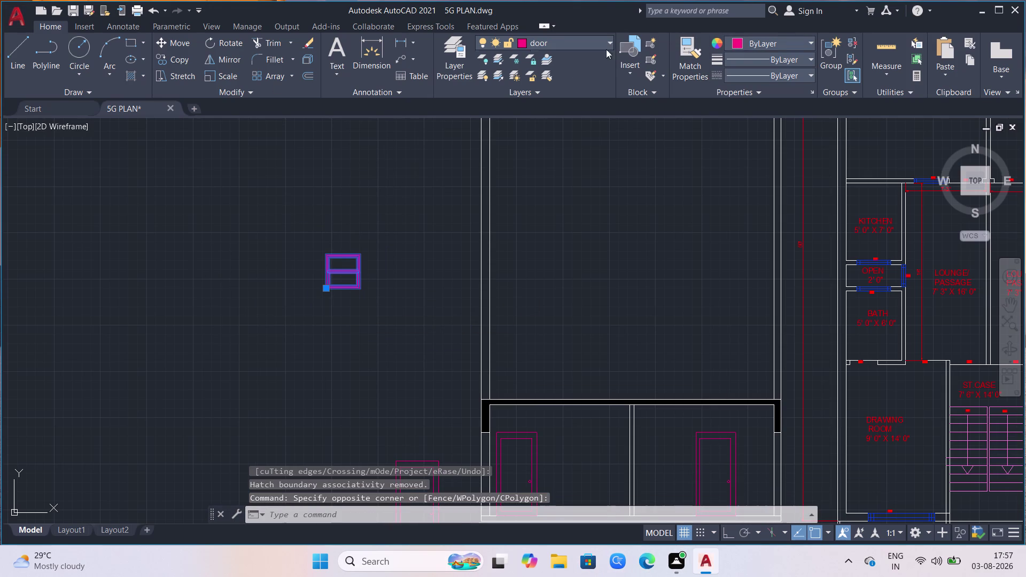
click(520, 153)
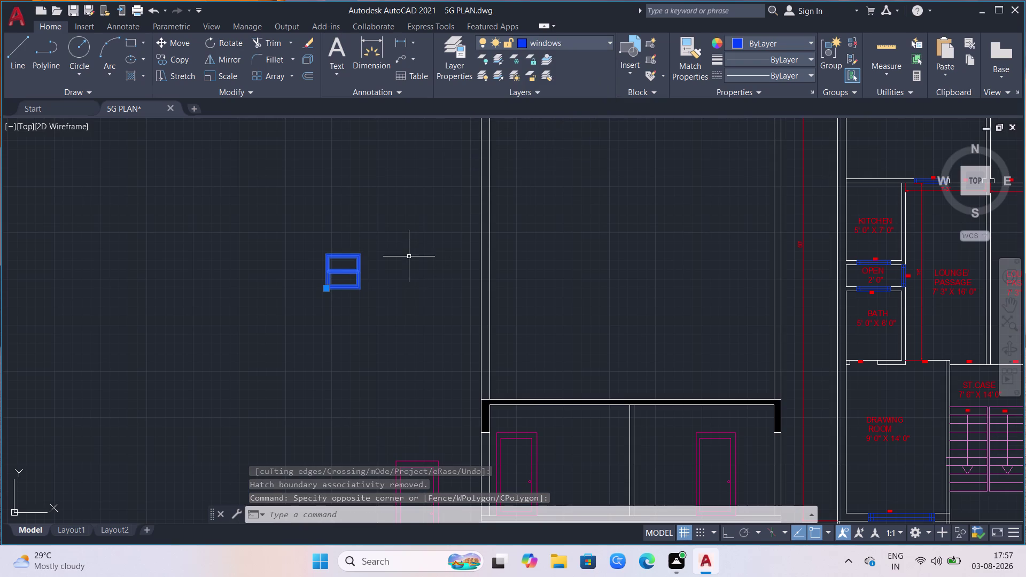
click(409, 257)
click(311, 293)
Rotate the window 90° about its lower corner with Ortho on.
text(r)
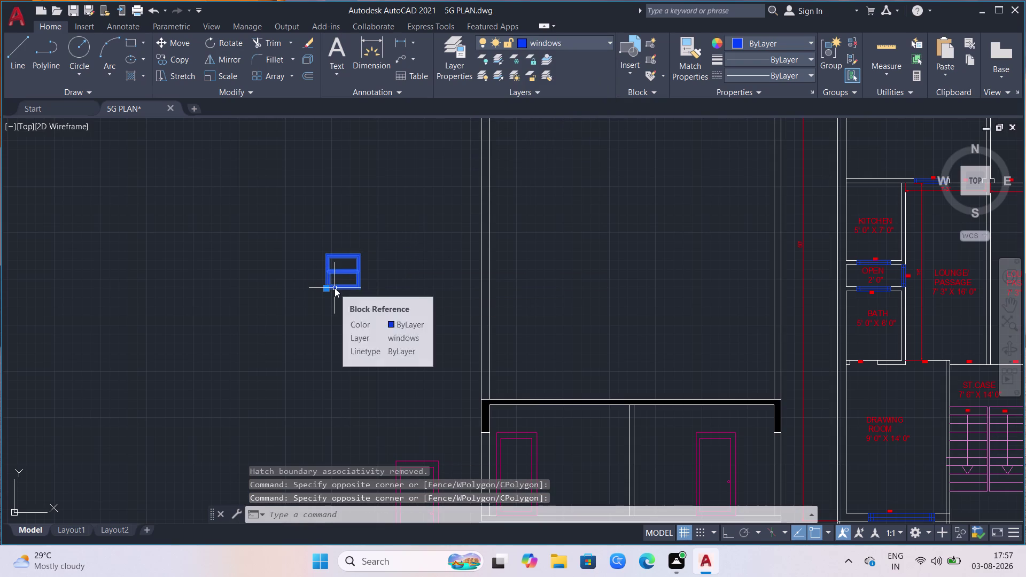
text(o)
key(Return)
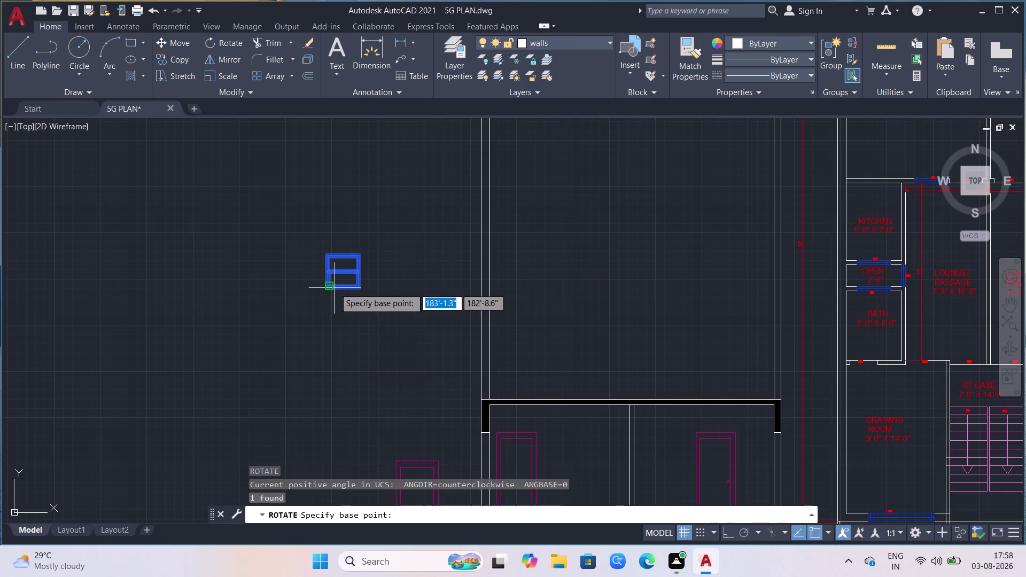
scroll(up, 3)
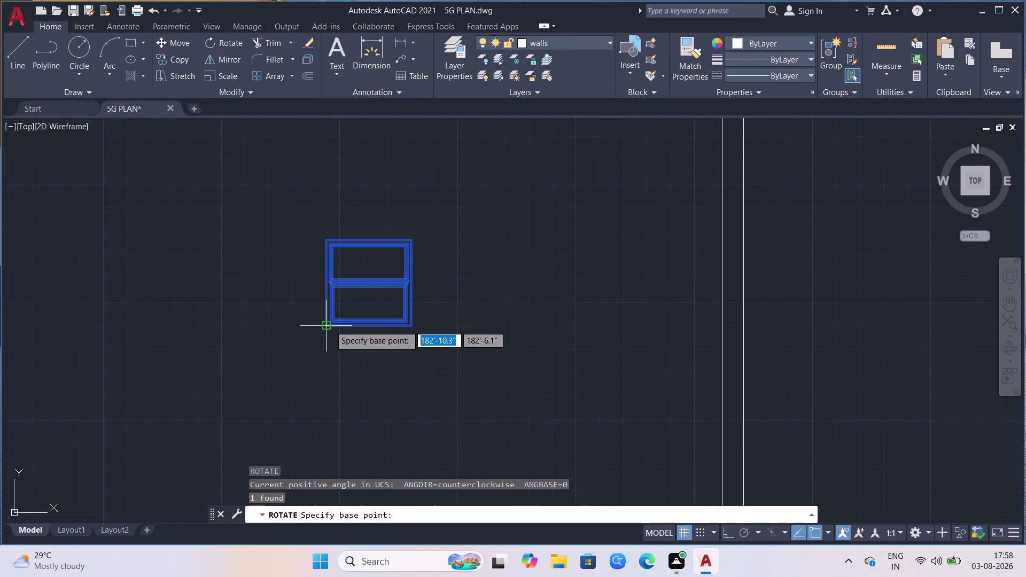
click(330, 326)
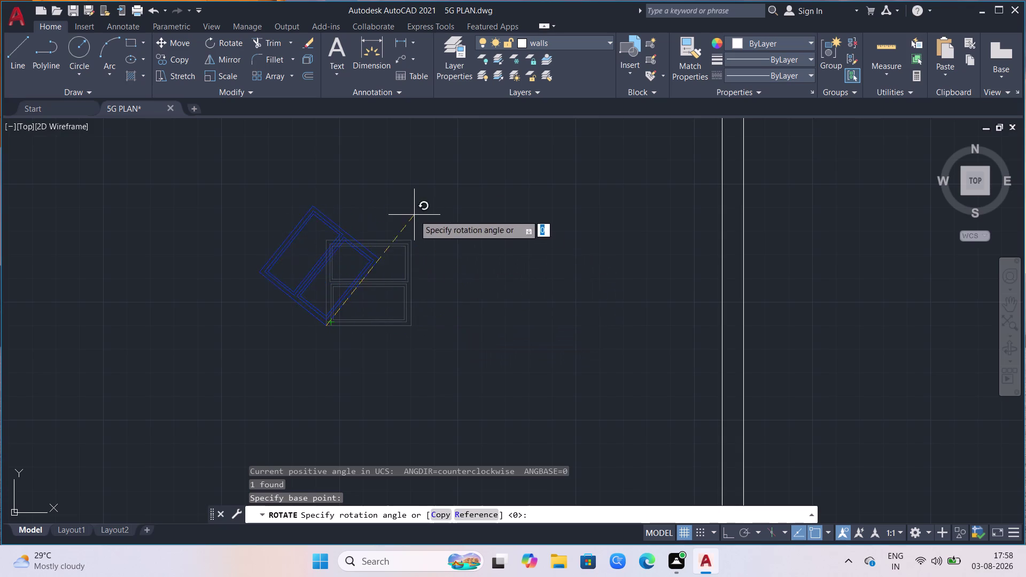
key(F8)
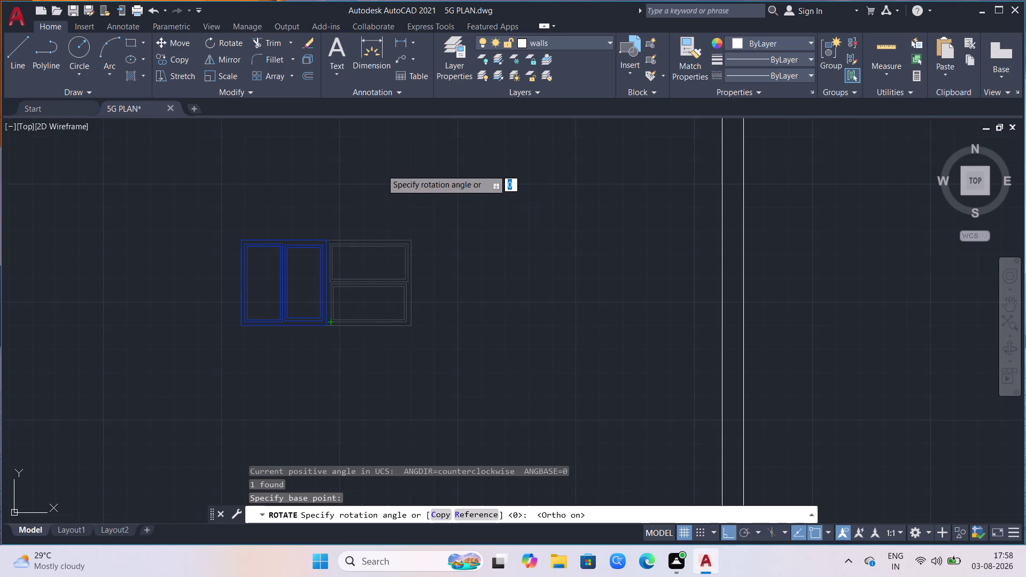
click(382, 170)
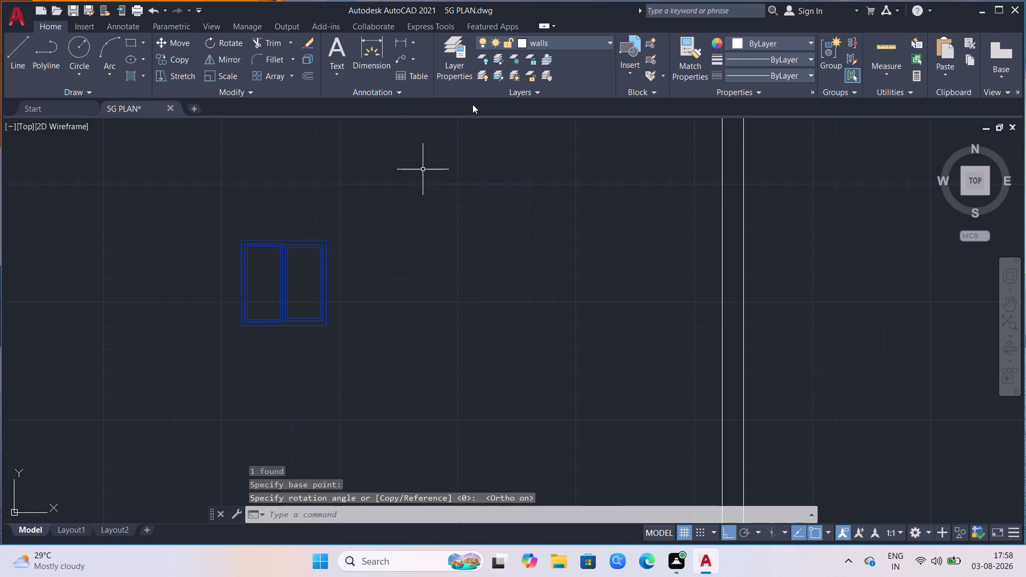
drag(378, 221, 356, 246)
click(201, 397)
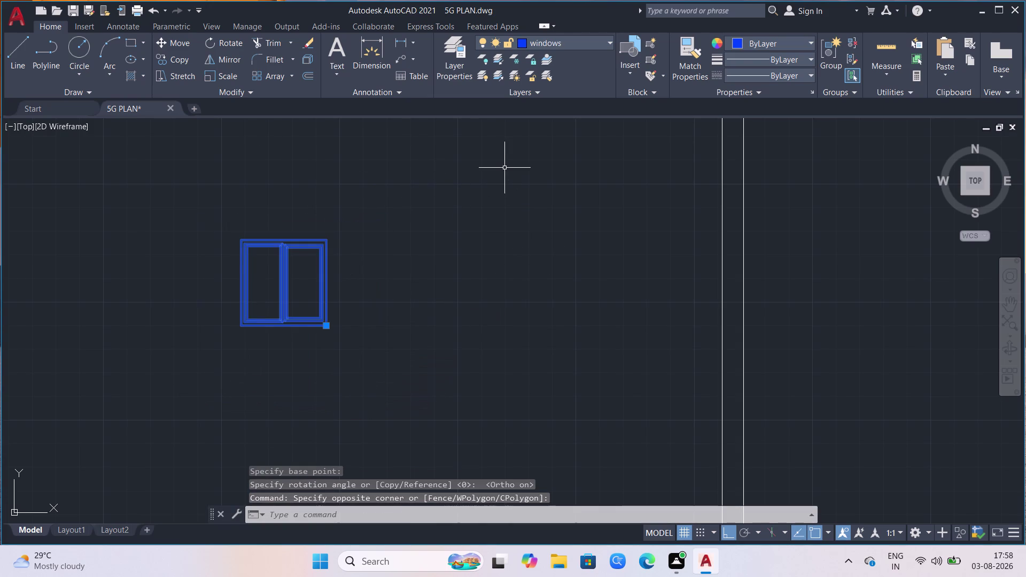
click(326, 326)
With Ortho off, drop the upright window between the left door and the centre wall line.
scroll(down, 3)
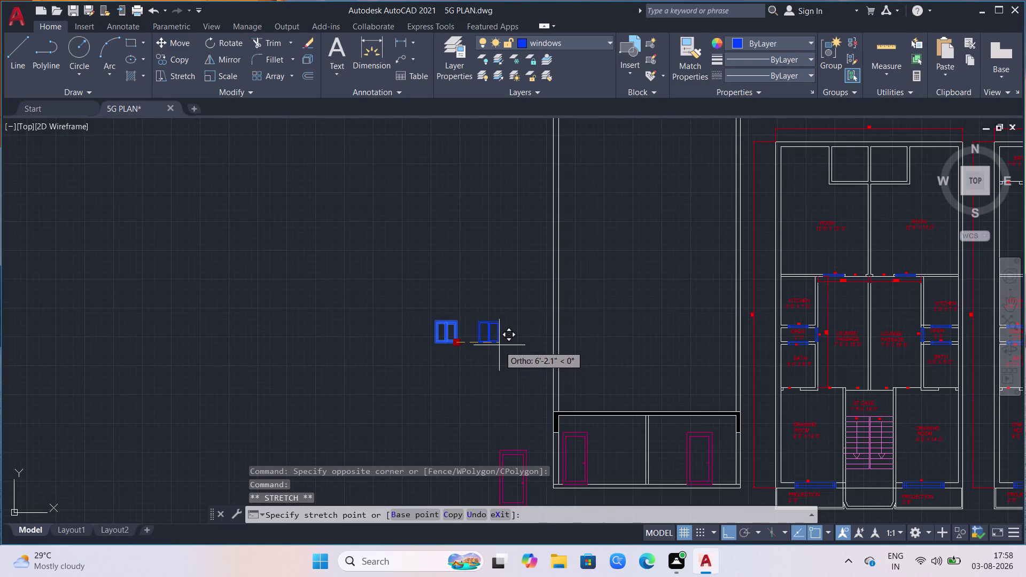
key(F8)
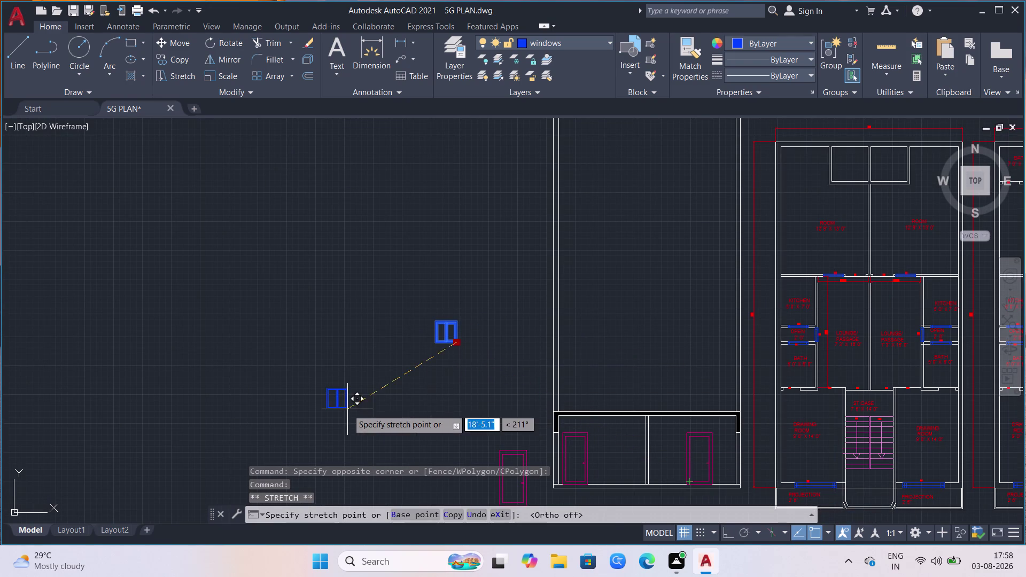
scroll(down, 3)
scroll(up, 3)
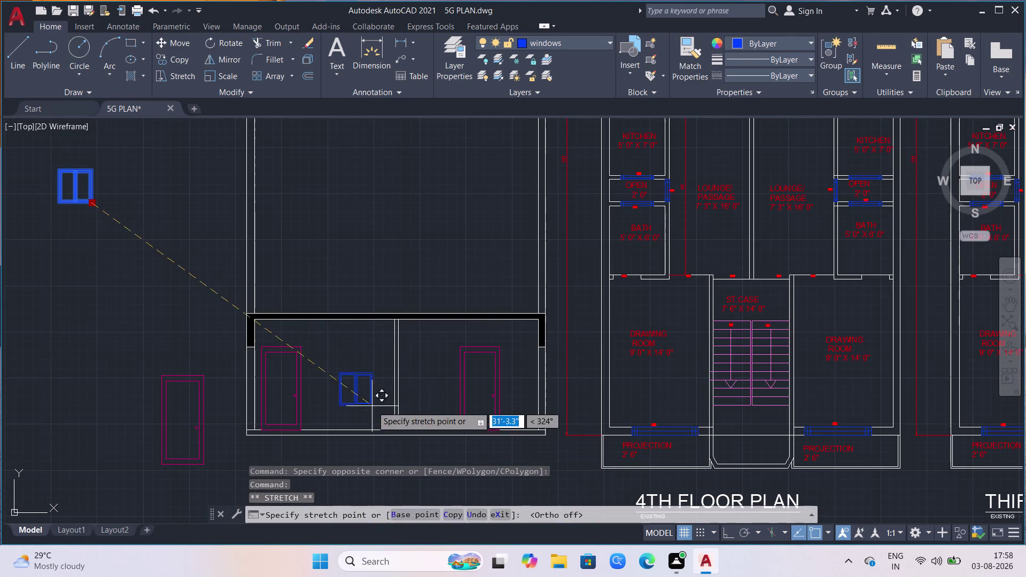
click(353, 386)
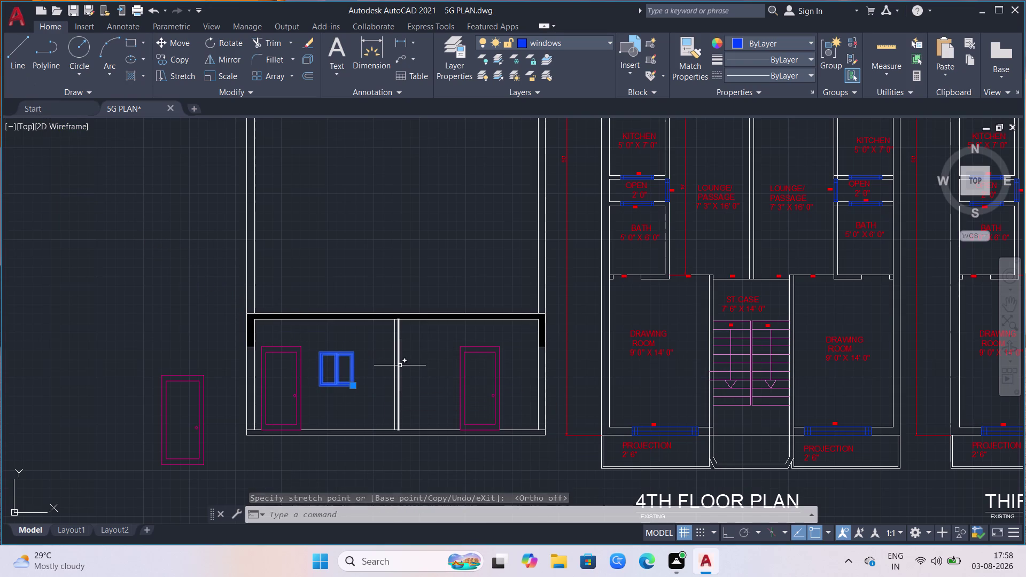
Copy the window into the left and right bays between the doors.
text(co)
key(Return)
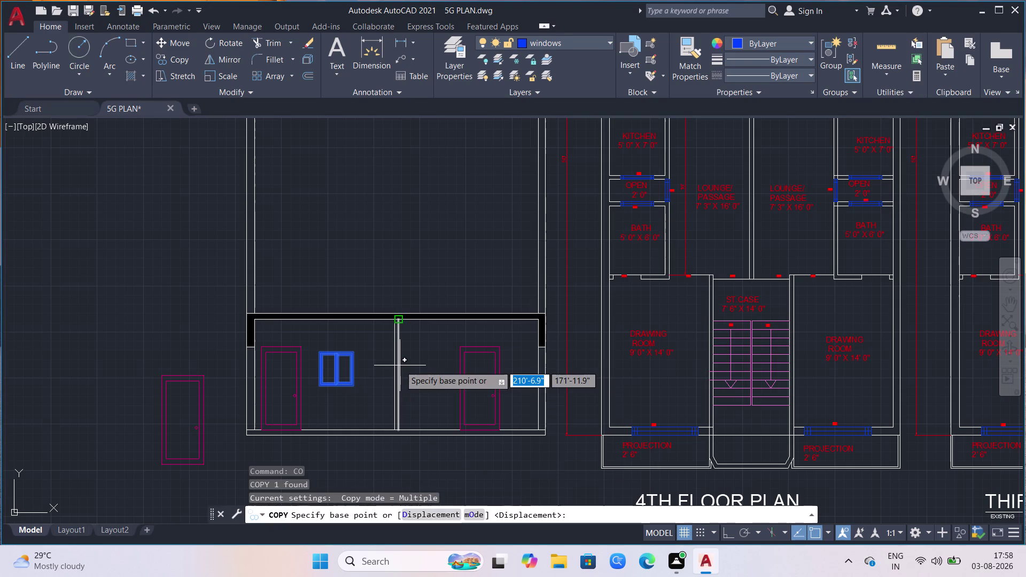
scroll(up, 3)
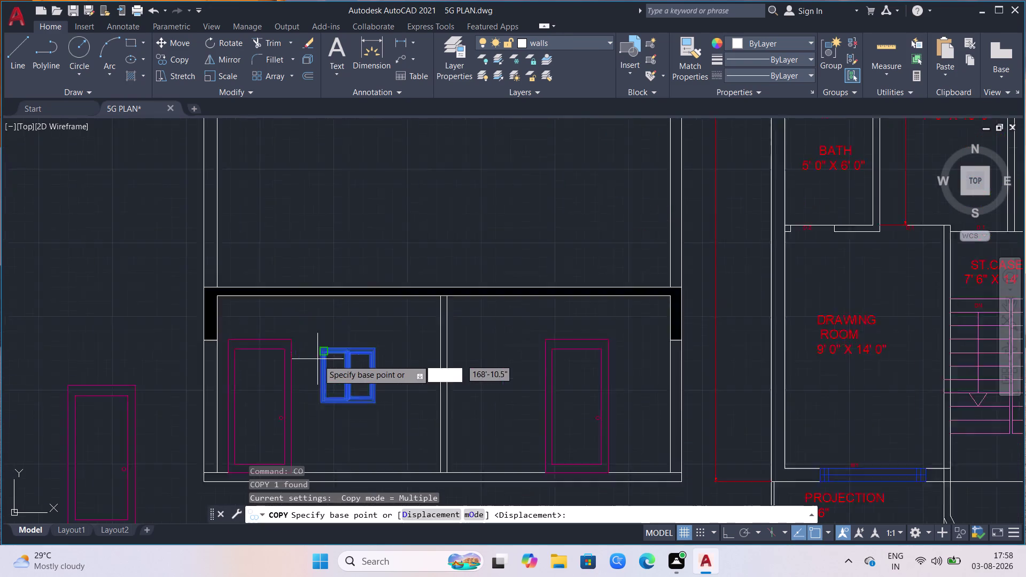
scroll(up, 3)
click(323, 338)
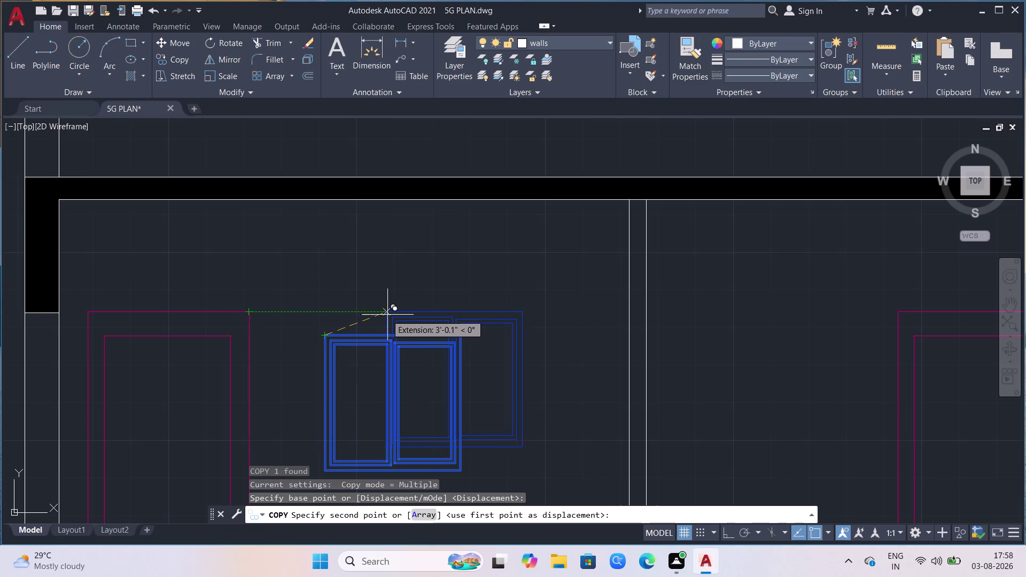
click(404, 317)
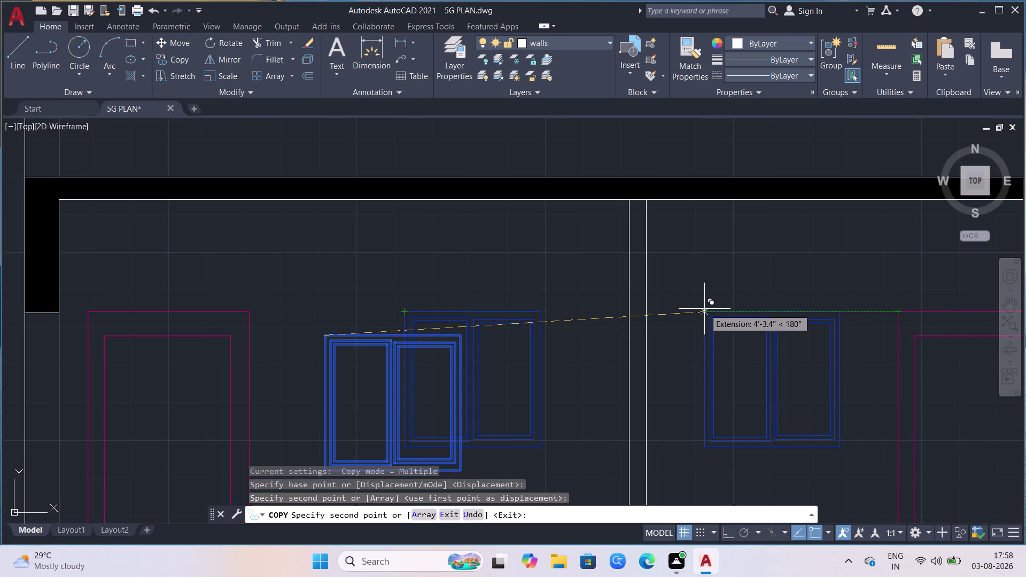
click(701, 310)
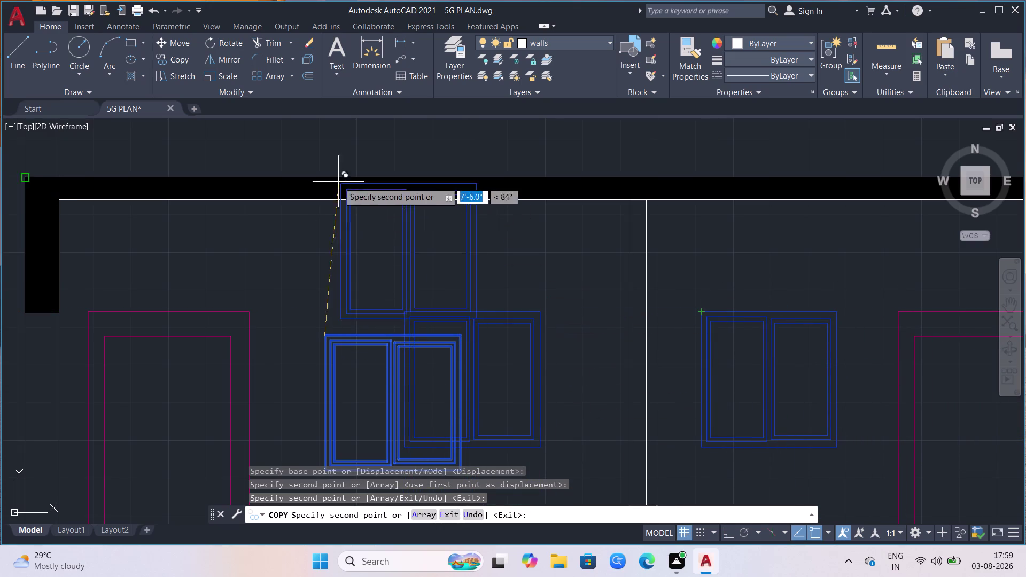
scroll(down, 3)
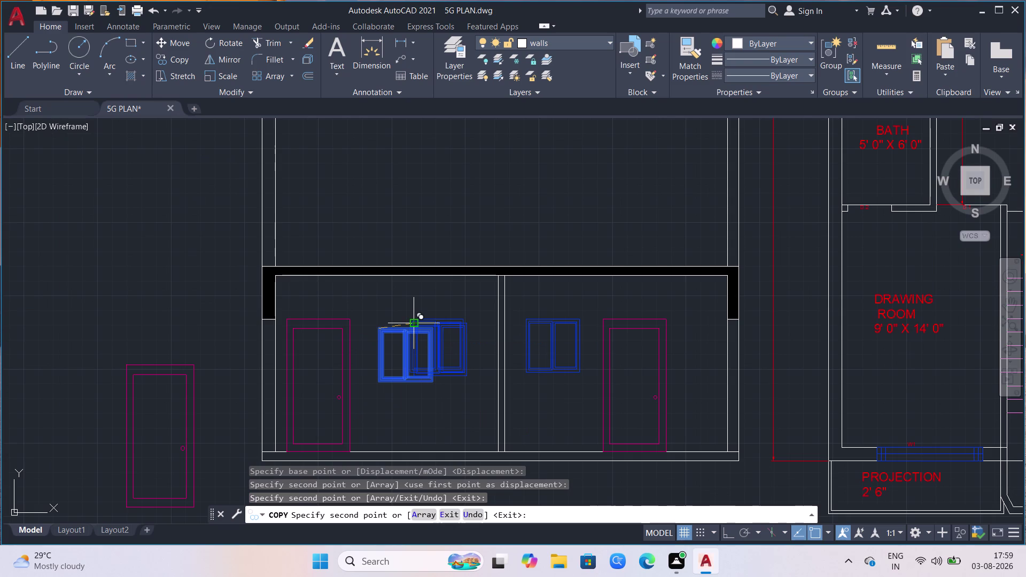
key(Escape)
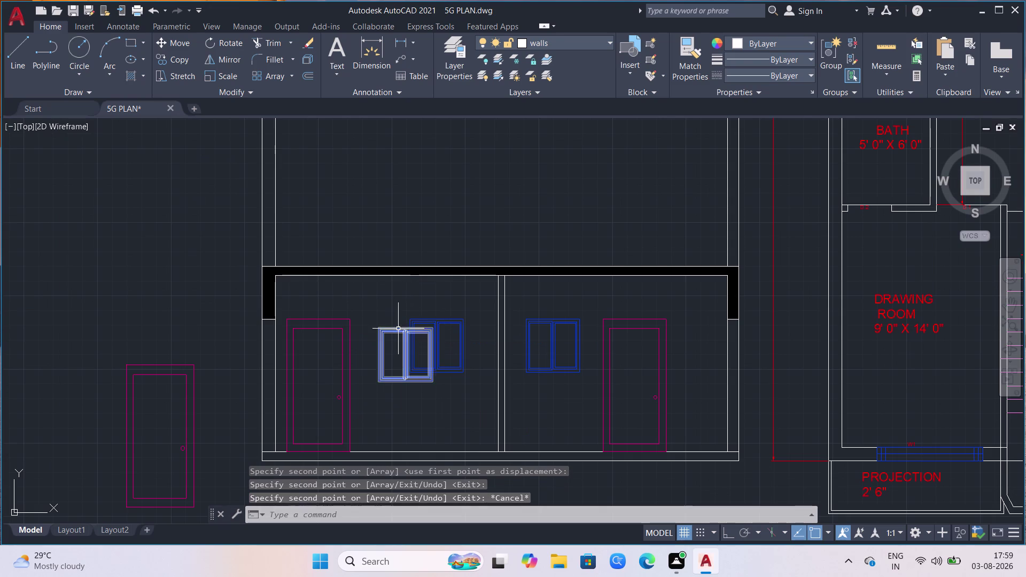
Delete the original window.
click(398, 328)
key(Delete)
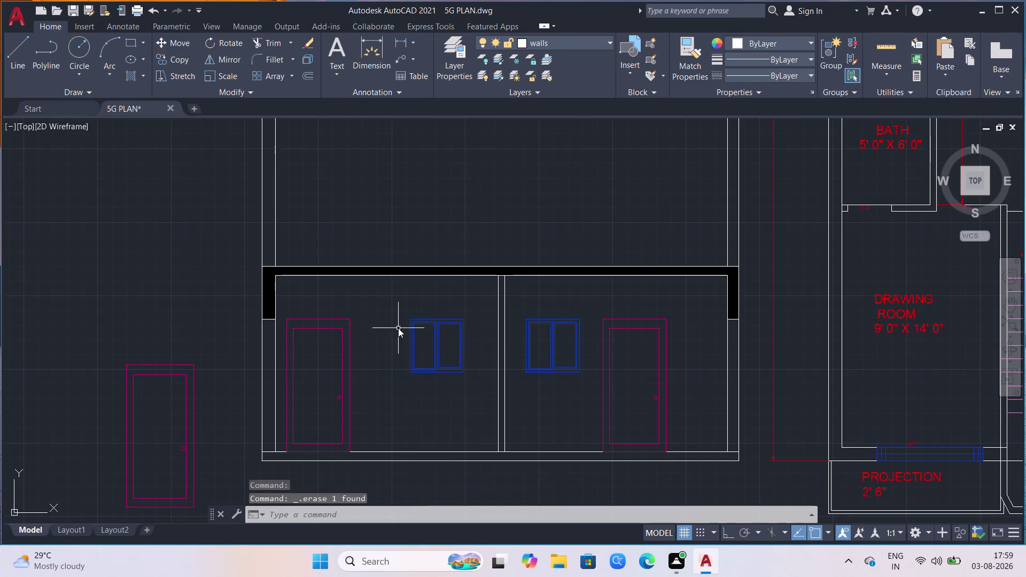
scroll(down, 3)
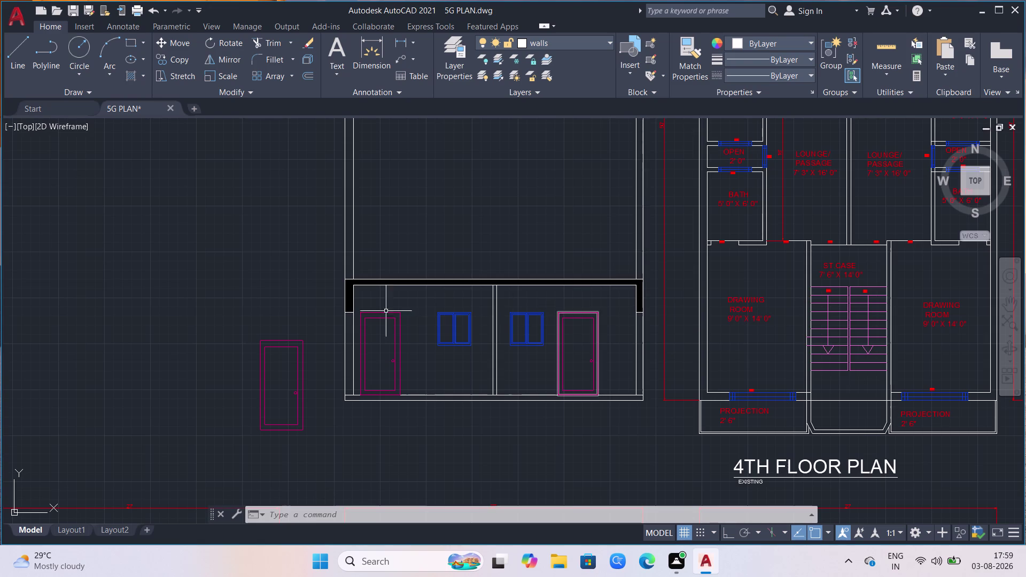
Fence-trim the long wall lines running up above the ground-floor elevation.
scroll(down, 3)
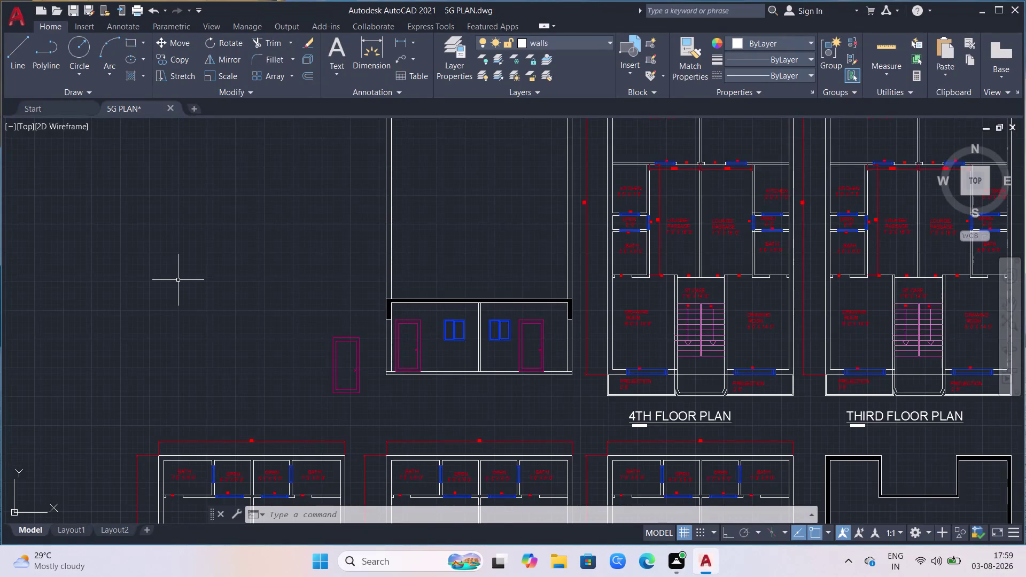
scroll(down, 3)
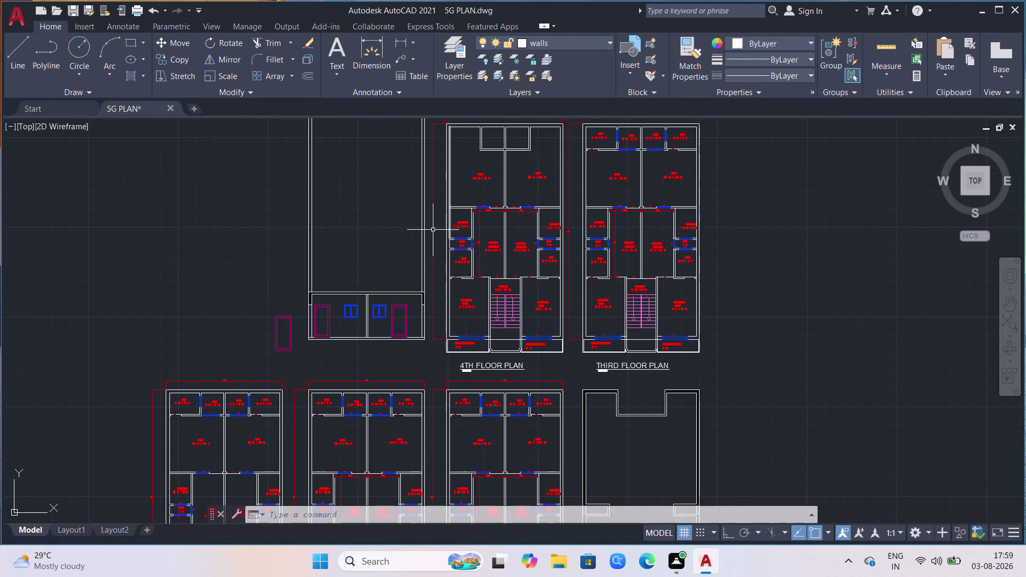
click(429, 231)
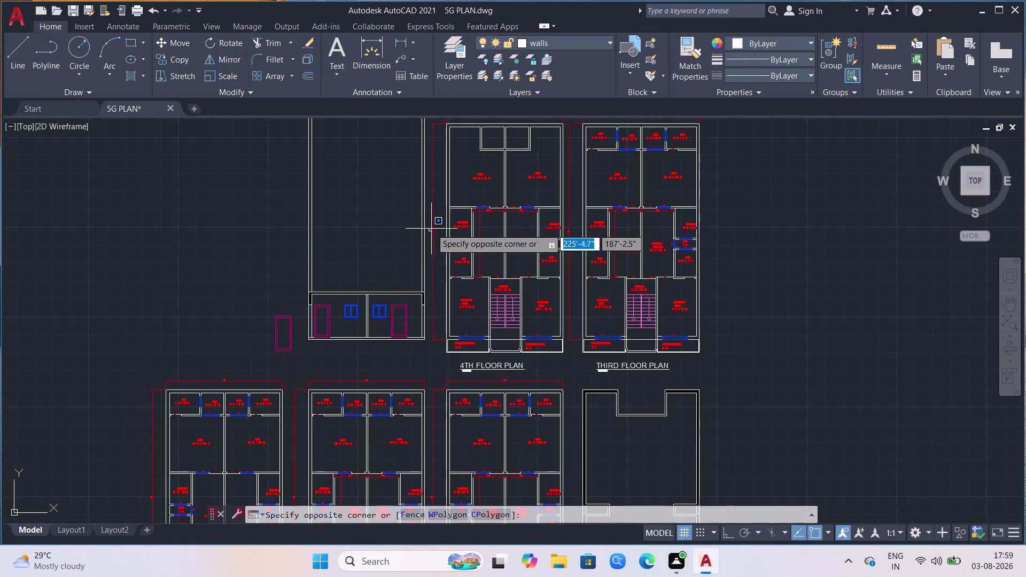
text(tr)
key(Return)
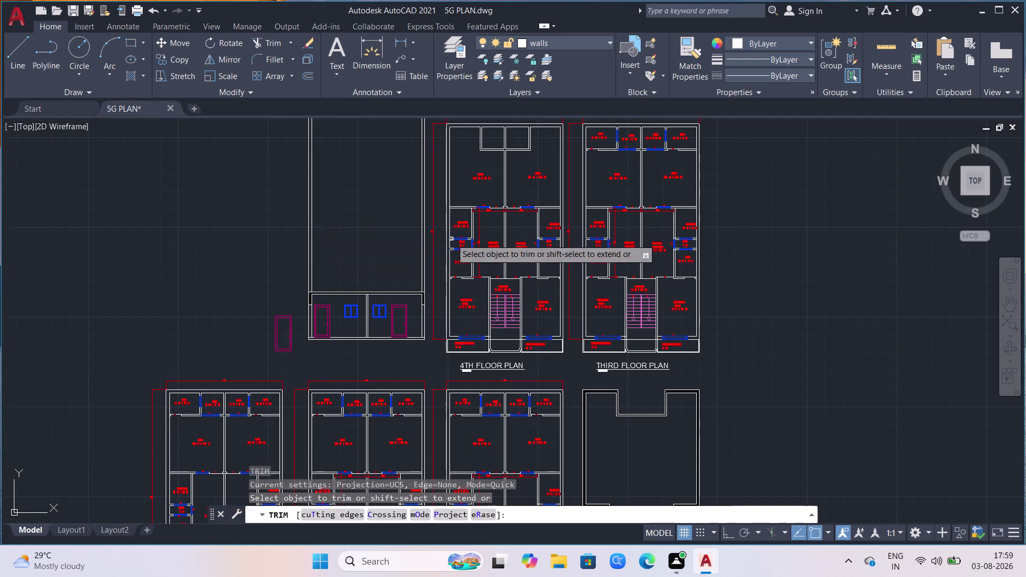
scroll(up, 3)
click(284, 268)
click(212, 304)
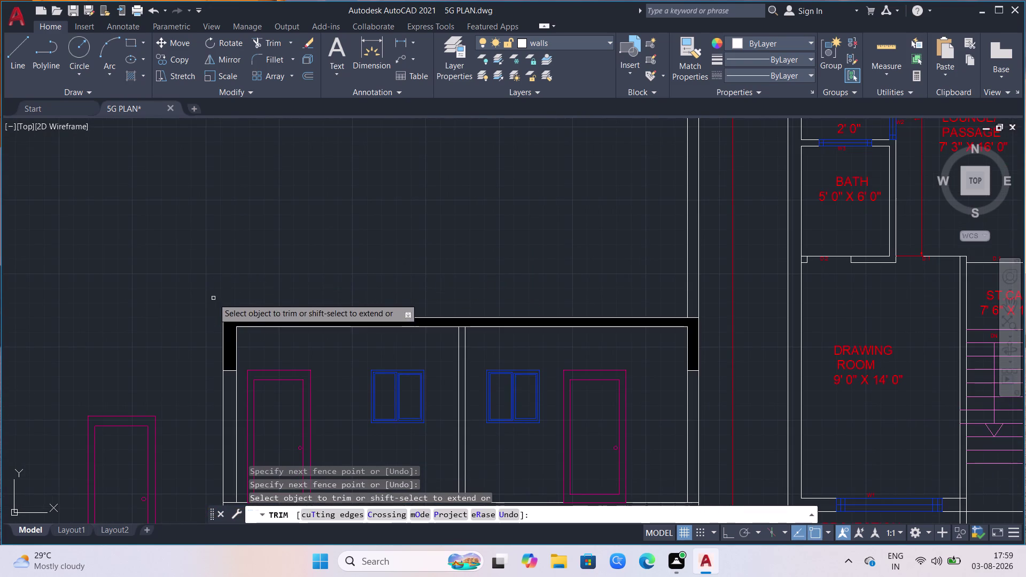
scroll(down, 3)
click(456, 294)
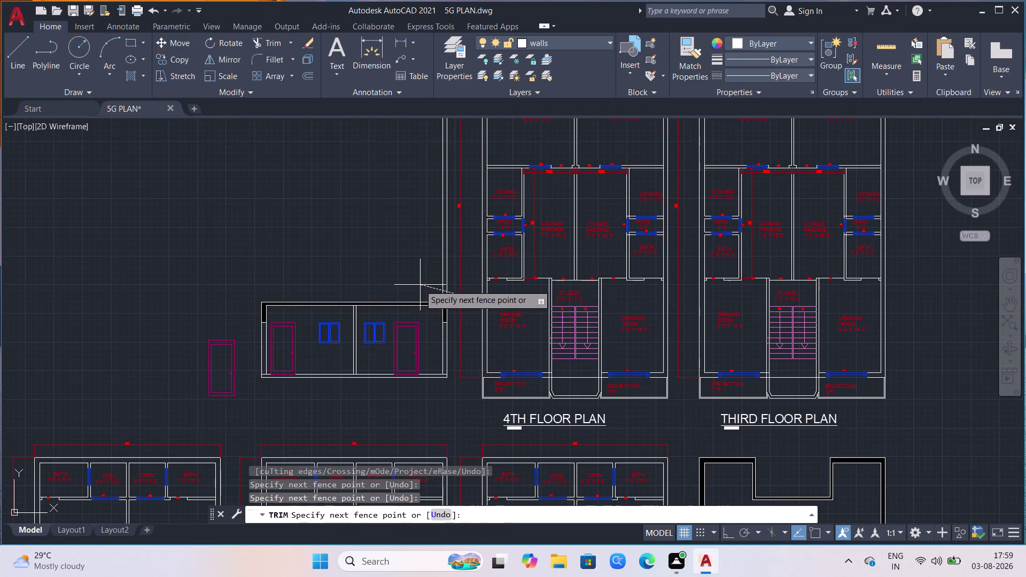
click(420, 284)
scroll(down, 3)
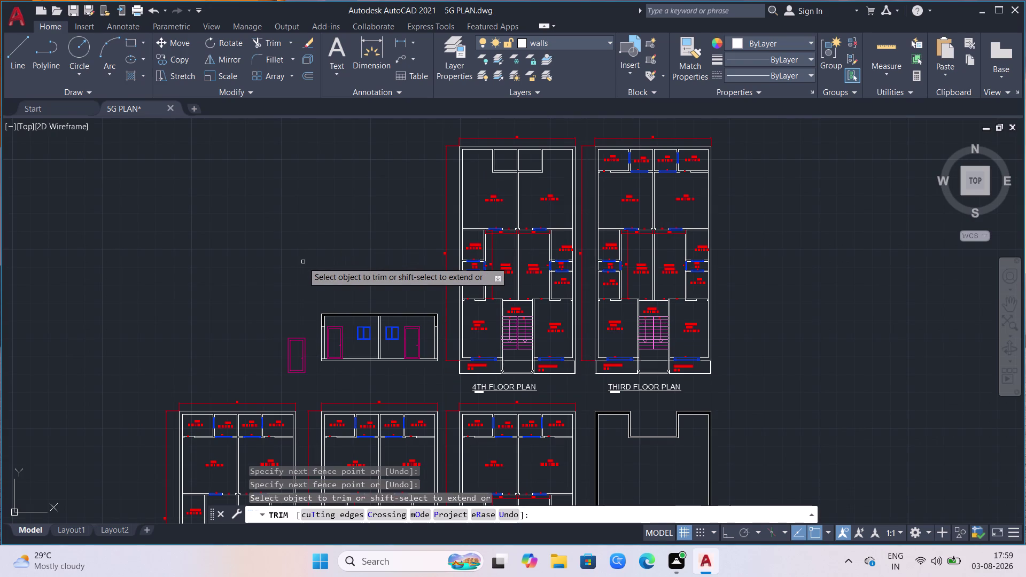
key(Escape)
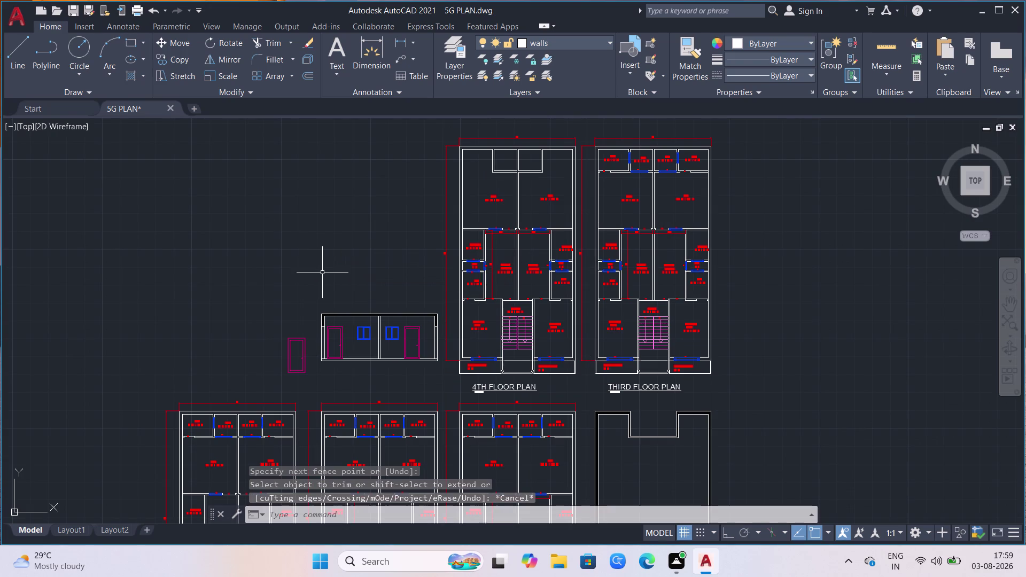
click(322, 272)
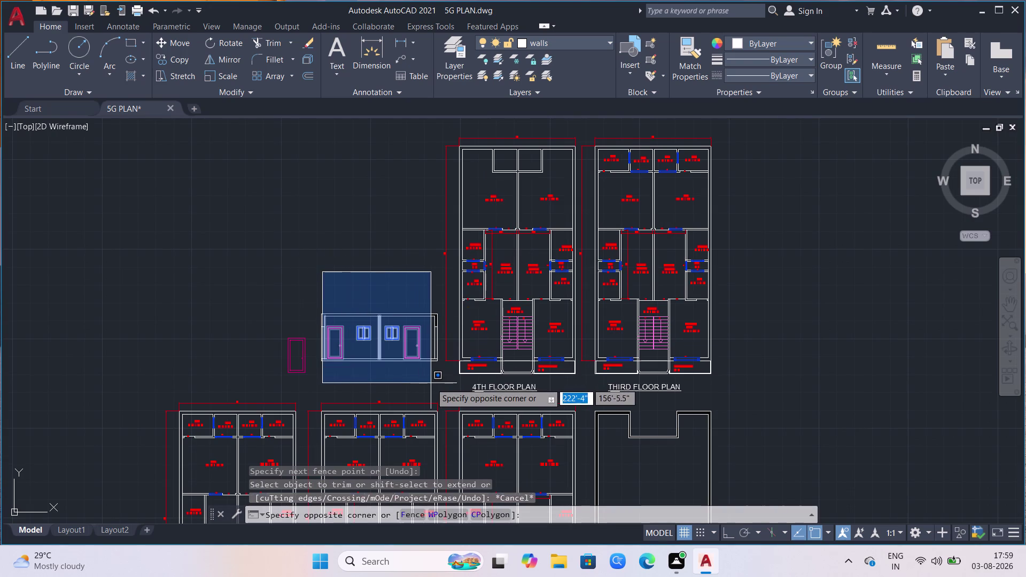
Select the whole ground-floor elevation and copy it from its bottom-left corner.
click(438, 382)
click(319, 301)
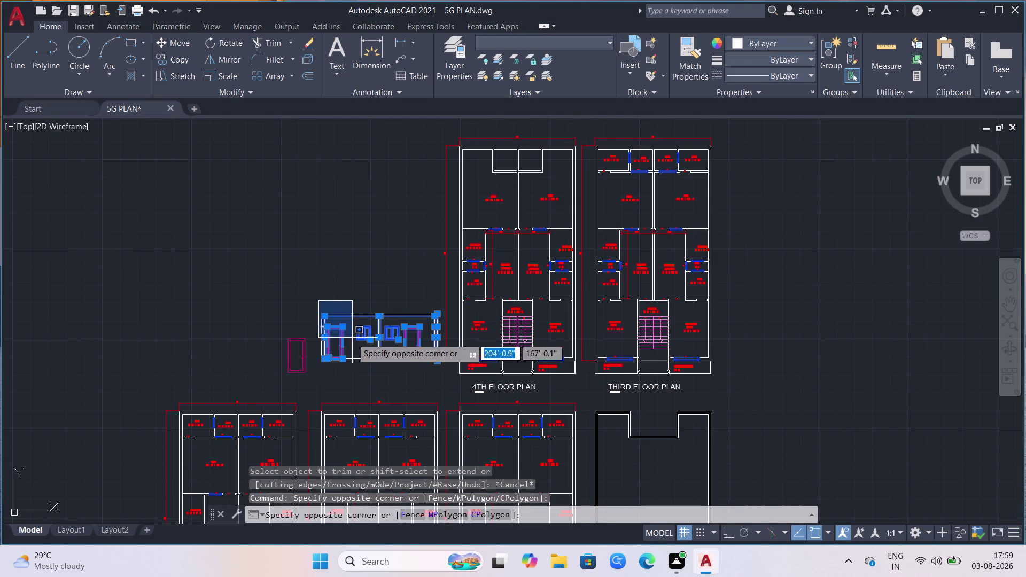
click(442, 385)
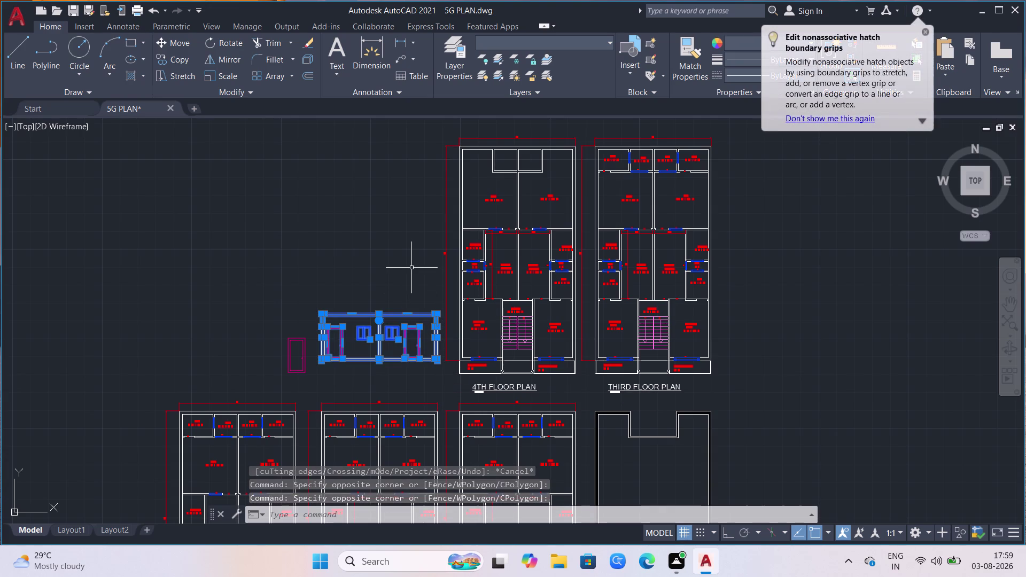
text(co)
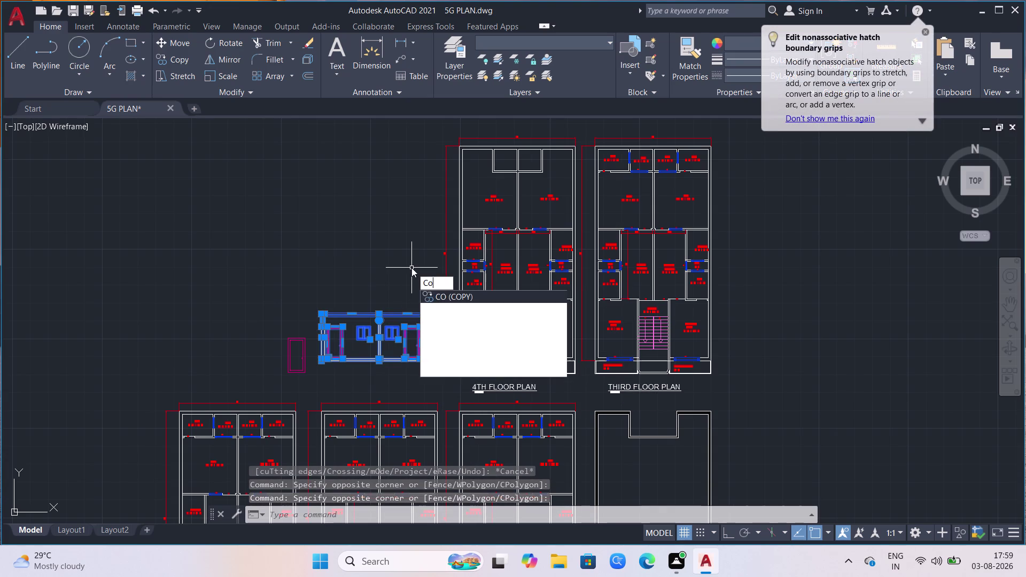
key(Return)
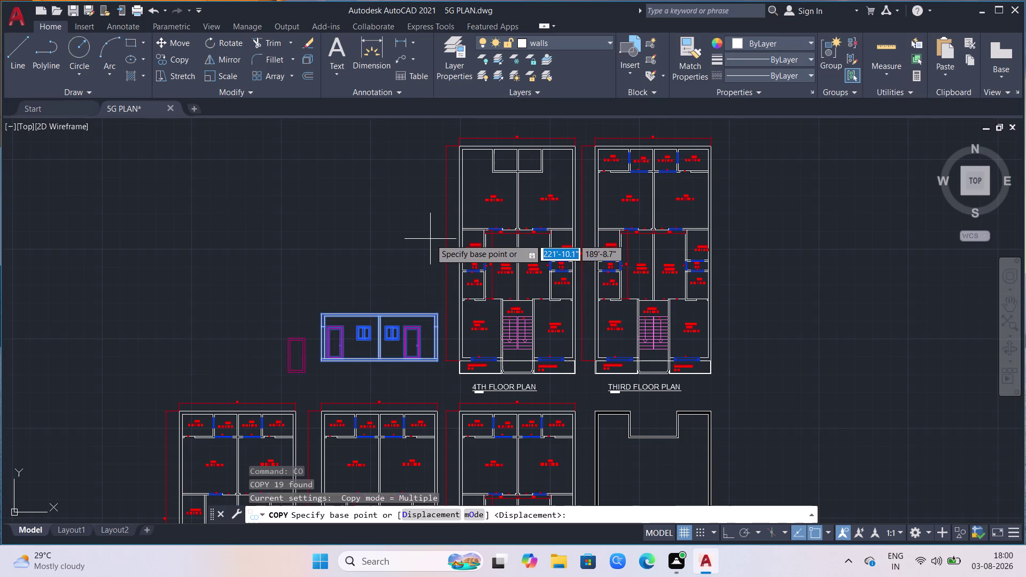
click(325, 364)
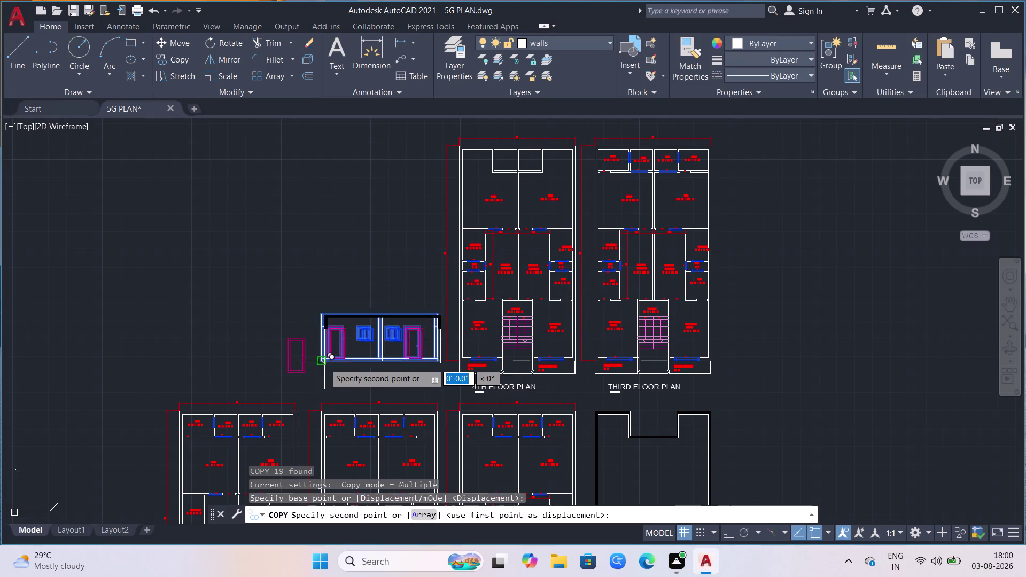
Place elevation copies at 11', 22' and 33' above to form four storeys.
scroll(up, 3)
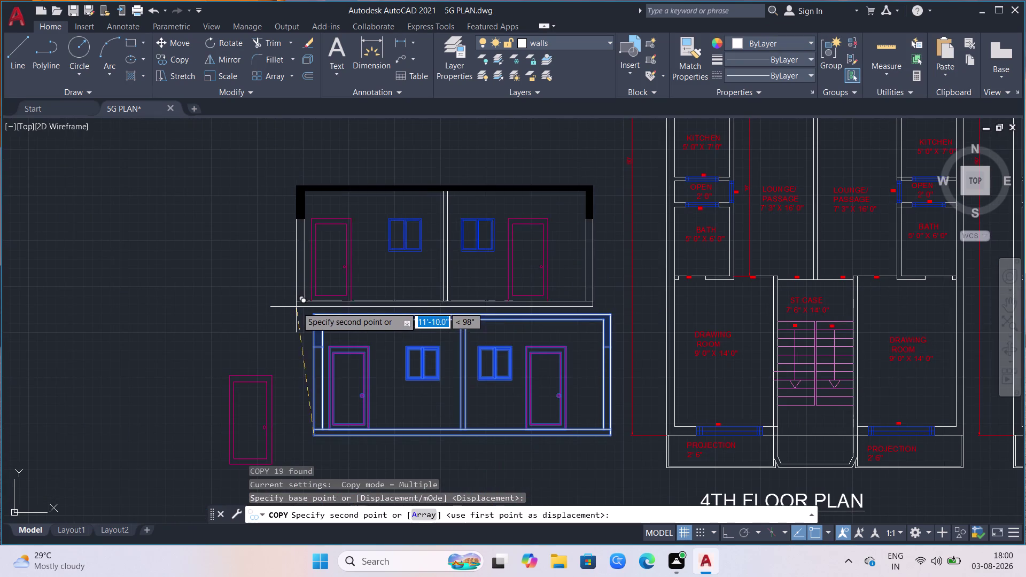
click(315, 313)
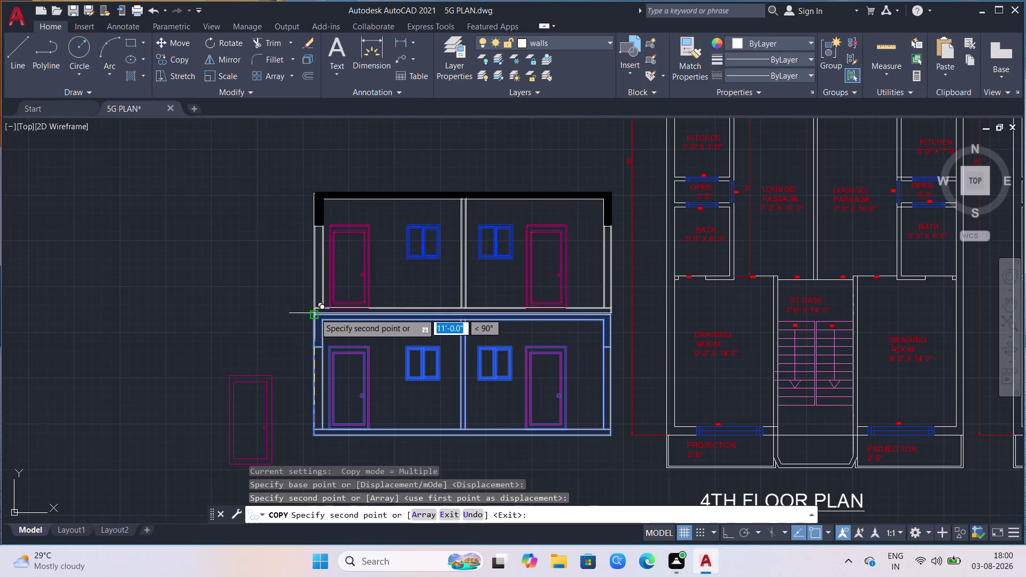
click(310, 196)
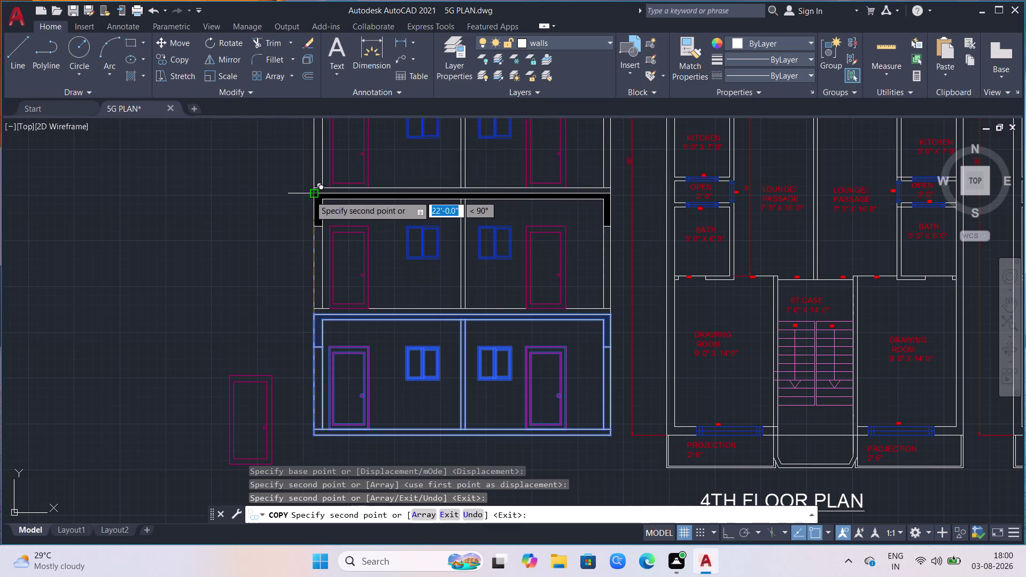
scroll(down, 3)
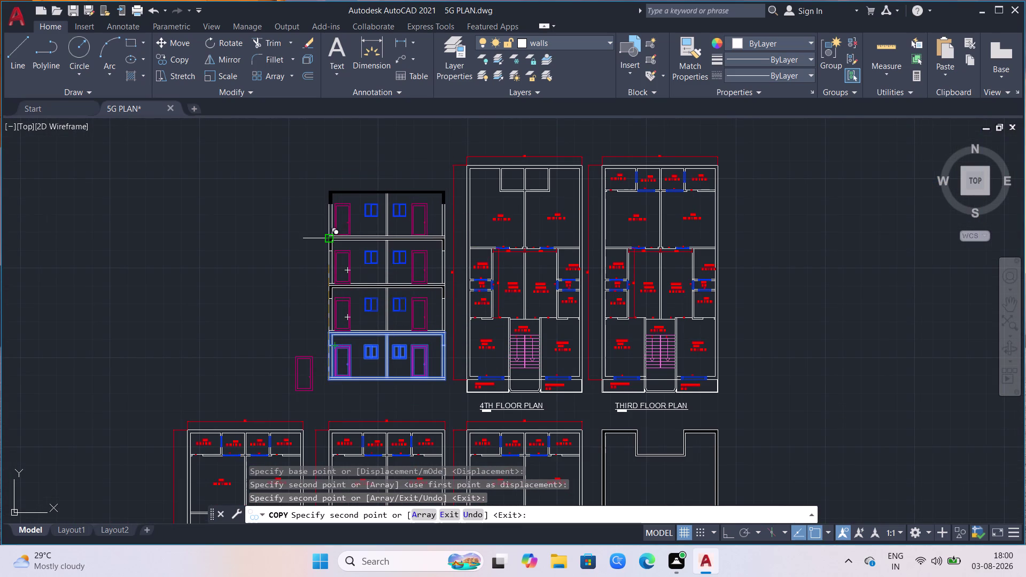
scroll(up, 3)
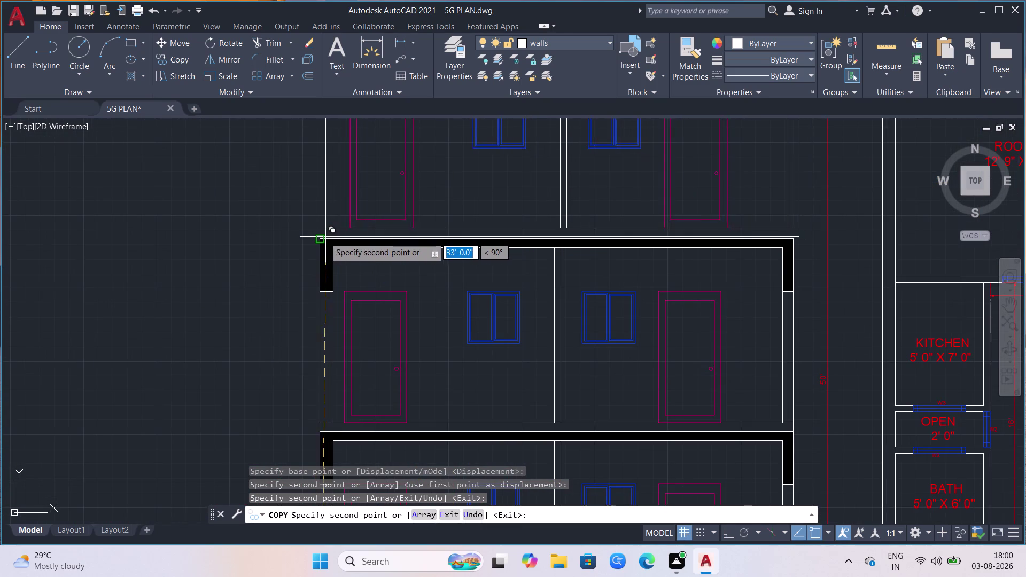
click(320, 239)
scroll(down, 3)
scroll(down, 3)
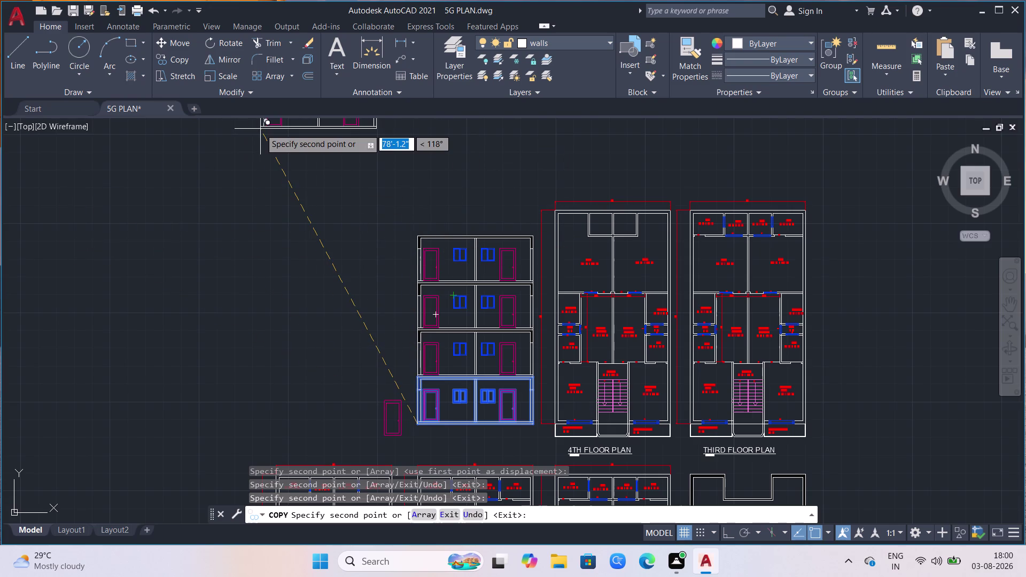
key(Escape)
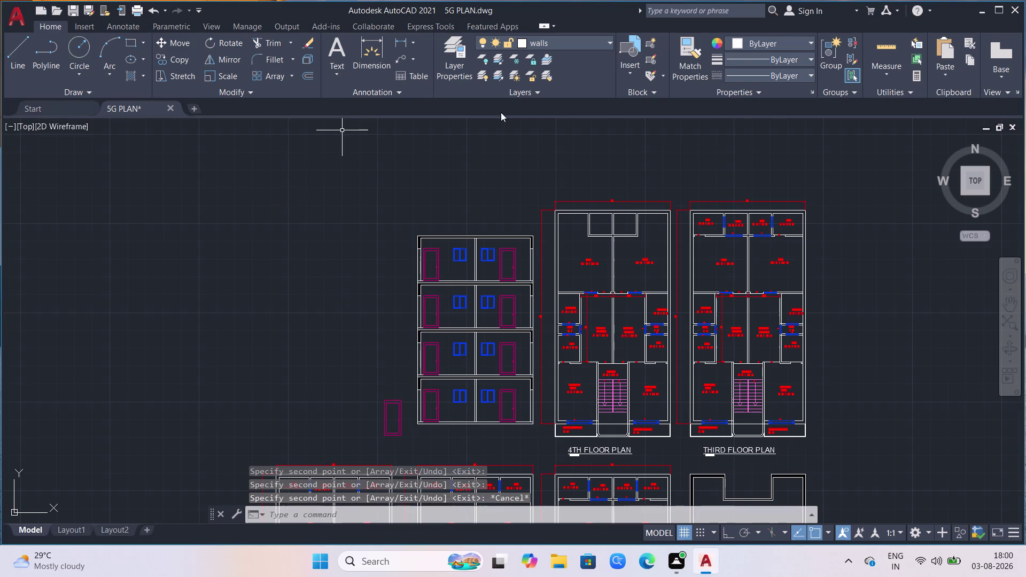
scroll(down, 3)
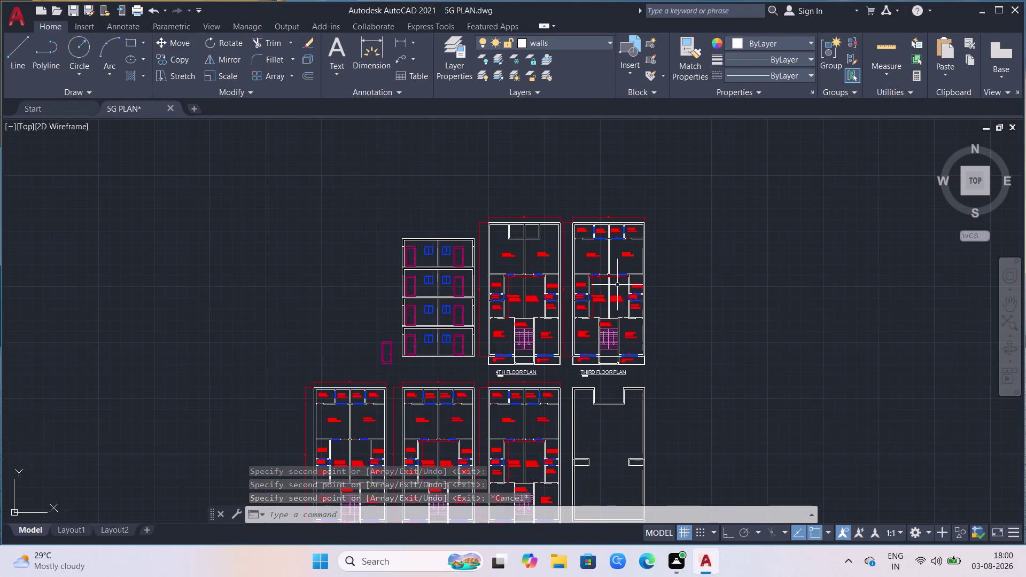
scroll(down, 3)
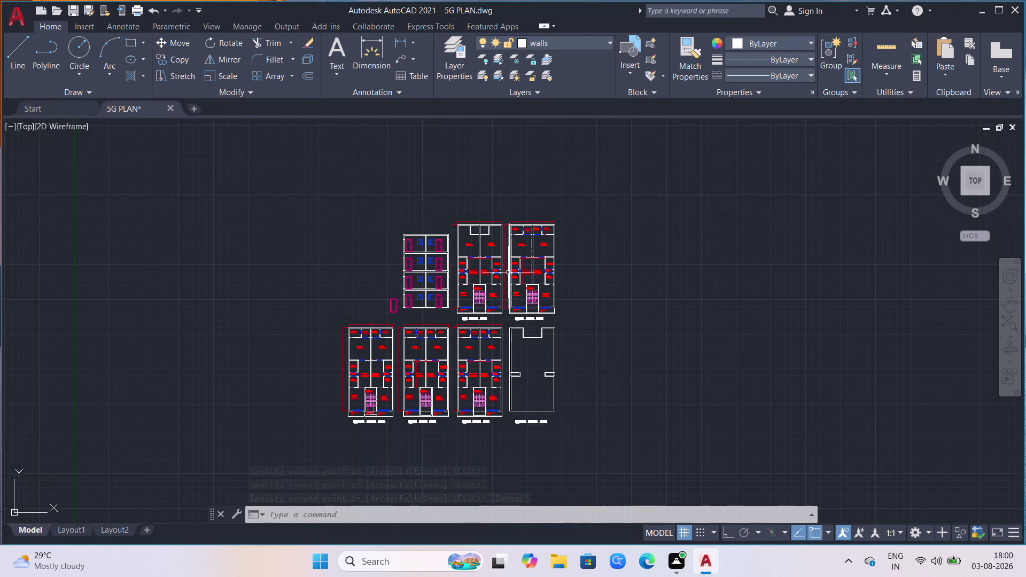
Undo the two earlier storey copies of the front elevation.
scroll(up, 3)
scroll(up, 3)
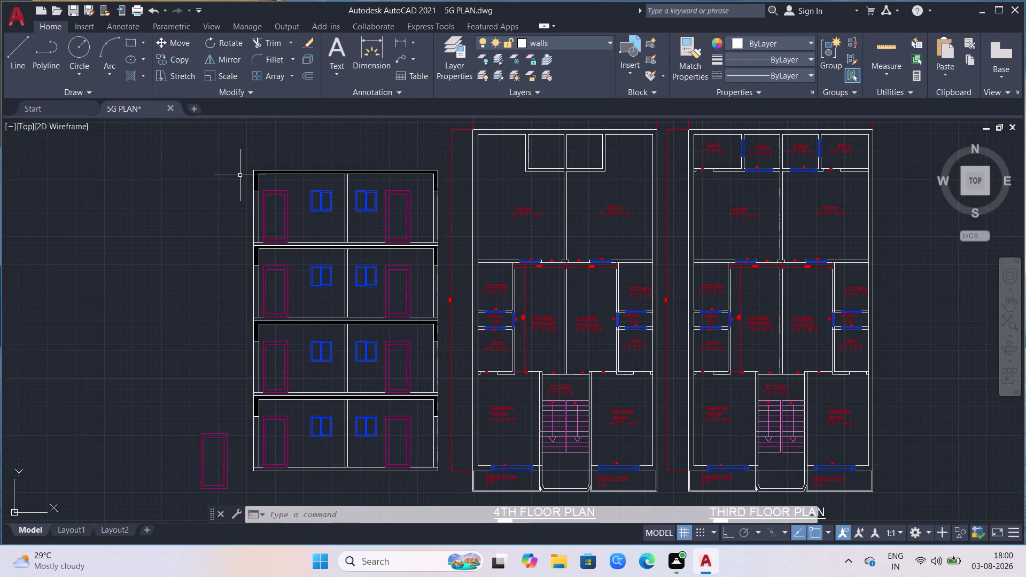
scroll(up, 3)
scroll(down, 3)
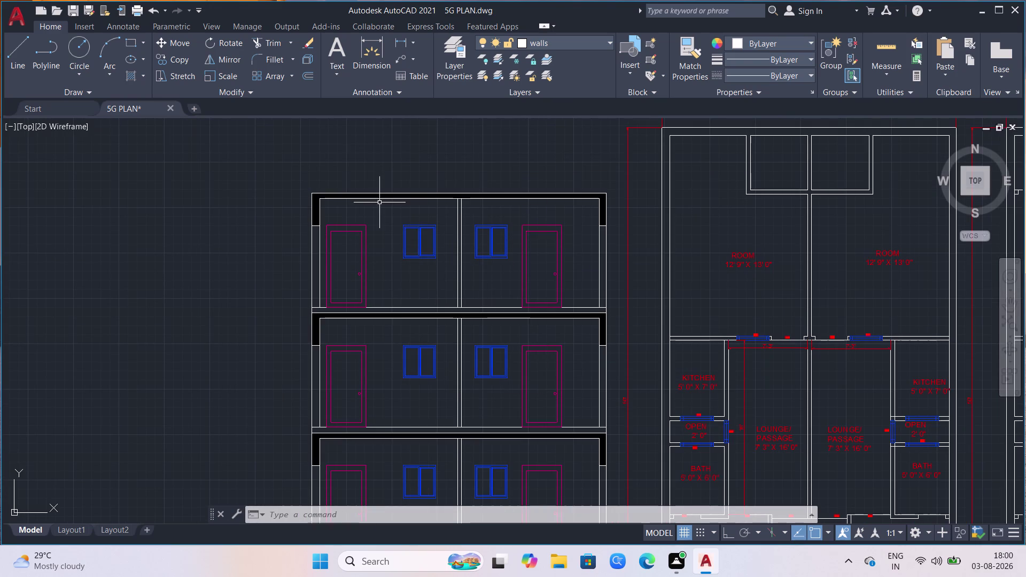
key(ctrl+z)
key(ctrl+z)
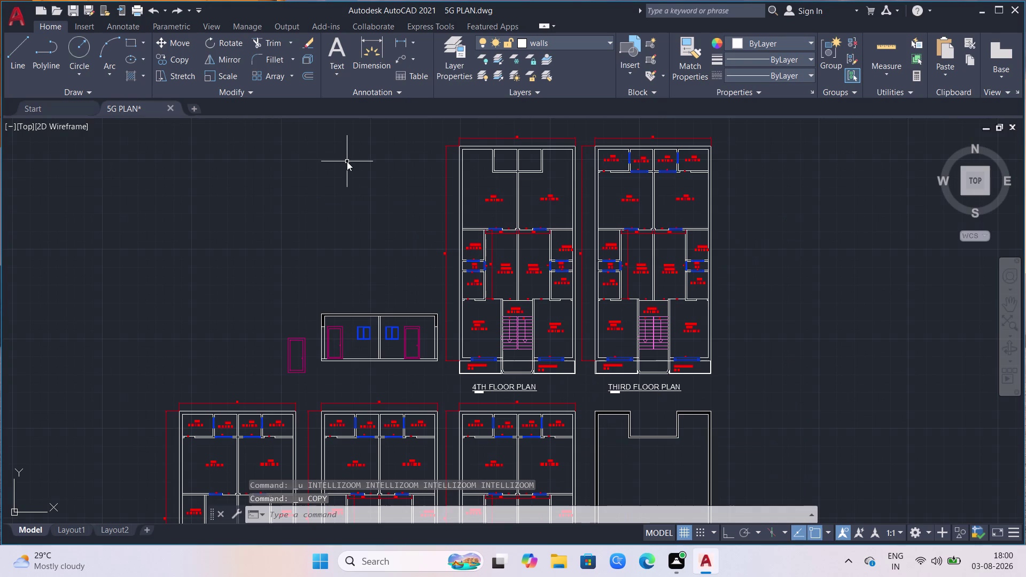
Select the single storey's outline, openings and left door.
scroll(up, 3)
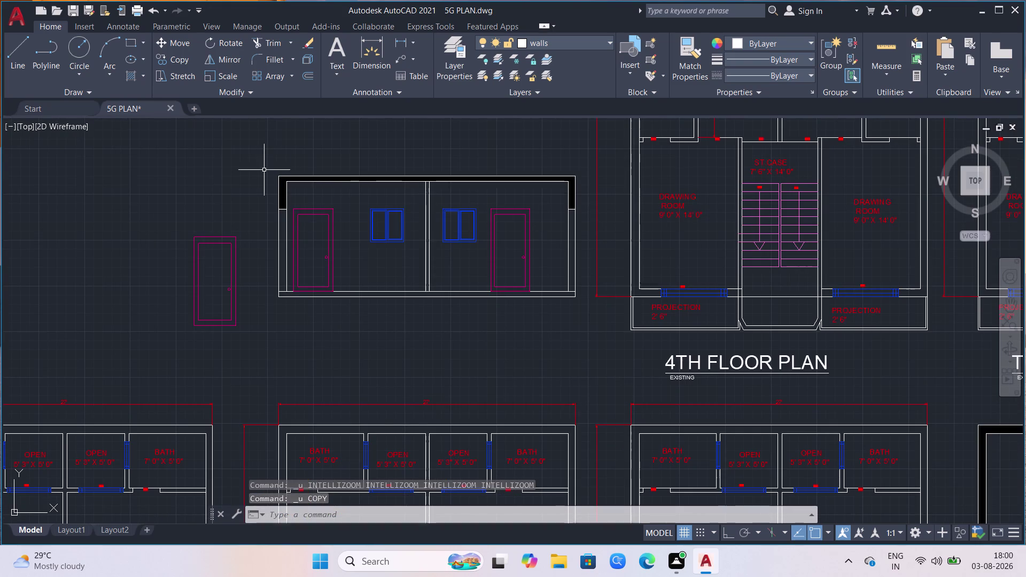
drag(264, 170, 273, 171)
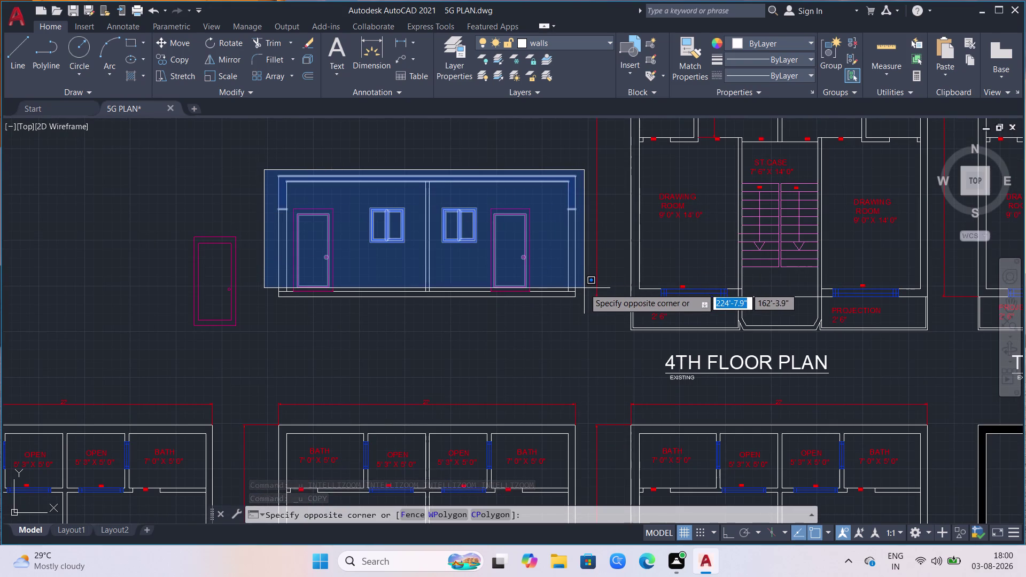
click(585, 293)
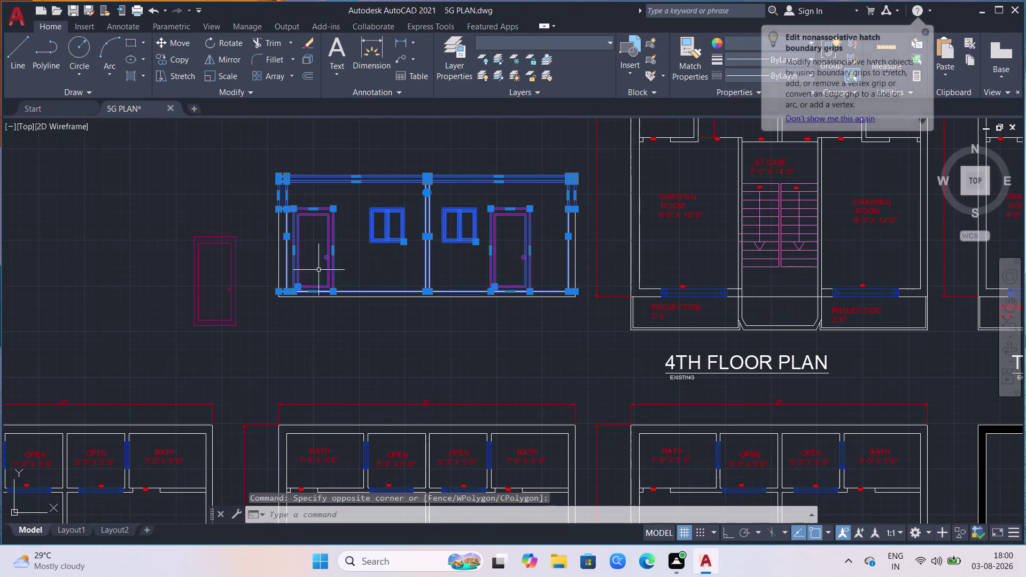
drag(300, 140, 304, 163)
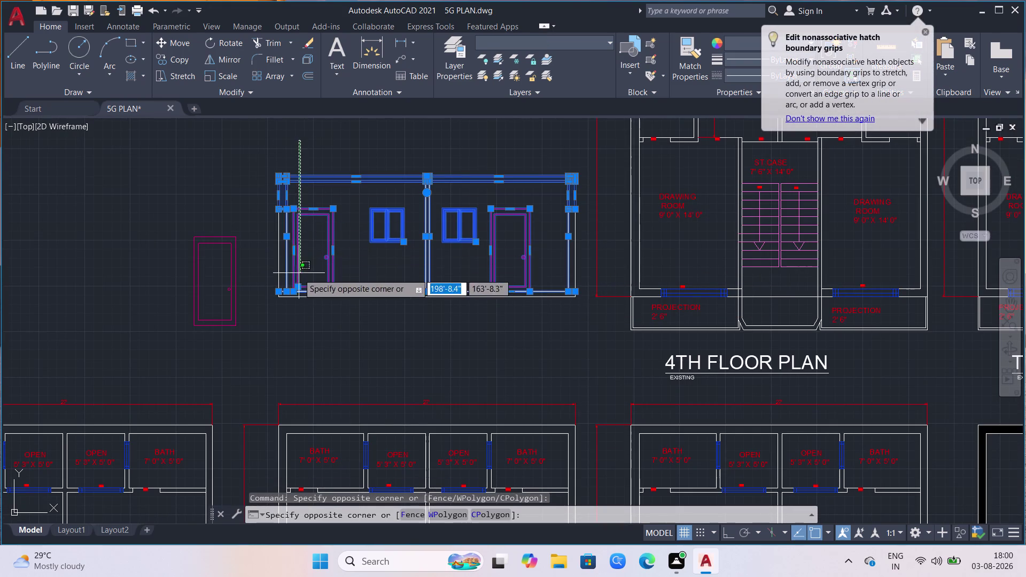
click(273, 282)
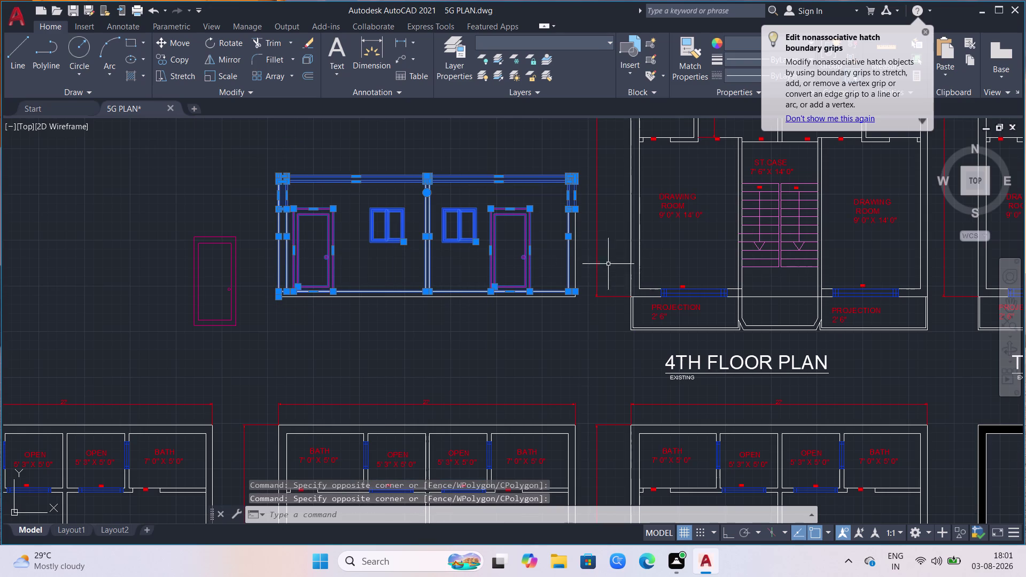
click(592, 243)
click(568, 257)
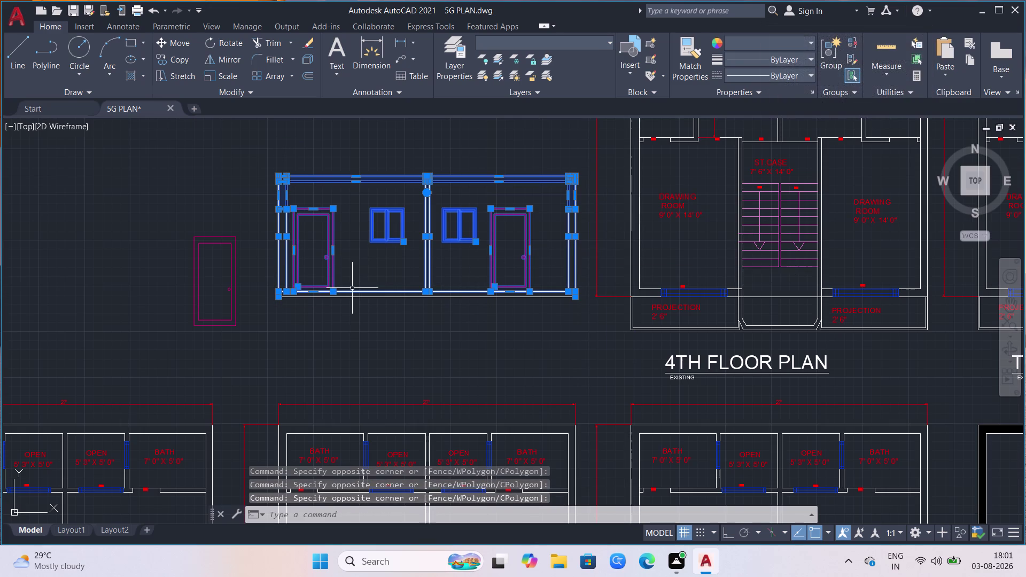
Copy the storey three times upward from its top-left corner, stacking four floors.
text(co)
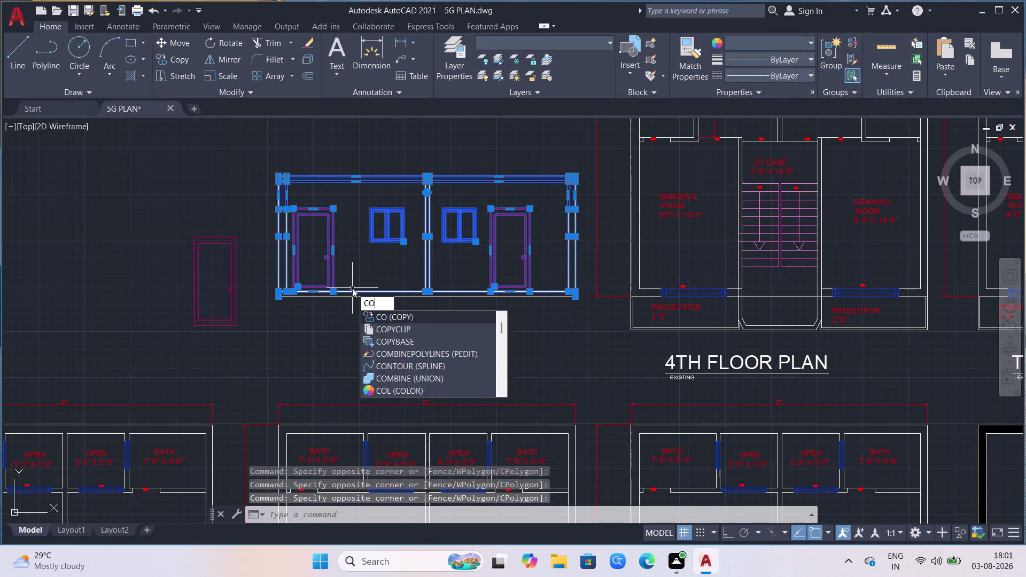
key(Return)
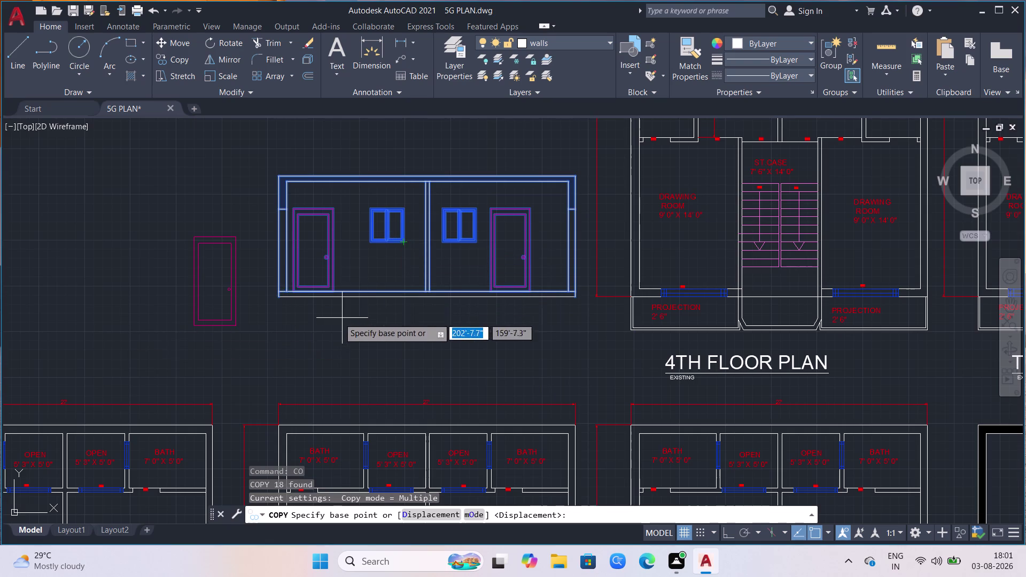
click(276, 293)
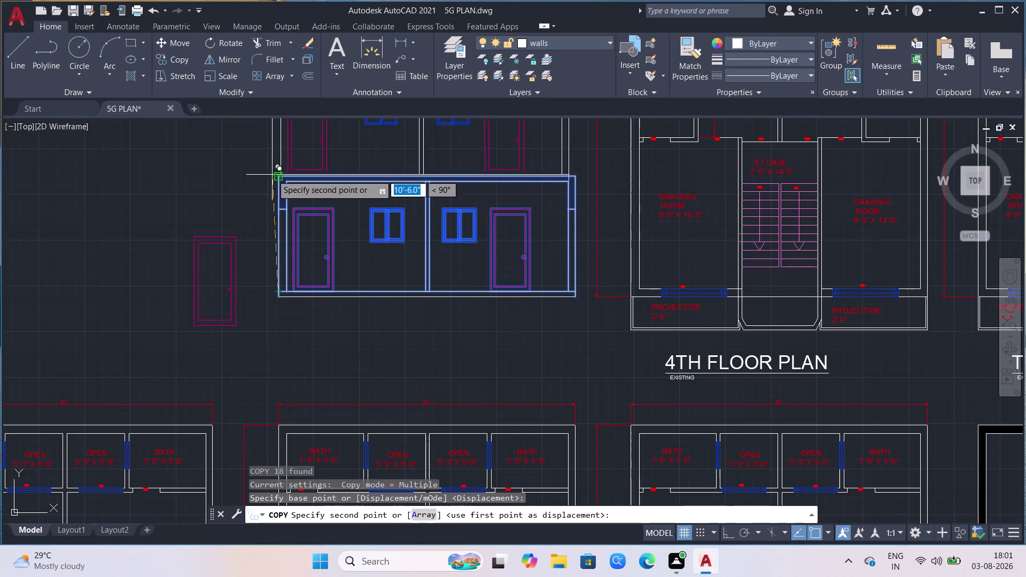
click(275, 177)
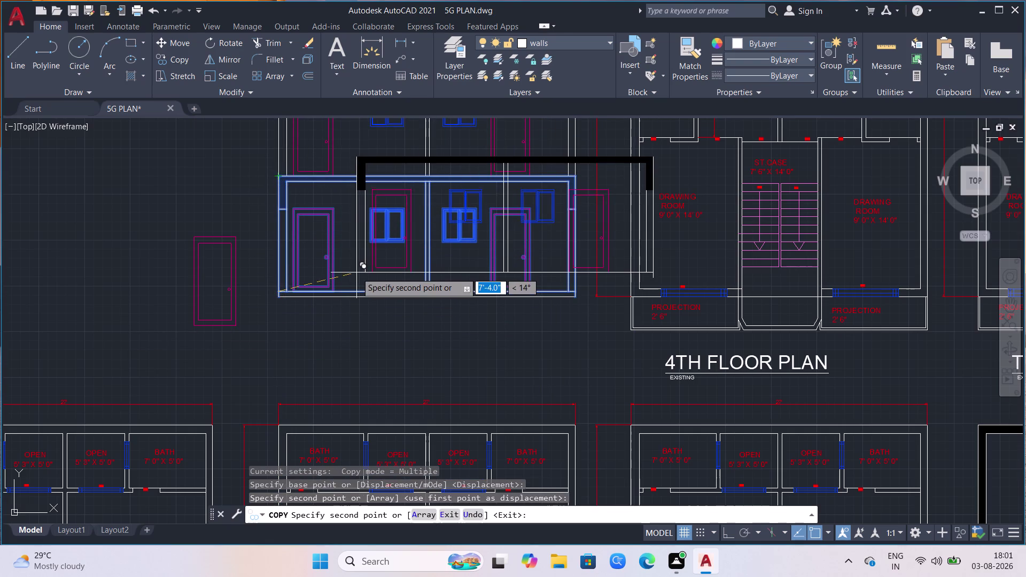
scroll(down, 3)
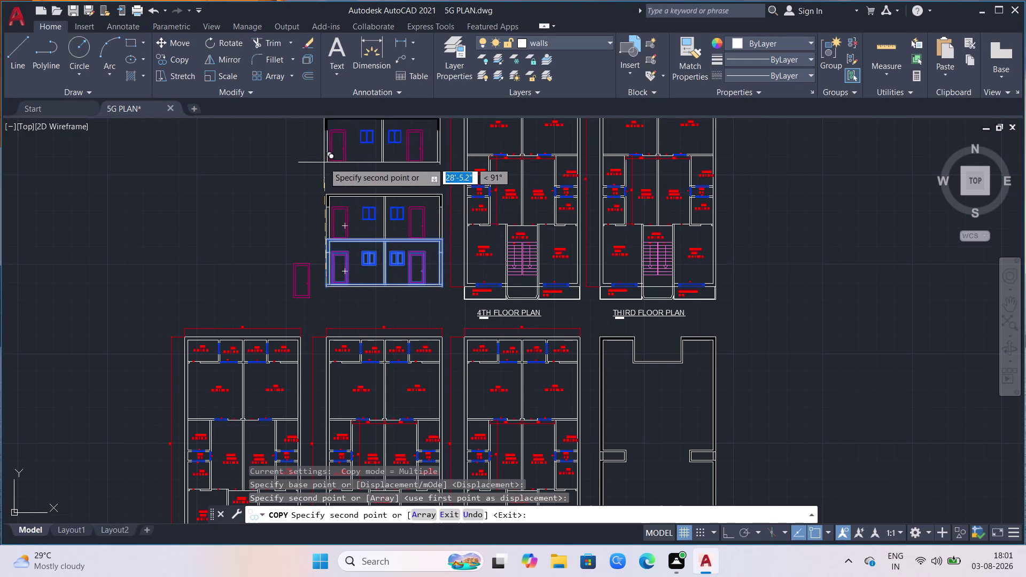
scroll(up, 3)
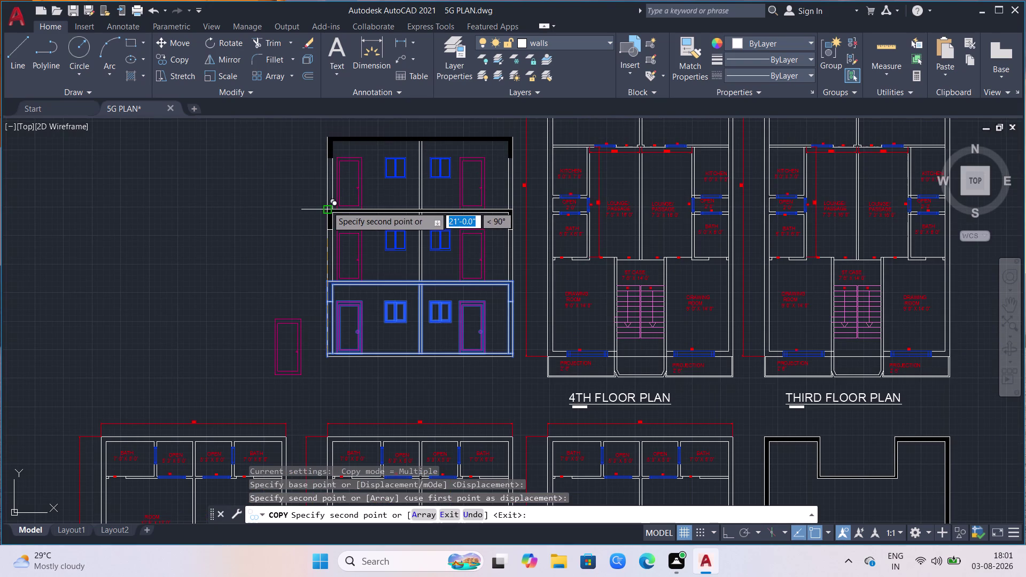
scroll(up, 3)
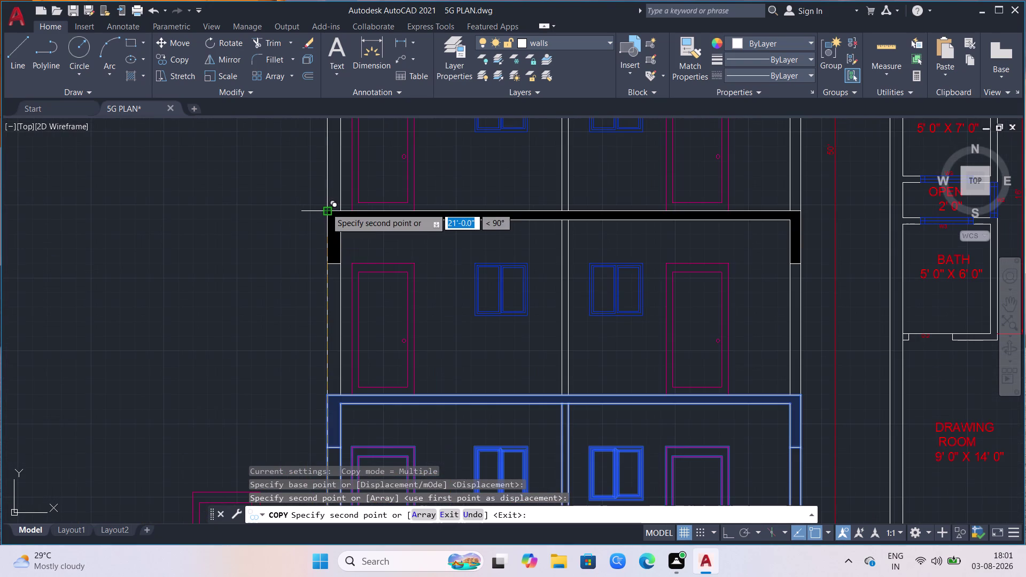
click(326, 208)
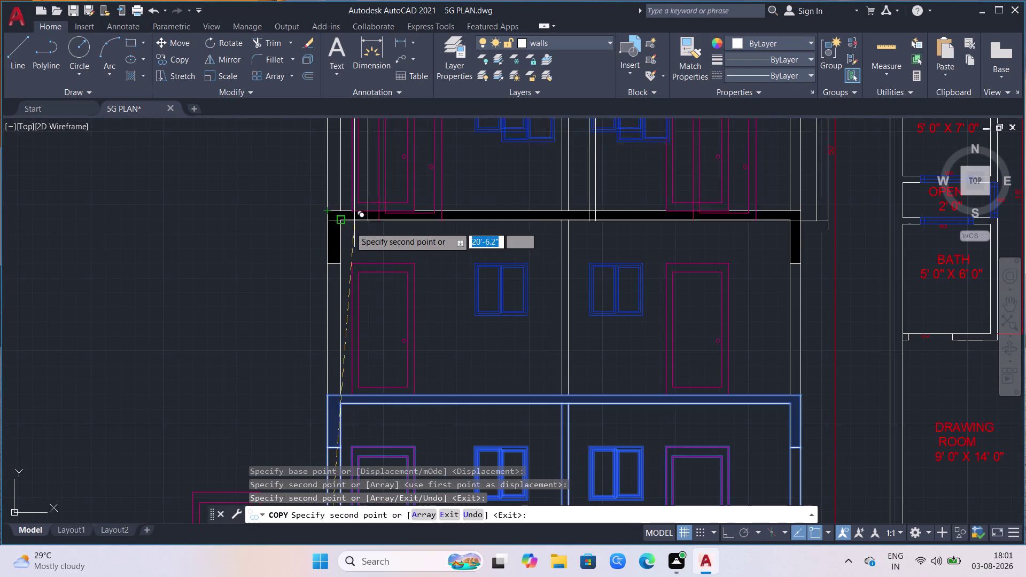
scroll(down, 3)
scroll(down, 3)
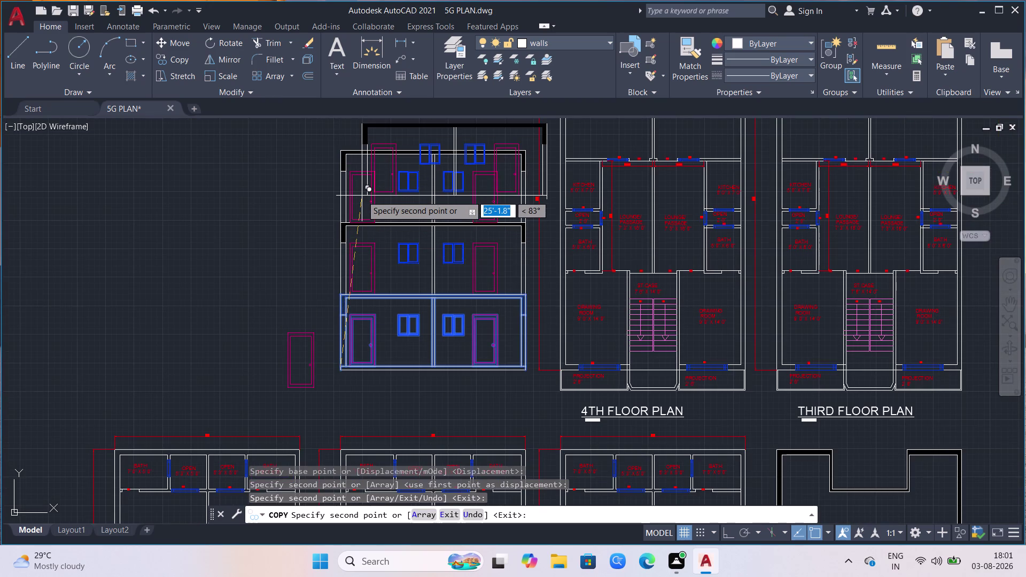
scroll(down, 3)
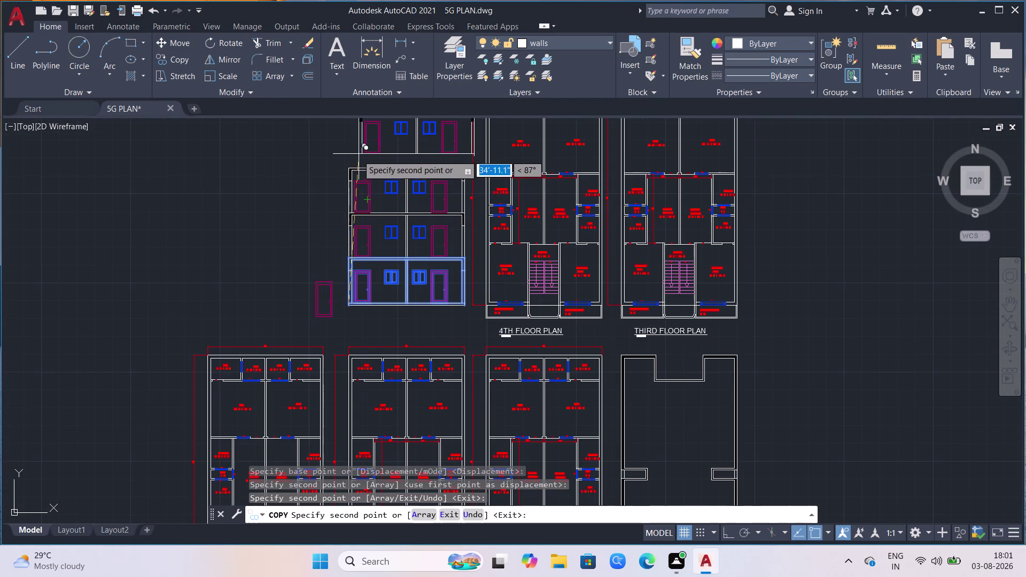
scroll(down, 3)
scroll(up, 3)
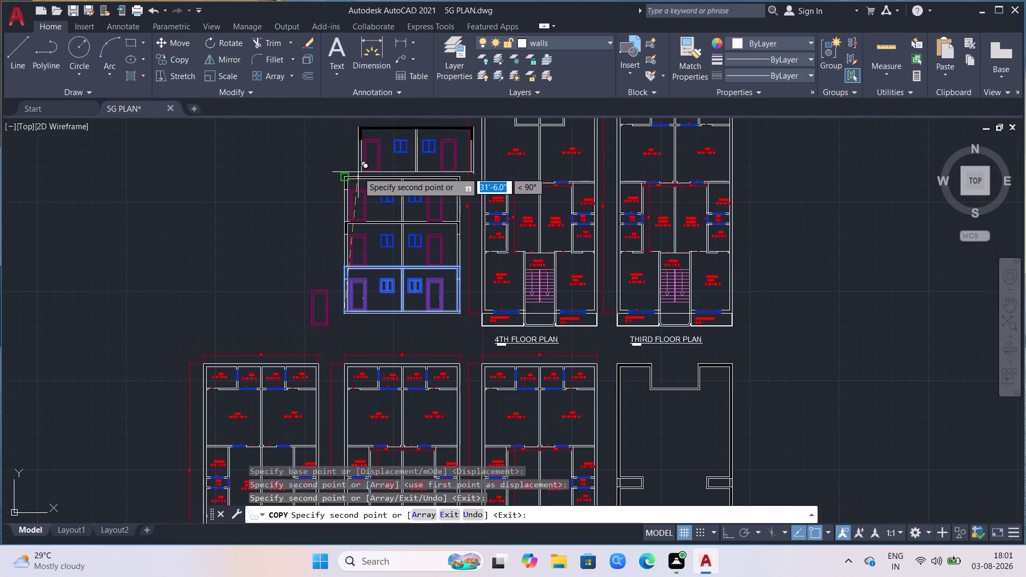
scroll(up, 3)
click(333, 178)
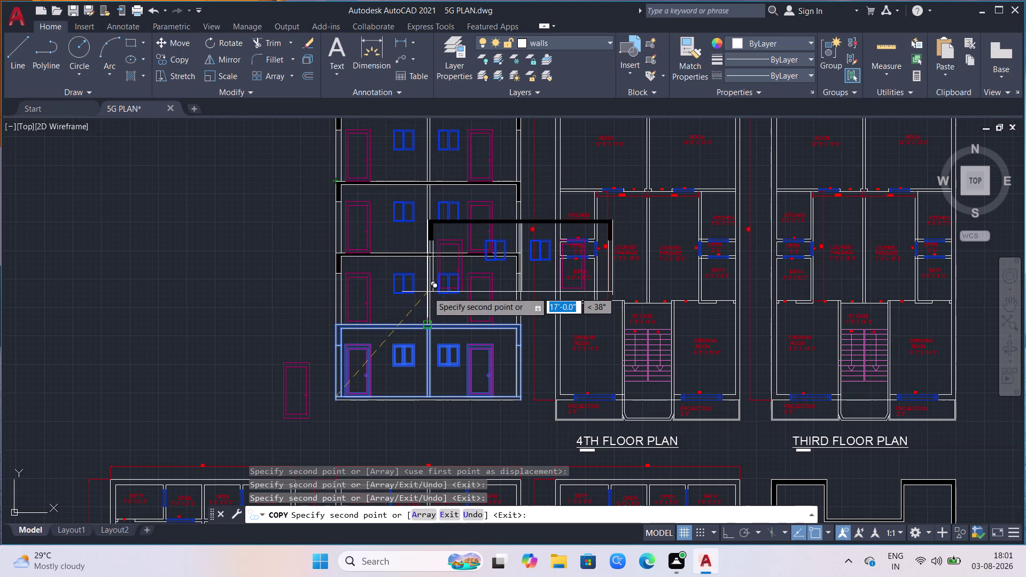
key(Escape)
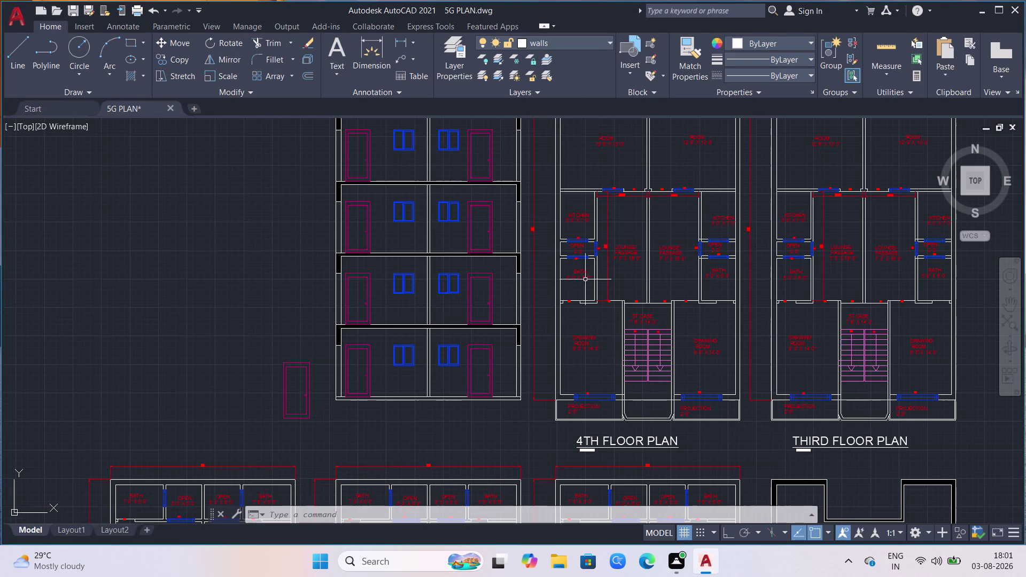
scroll(down, 3)
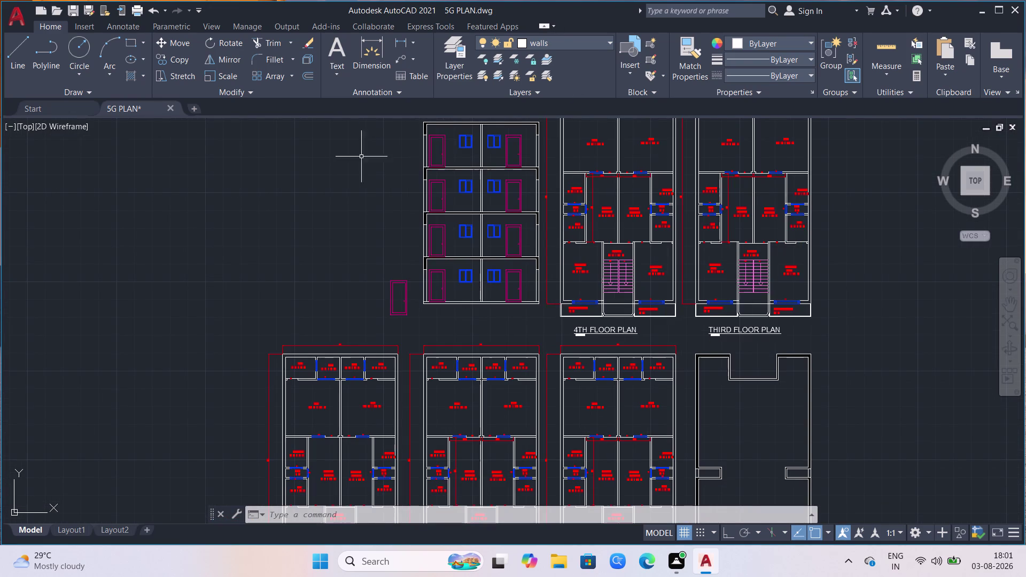
scroll(down, 3)
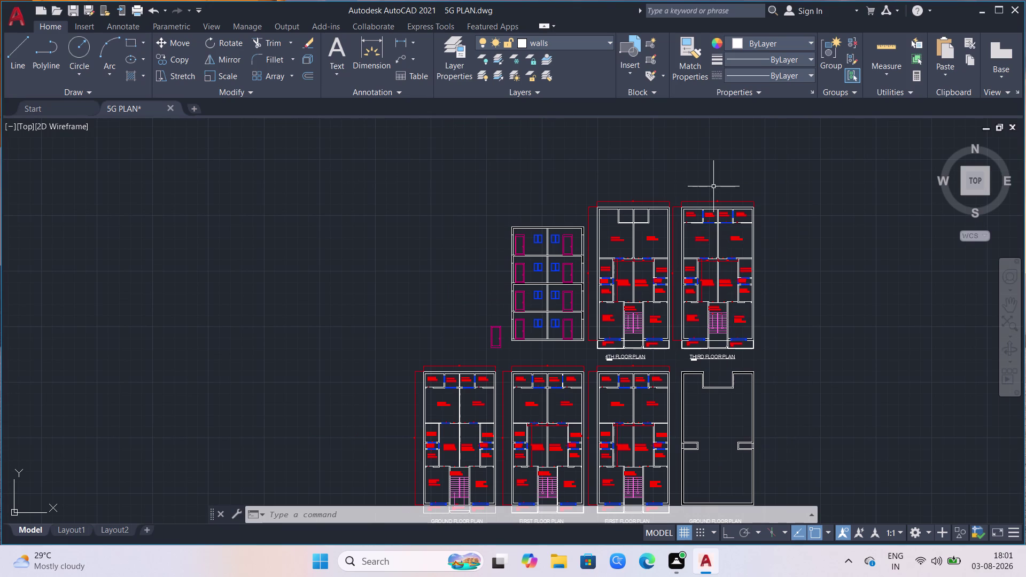
scroll(up, 3)
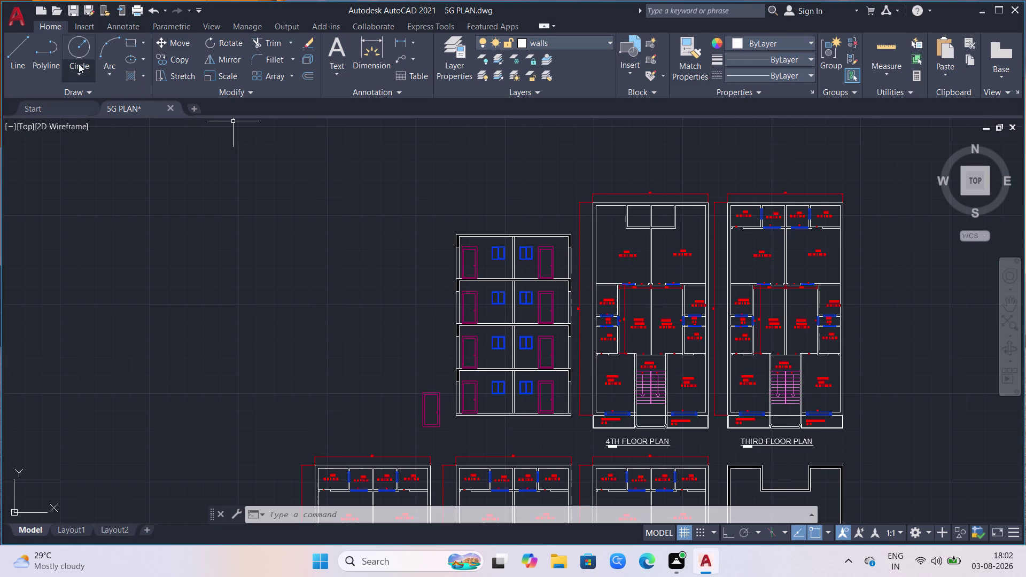
Draw the parapet outline 3' above the top slab, closing its right end.
click(20, 52)
scroll(up, 3)
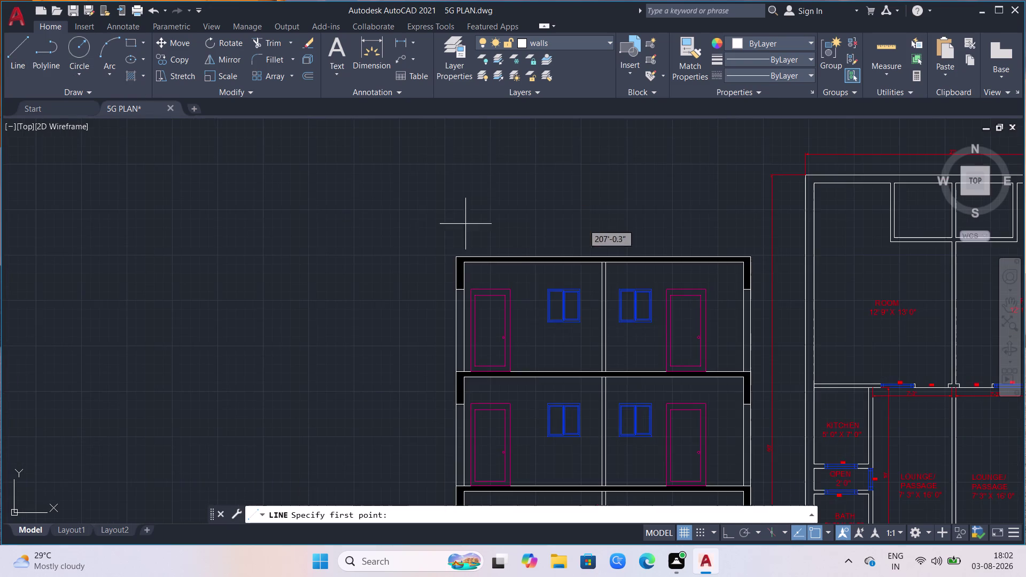
click(452, 257)
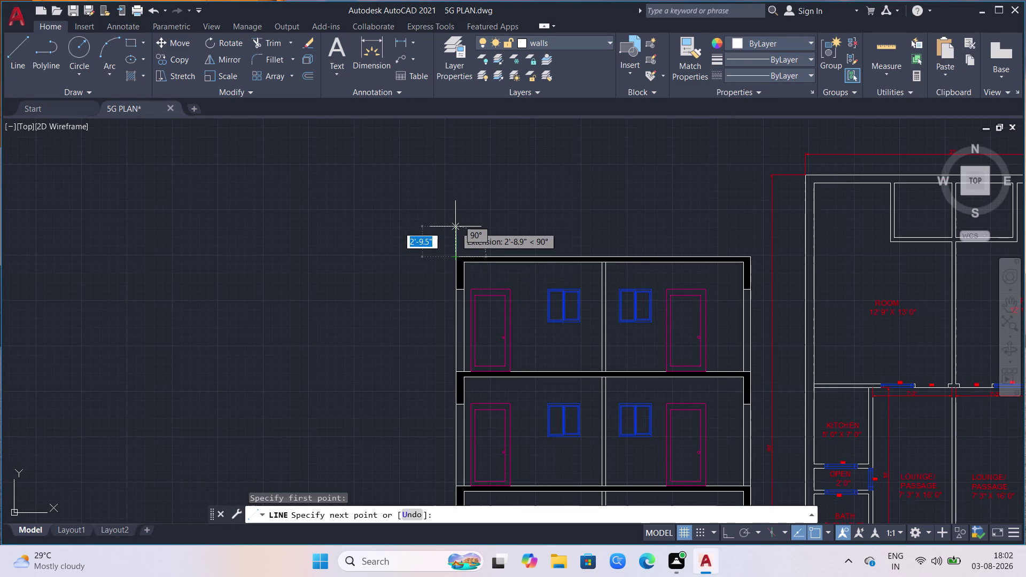
key(3)
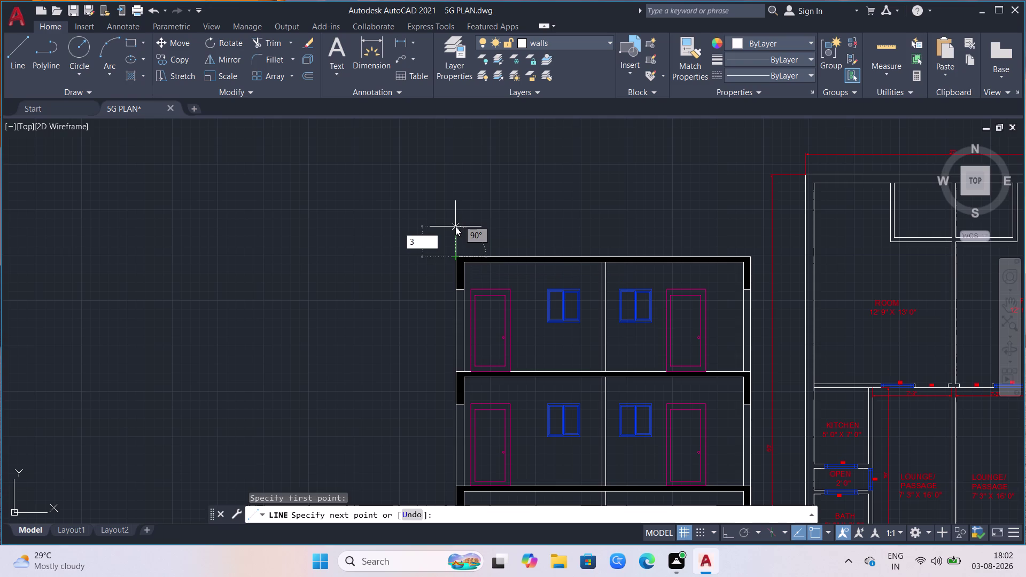
key(apostrophe)
key(Return)
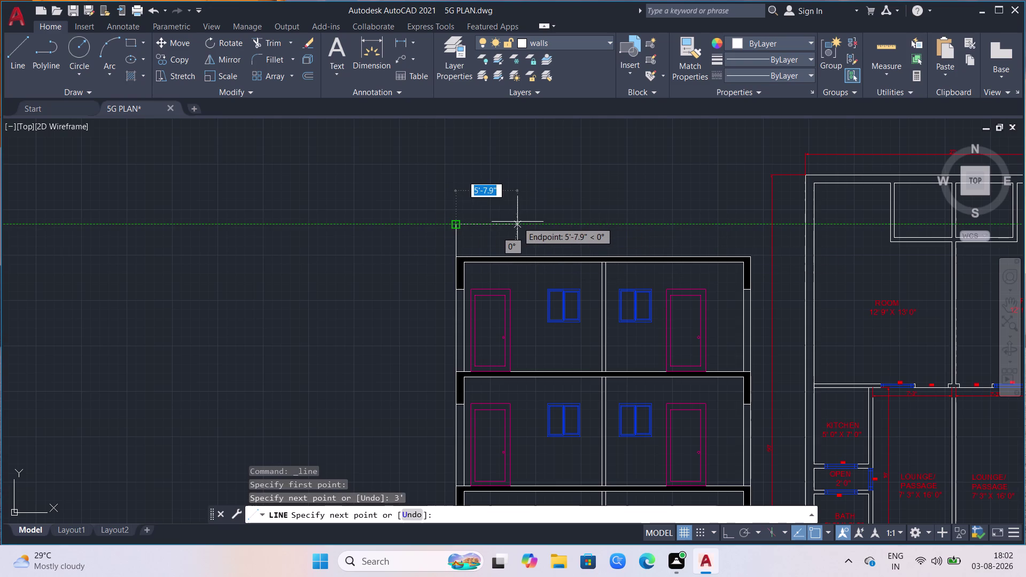
scroll(down, 3)
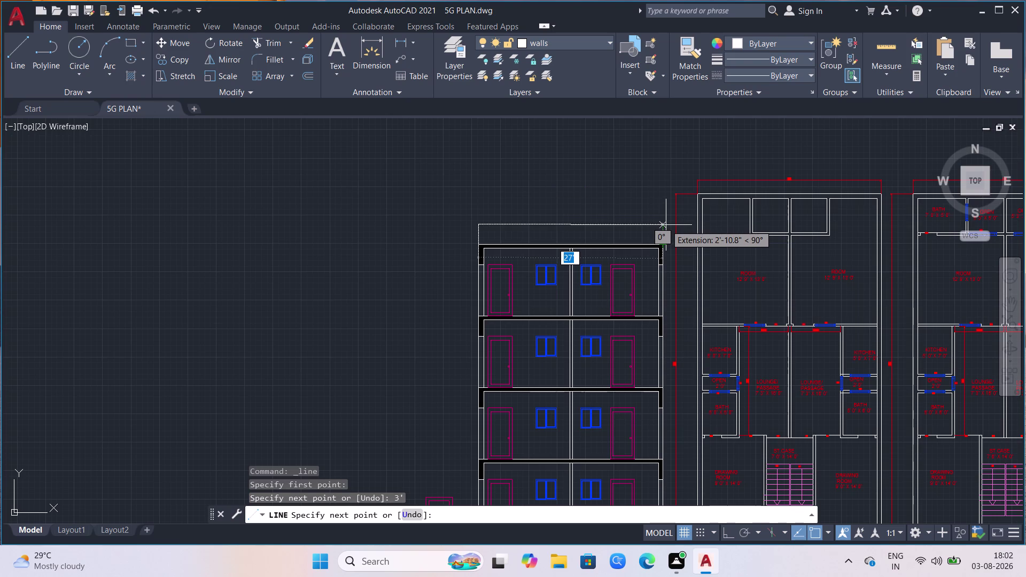
scroll(up, 3)
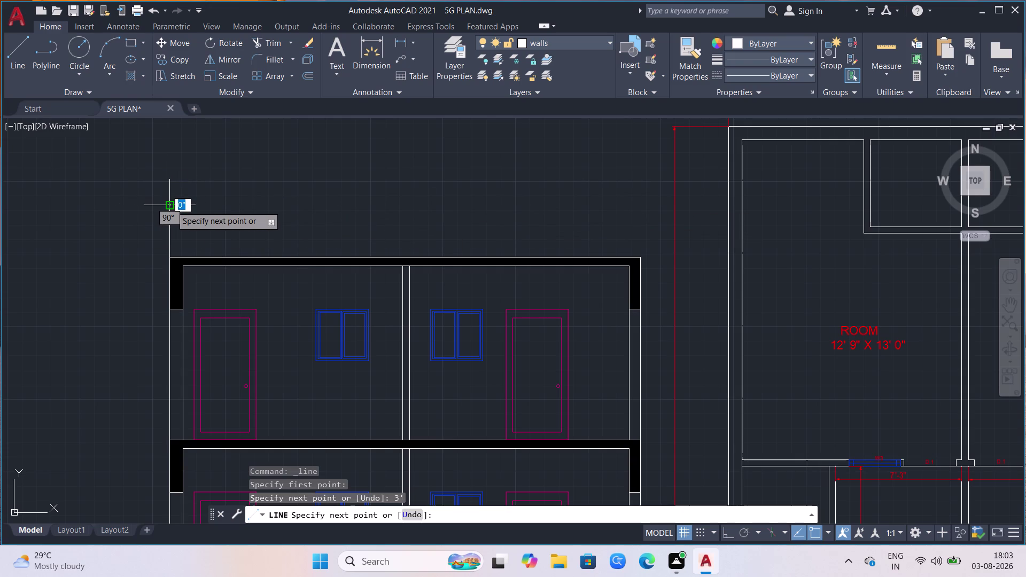
click(641, 206)
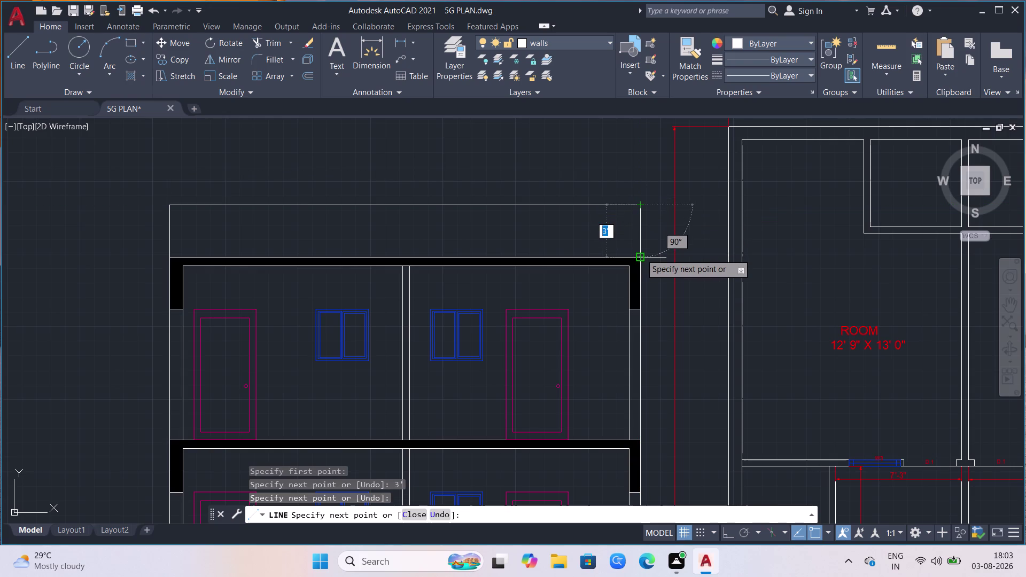
click(641, 254)
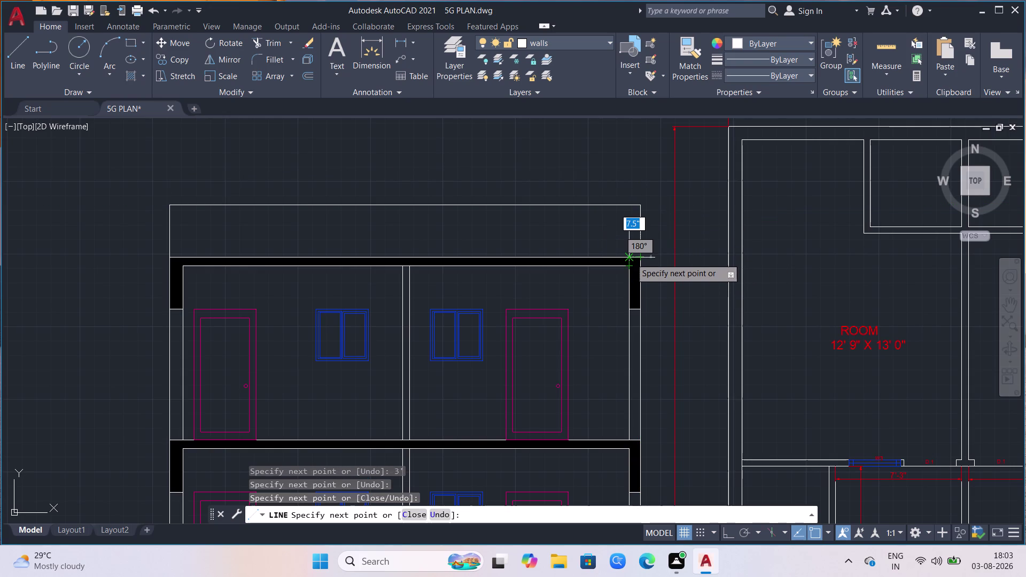
click(631, 258)
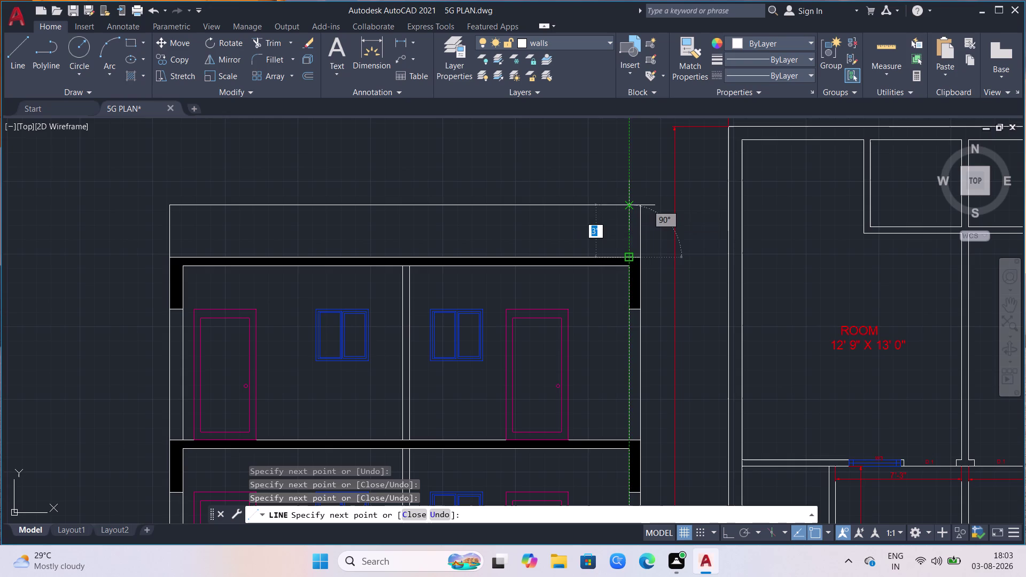
click(626, 204)
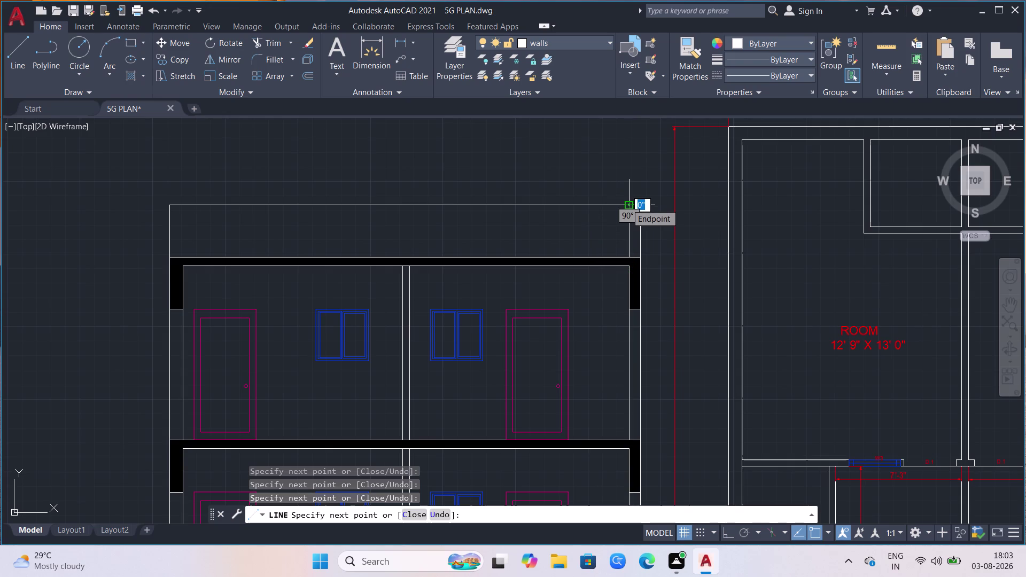
key(Escape)
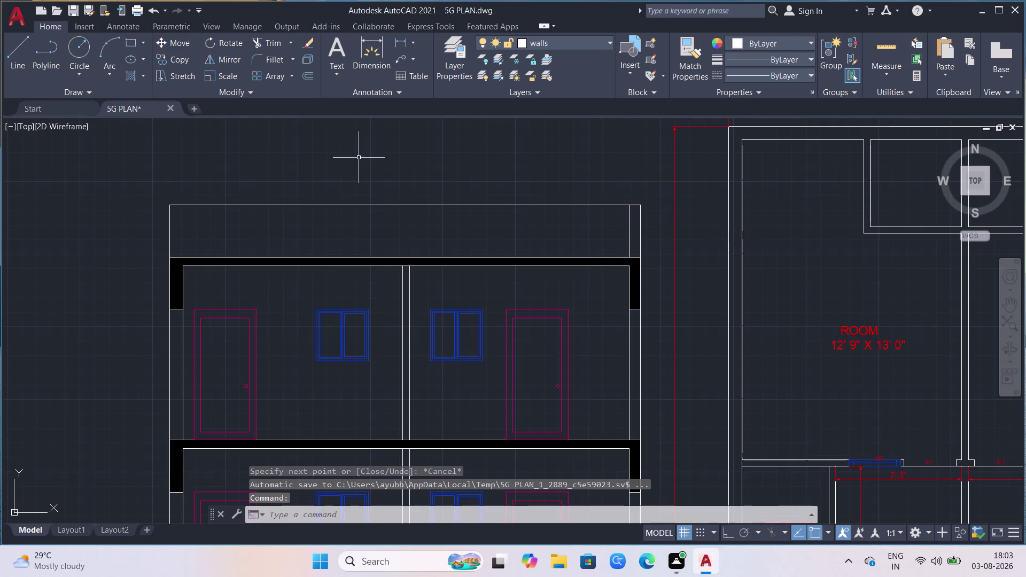
Draw the short vertical inner edge line at the parapet's left end.
click(17, 48)
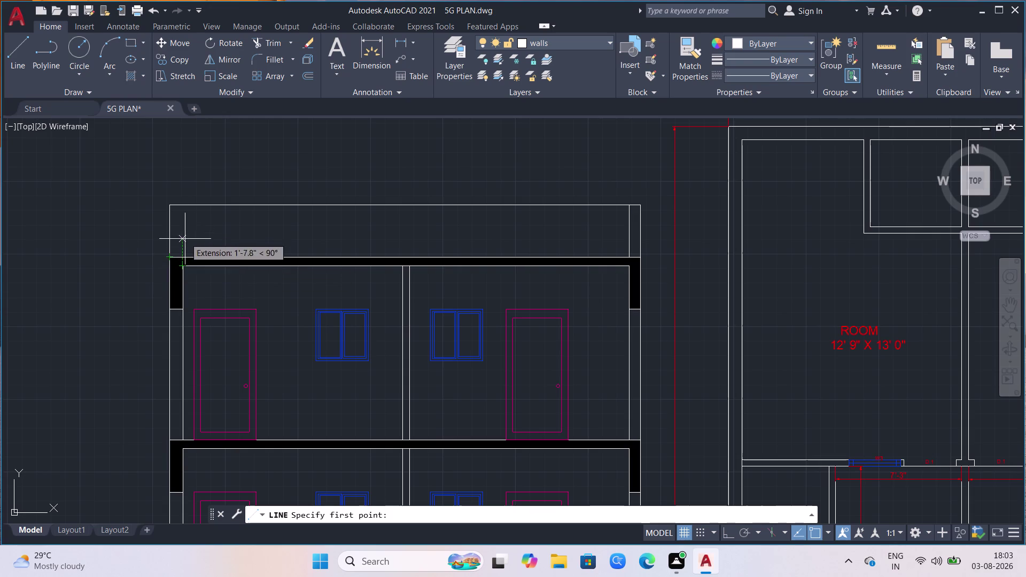
click(184, 255)
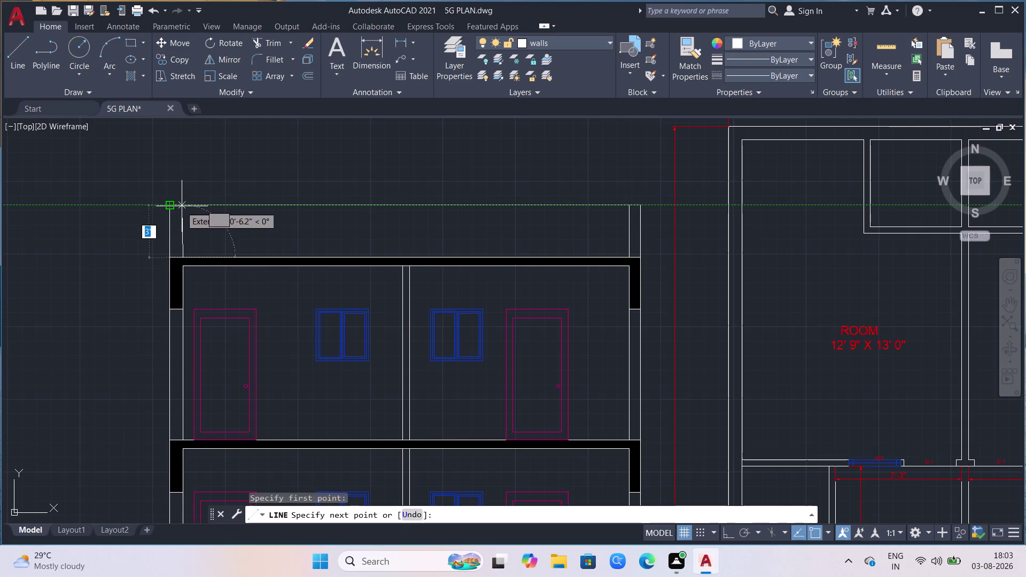
click(182, 206)
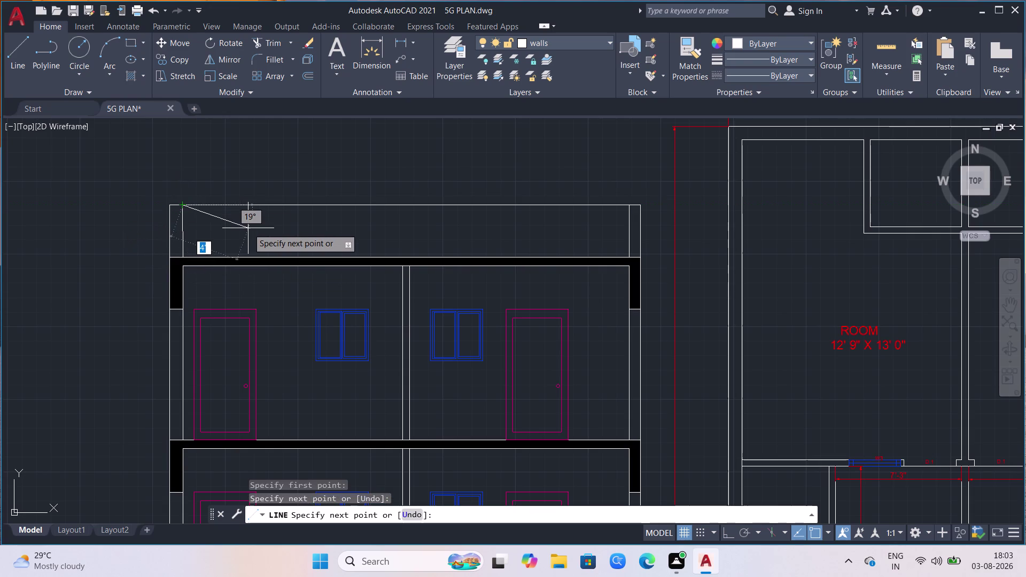
key(Escape)
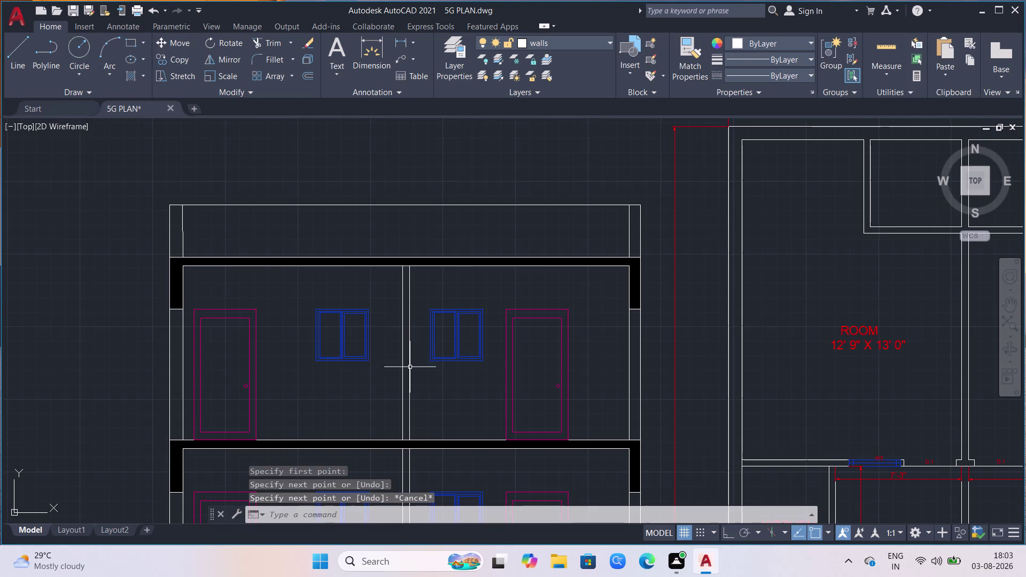
scroll(down, 3)
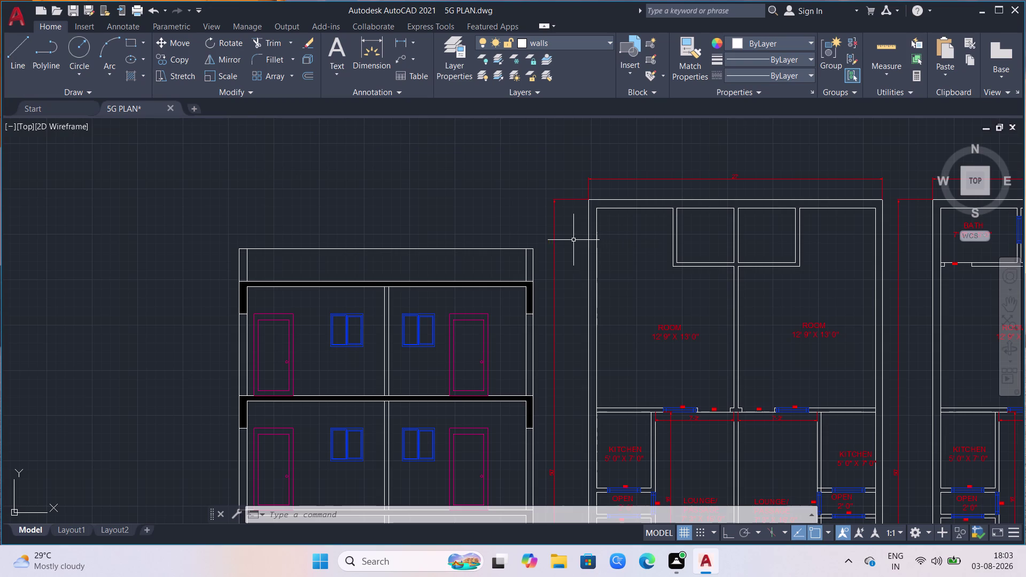
Crossing-select all 79 front elevation objects and start Move (M).
click(538, 240)
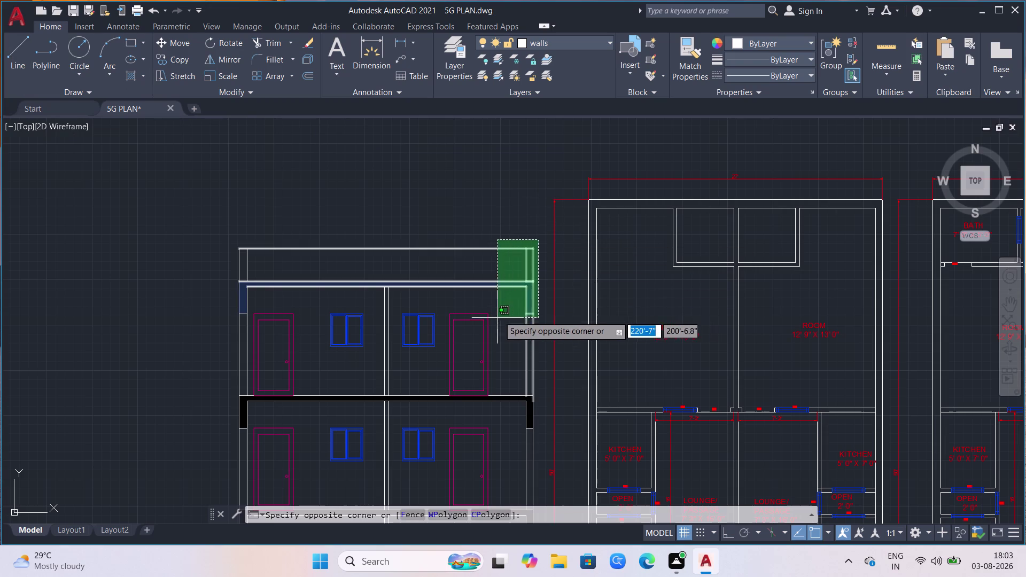
scroll(down, 3)
scroll(down, 3)
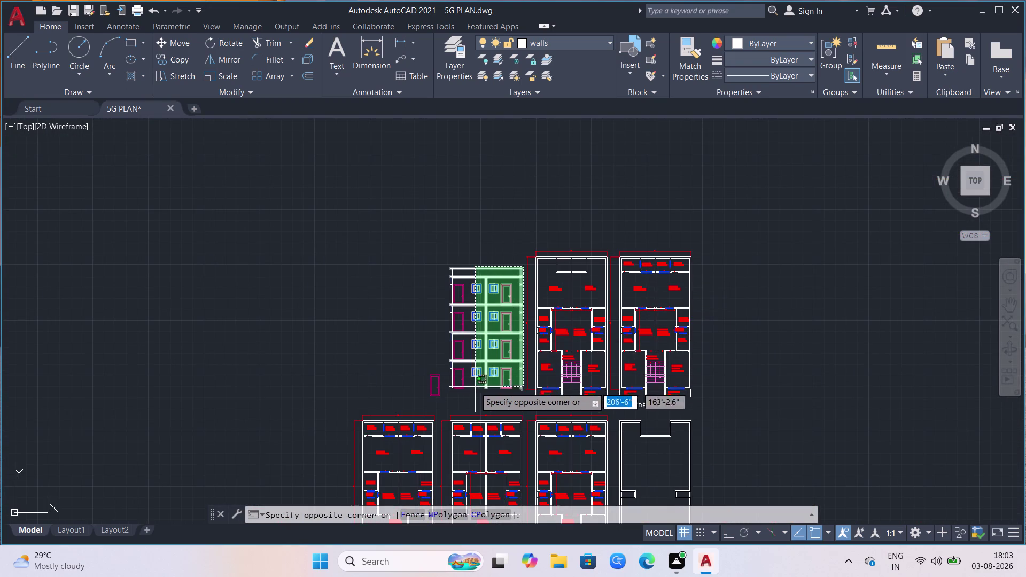
click(445, 396)
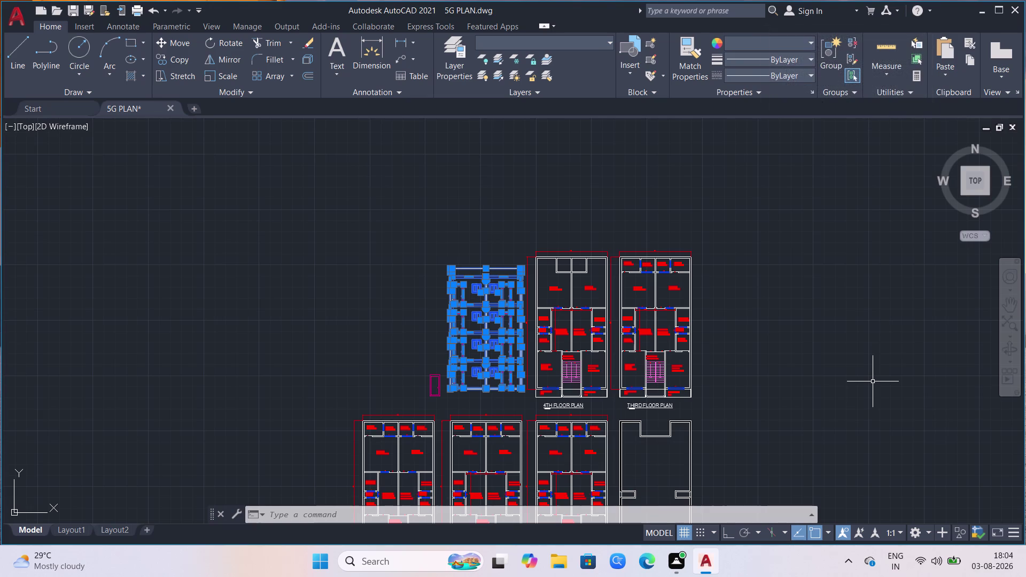
key(m)
key(Return)
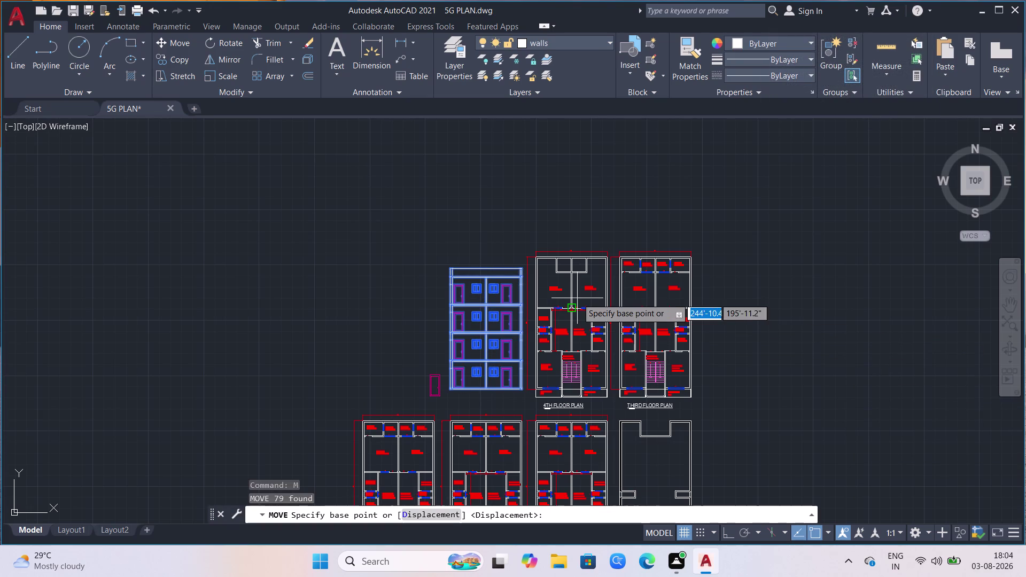
Move the elevation from its top-right corner level with the plan's top, then reselect it.
scroll(up, 3)
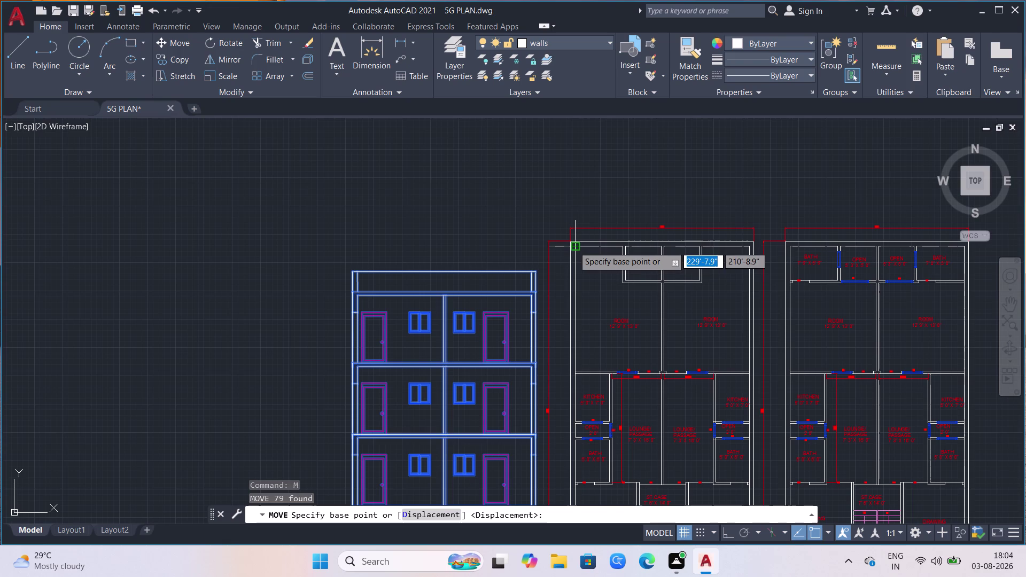
click(539, 276)
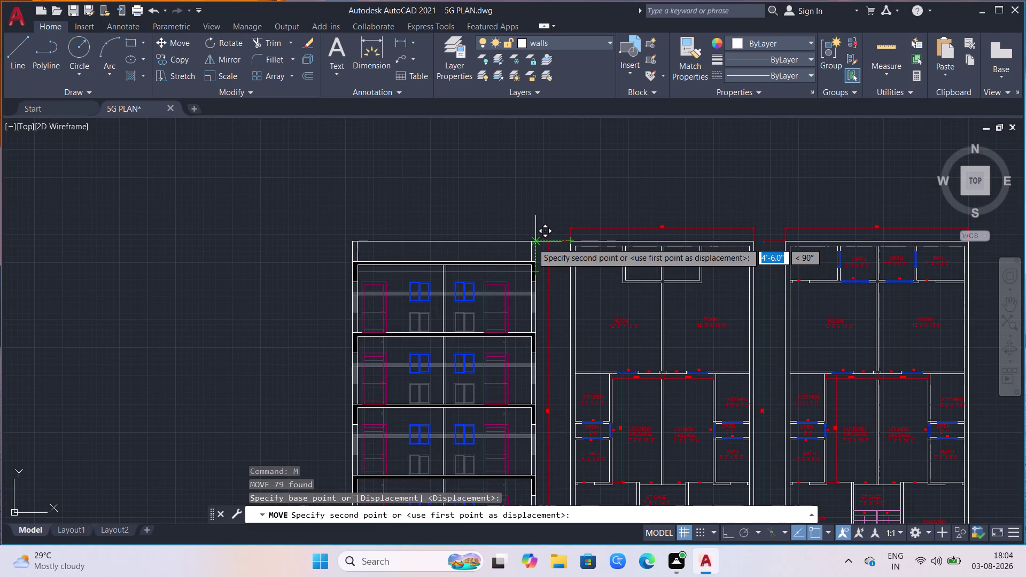
click(532, 243)
scroll(down, 3)
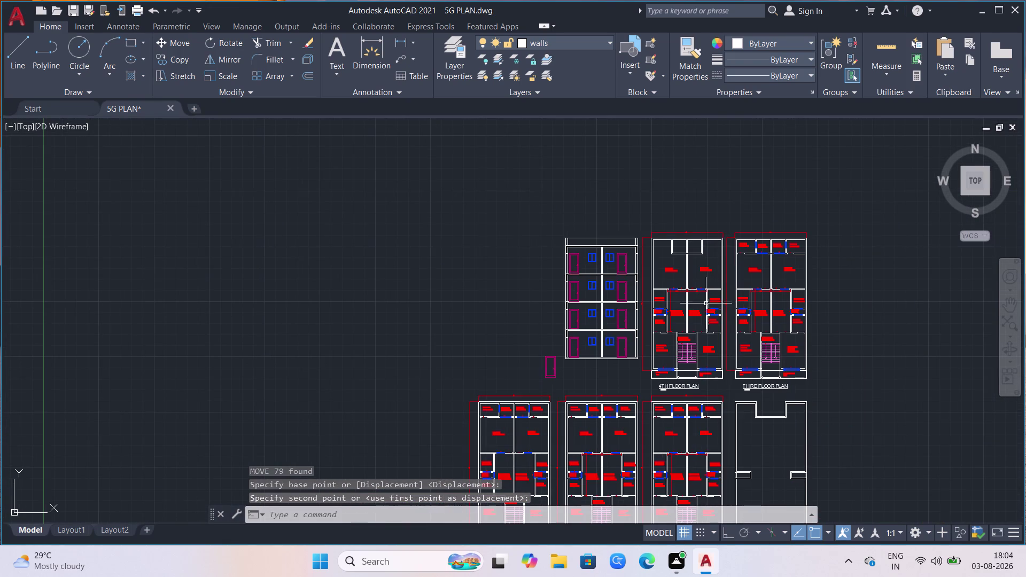
click(640, 231)
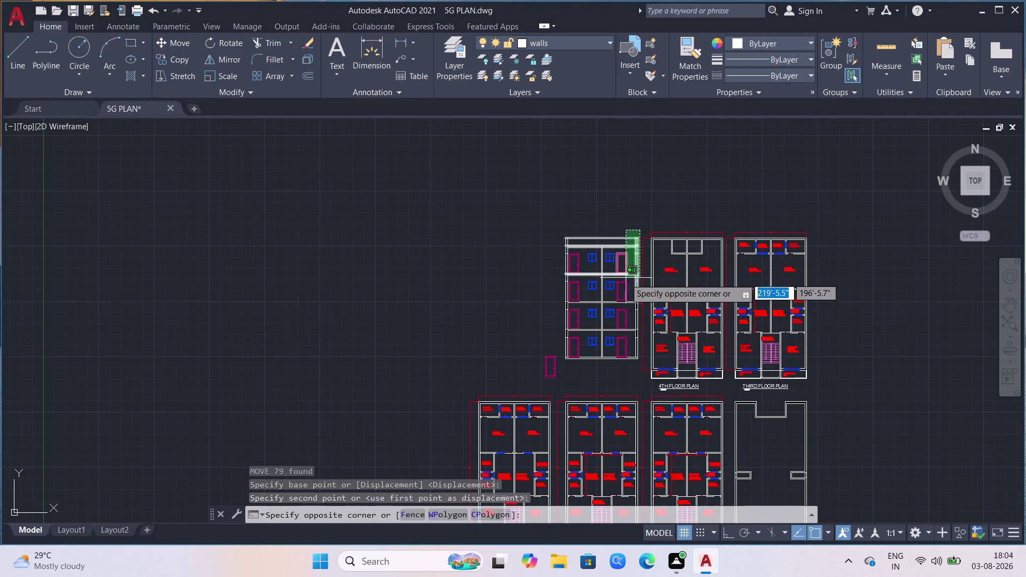
click(563, 370)
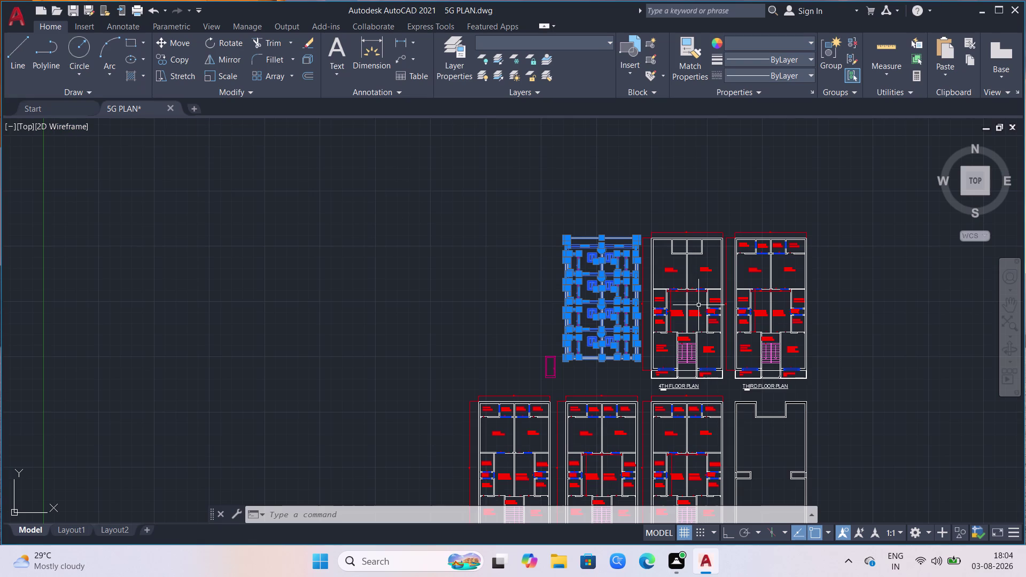
Move the 79-object elevation beside the 4th floor plan, its top level with the plan's.
key(m)
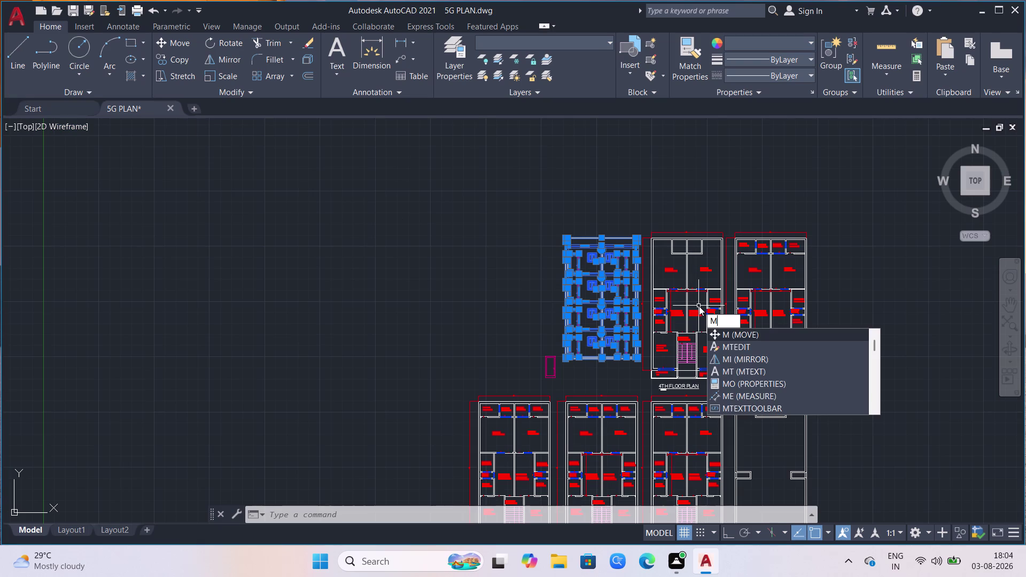
click(485, 207)
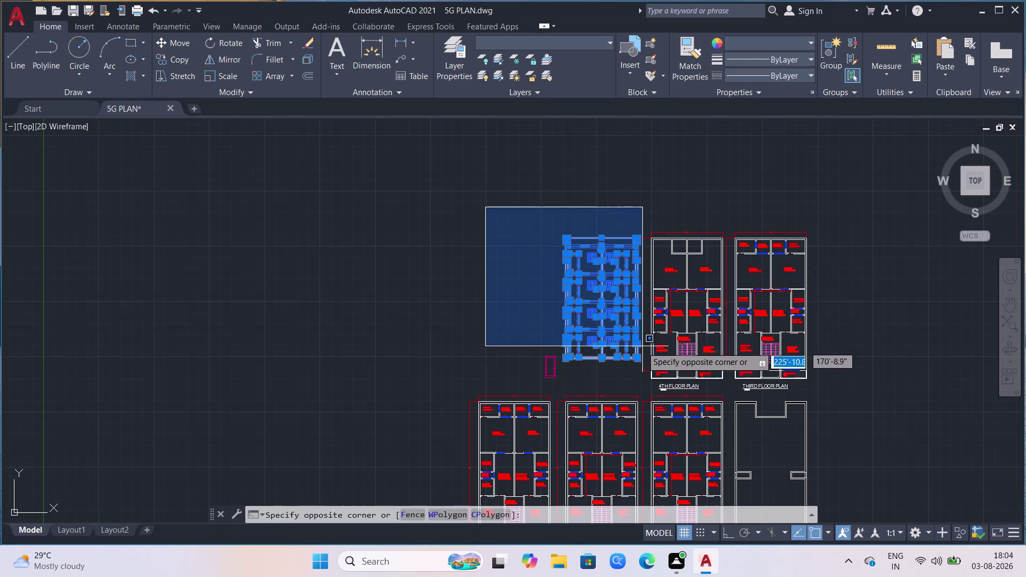
click(641, 366)
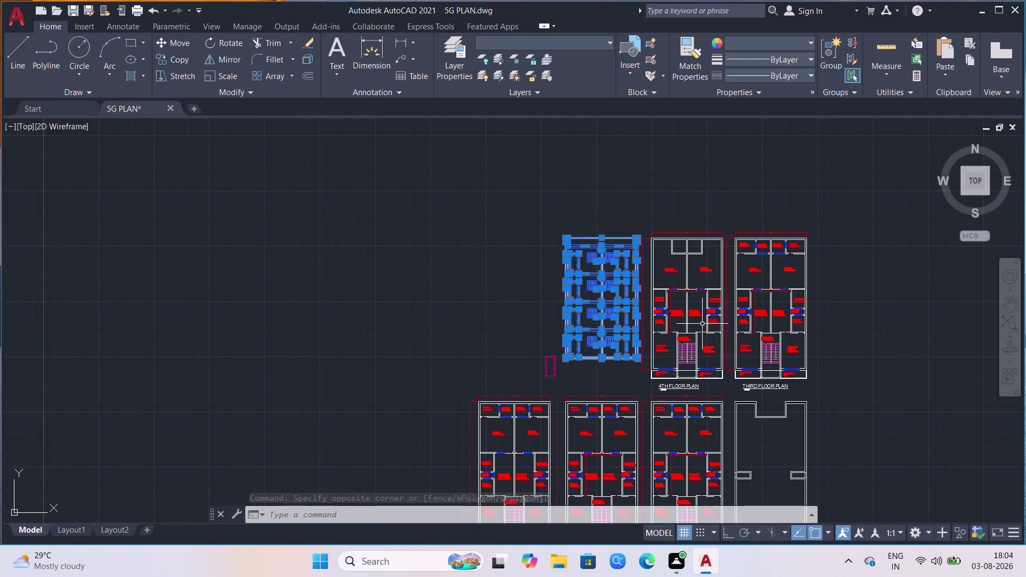
key(m)
key(Return)
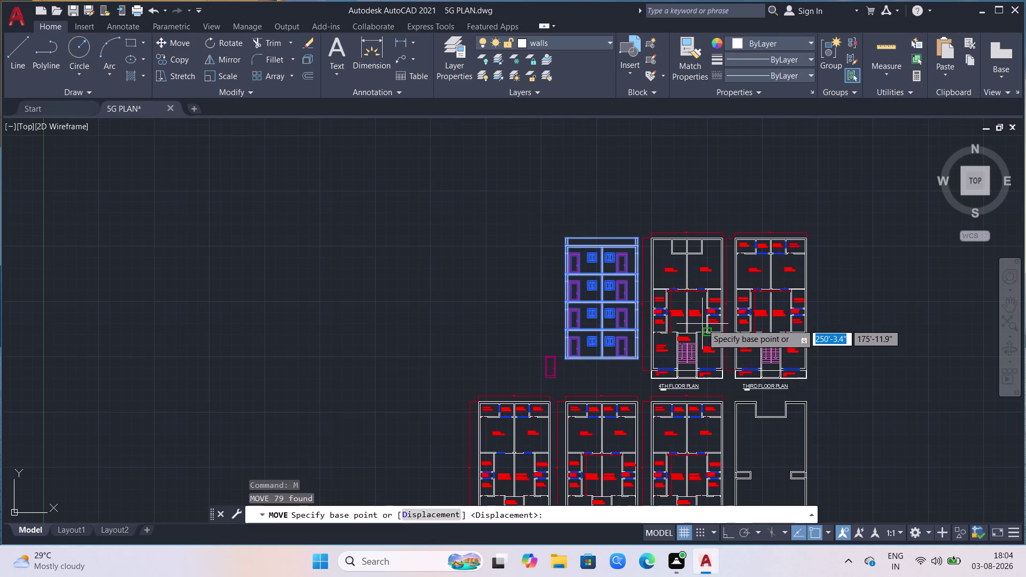
scroll(up, 3)
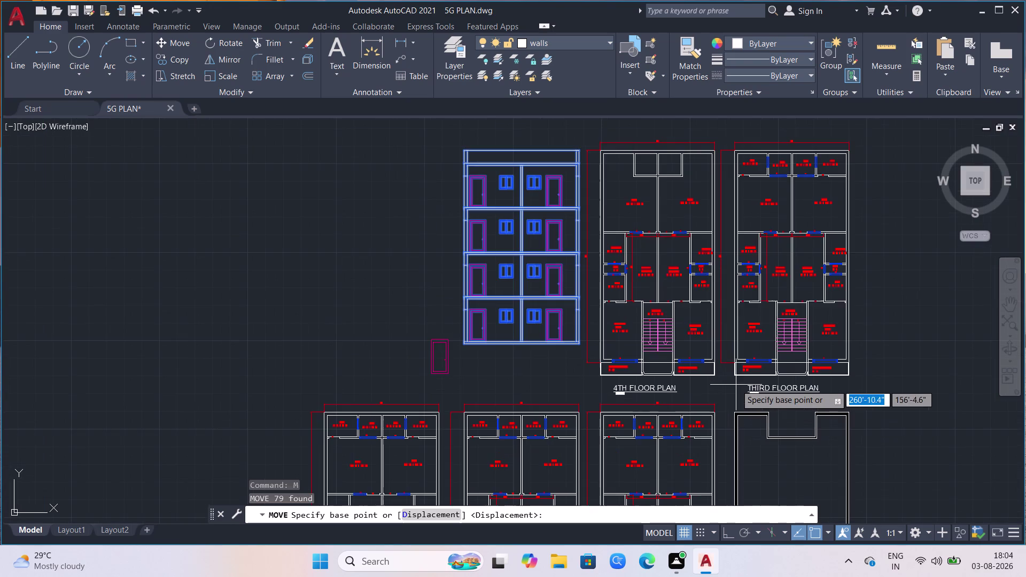
click(578, 147)
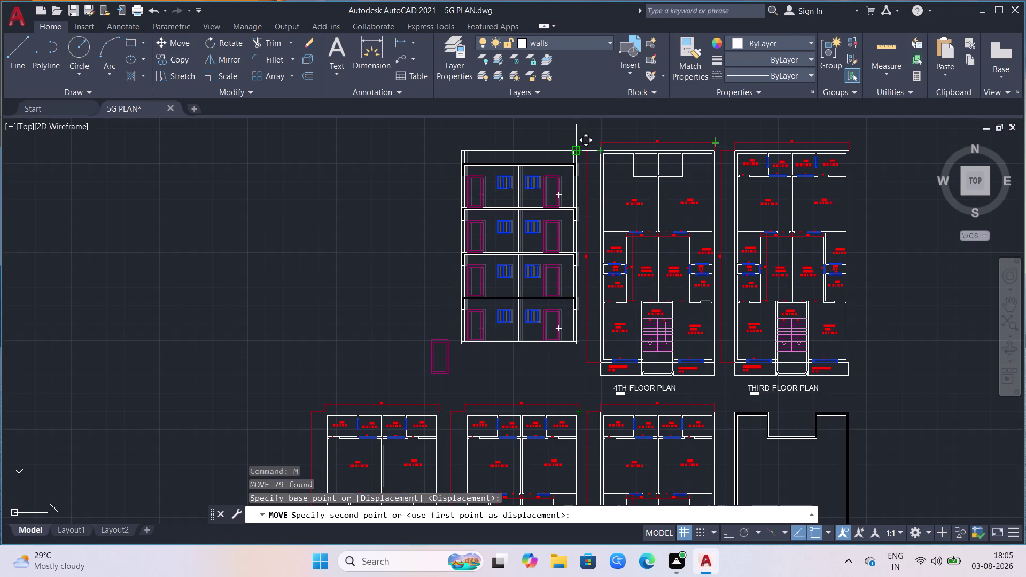
click(577, 152)
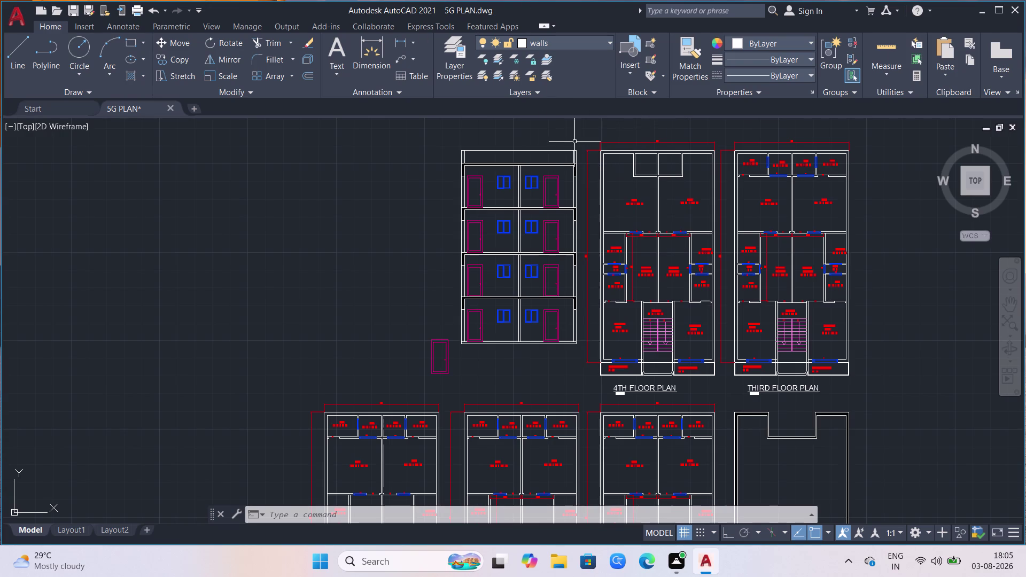
scroll(up, 3)
scroll(down, 3)
scroll(up, 3)
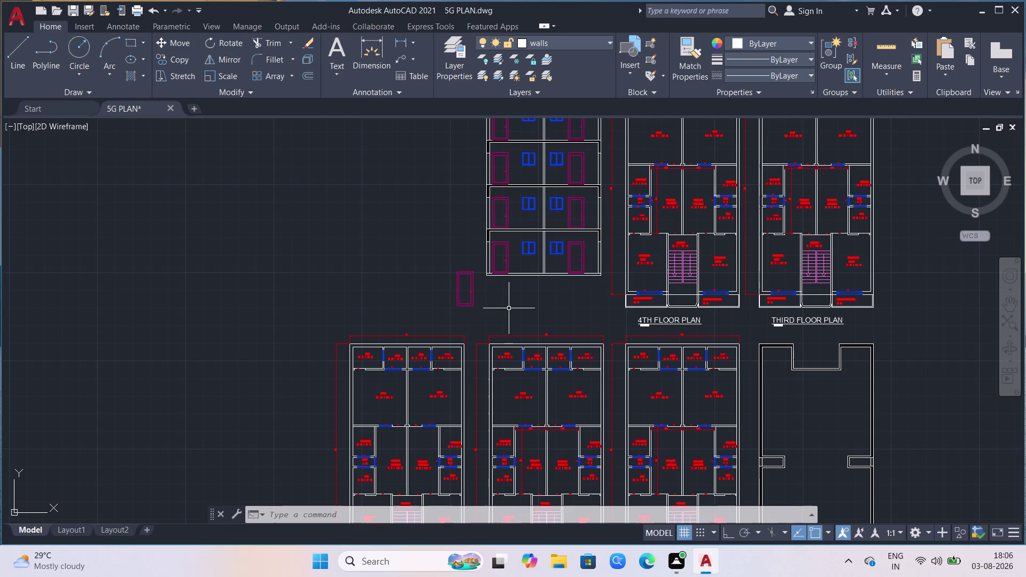
Draw a 1'6"-wide pillar outline below the beam's left end and select it.
click(23, 49)
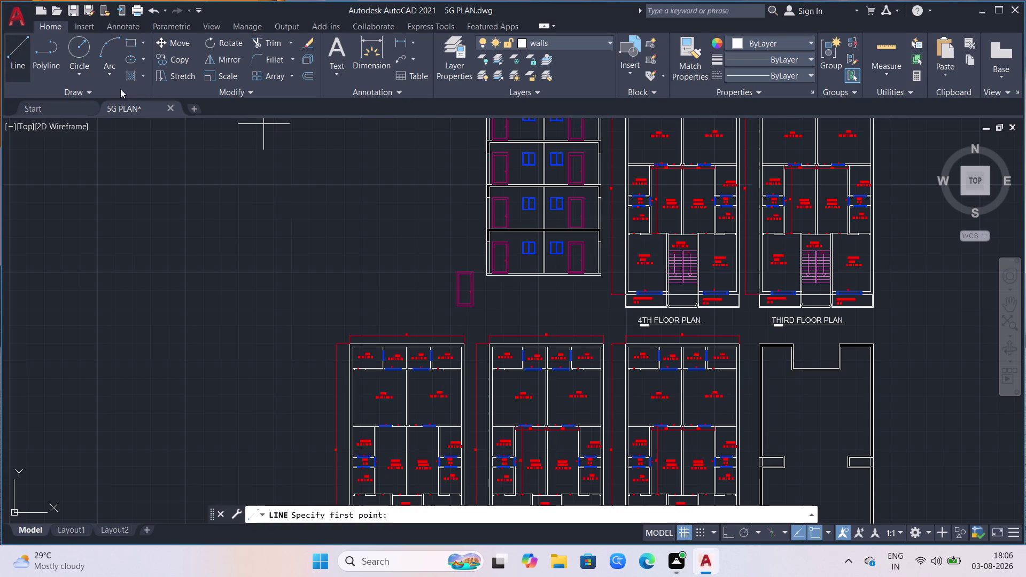
scroll(up, 3)
scroll(up, 3)
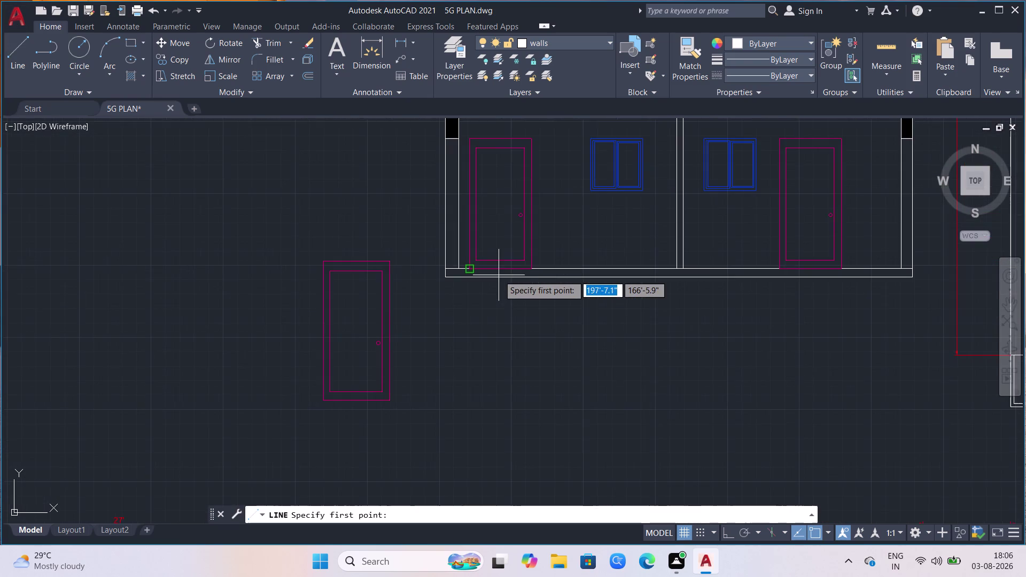
click(448, 278)
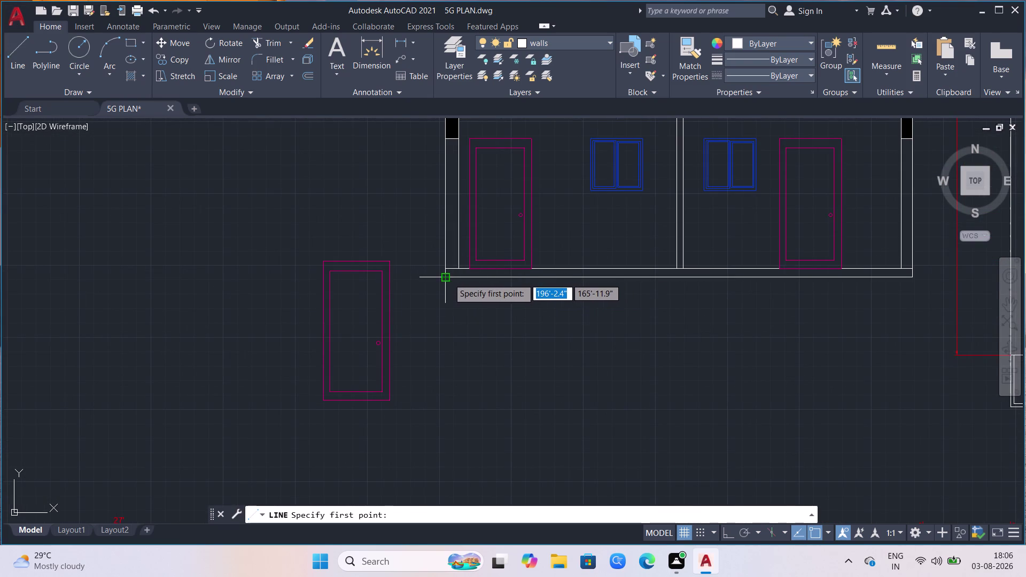
click(445, 330)
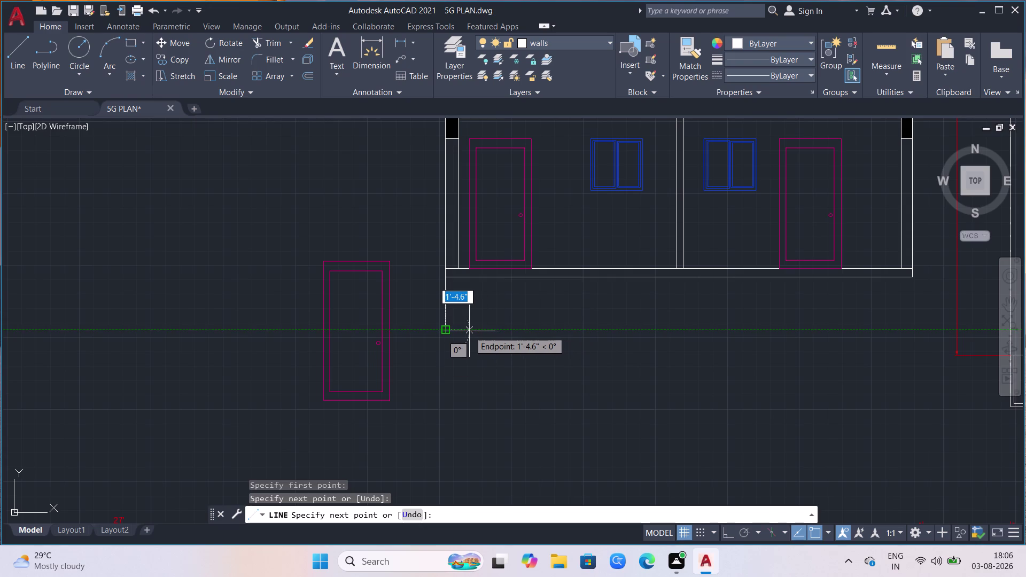
key(1)
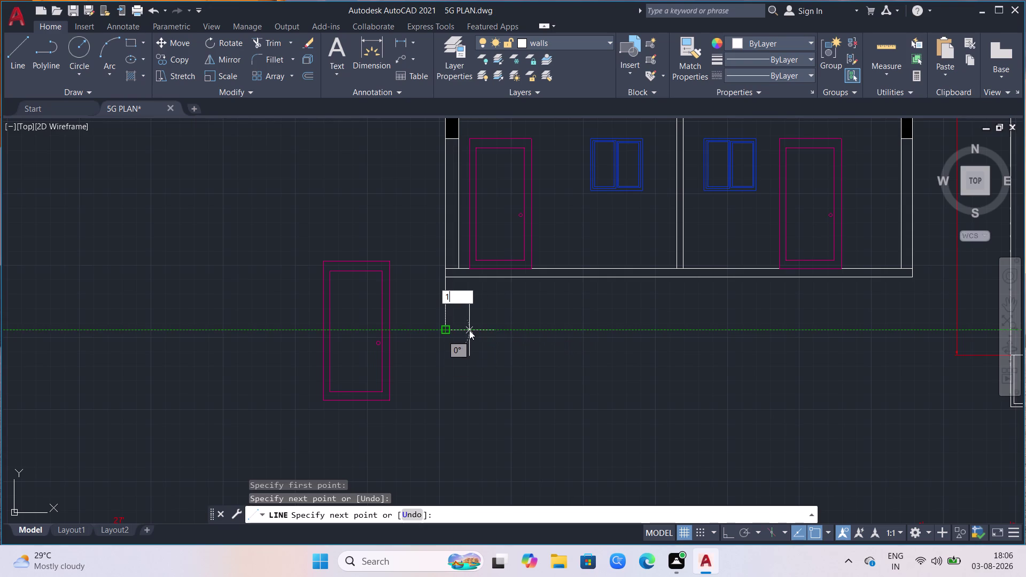
key(apostrophe)
key(6)
key(Return)
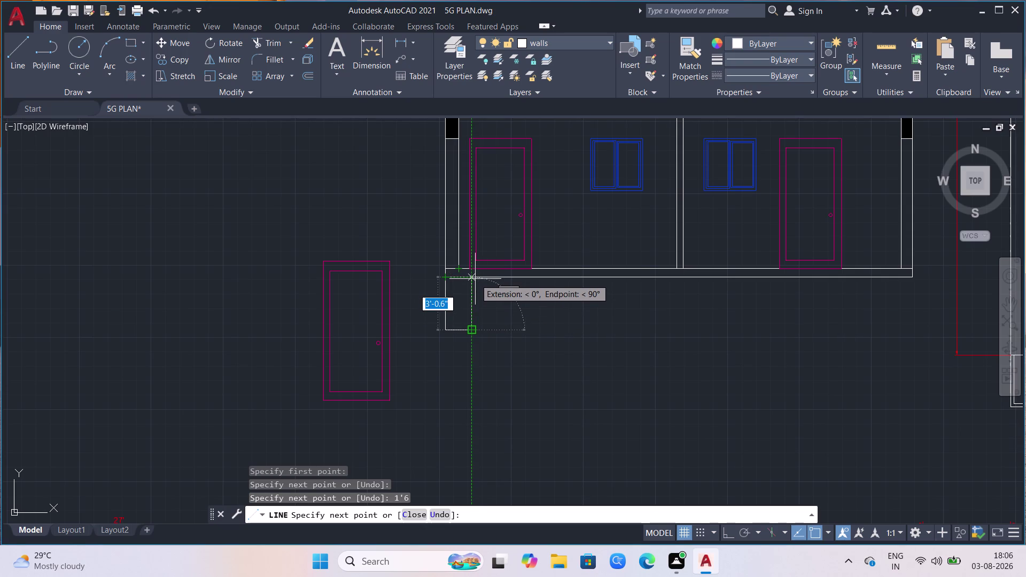
click(475, 279)
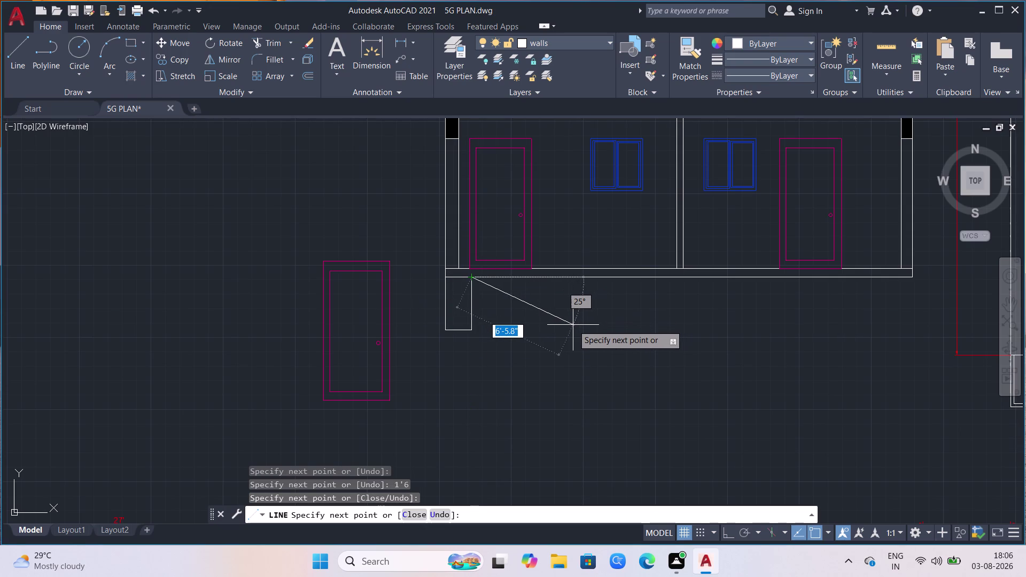
key(Escape)
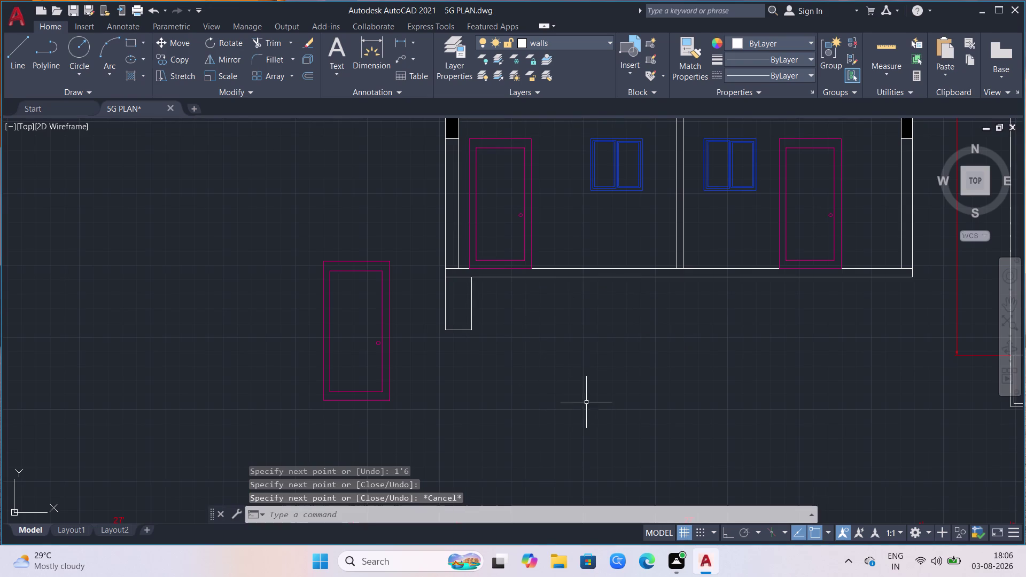
click(491, 306)
click(439, 348)
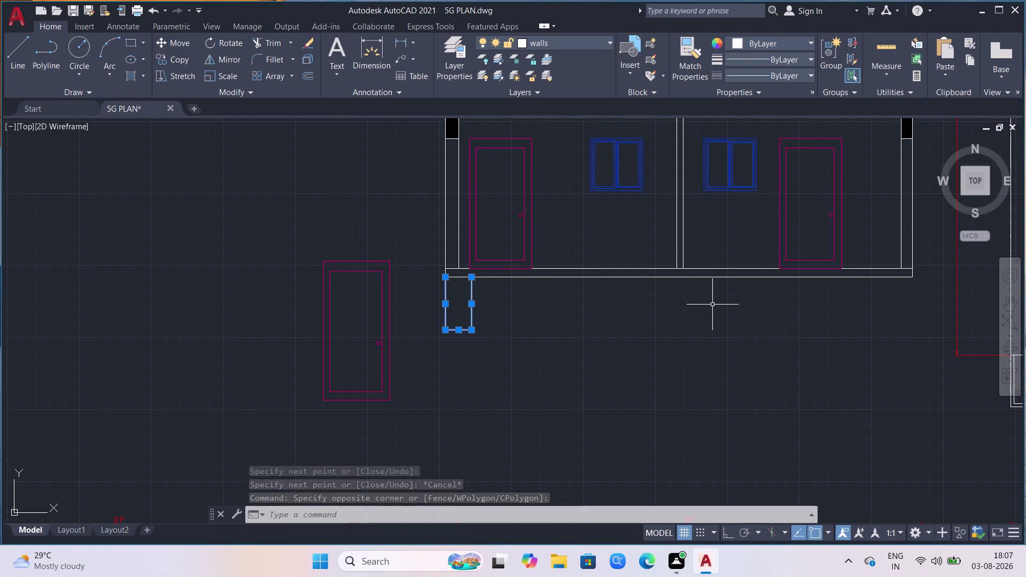
Copy the pillar under the beam's right end and under the middle wall.
text(co)
key(Return)
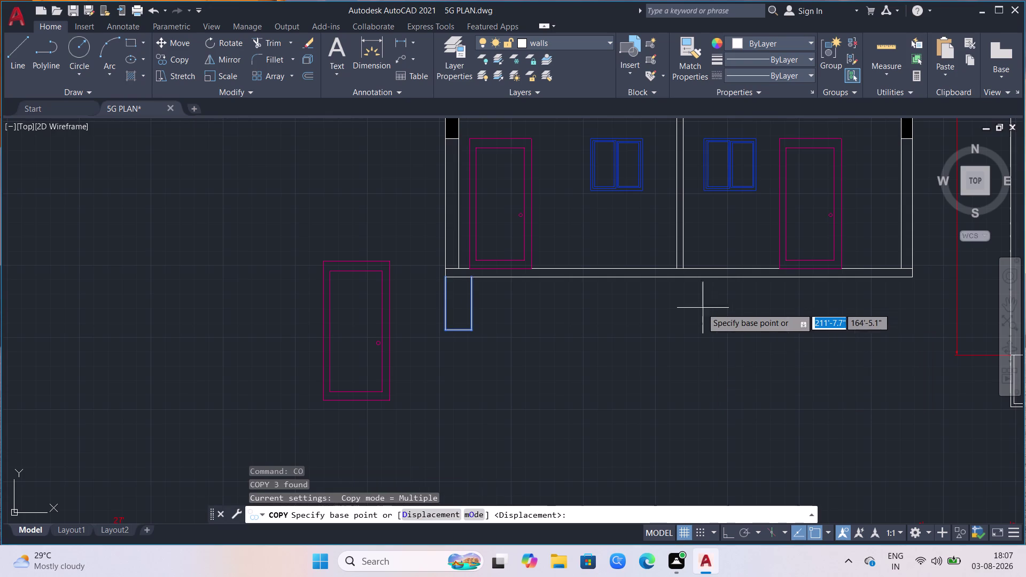
click(467, 283)
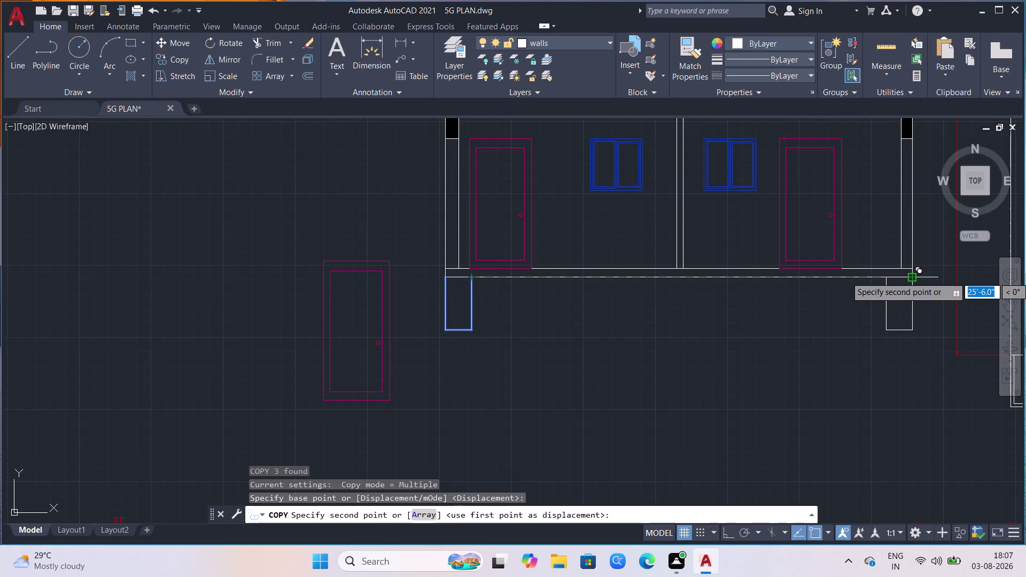
click(910, 276)
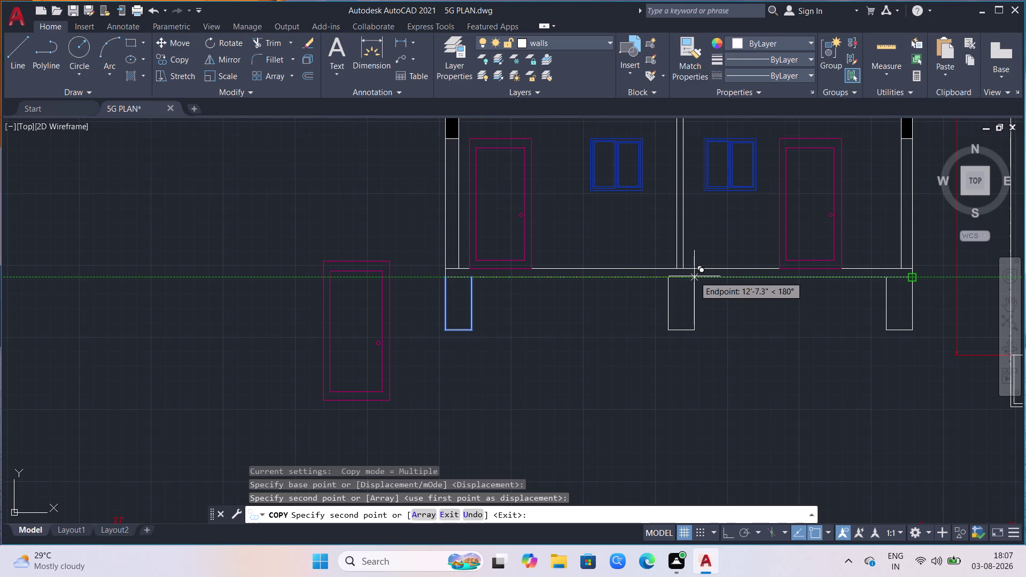
click(695, 276)
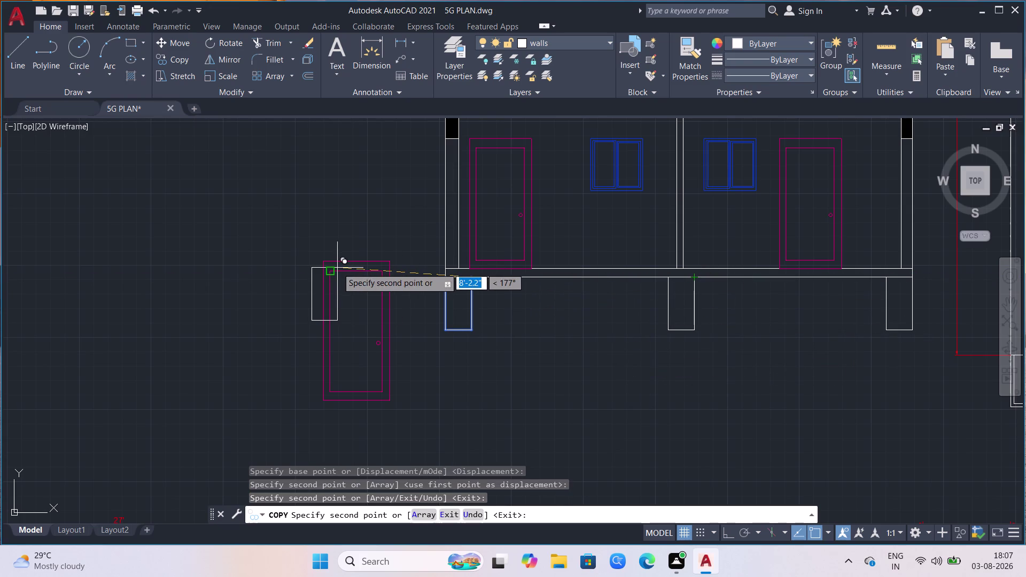
key(Escape)
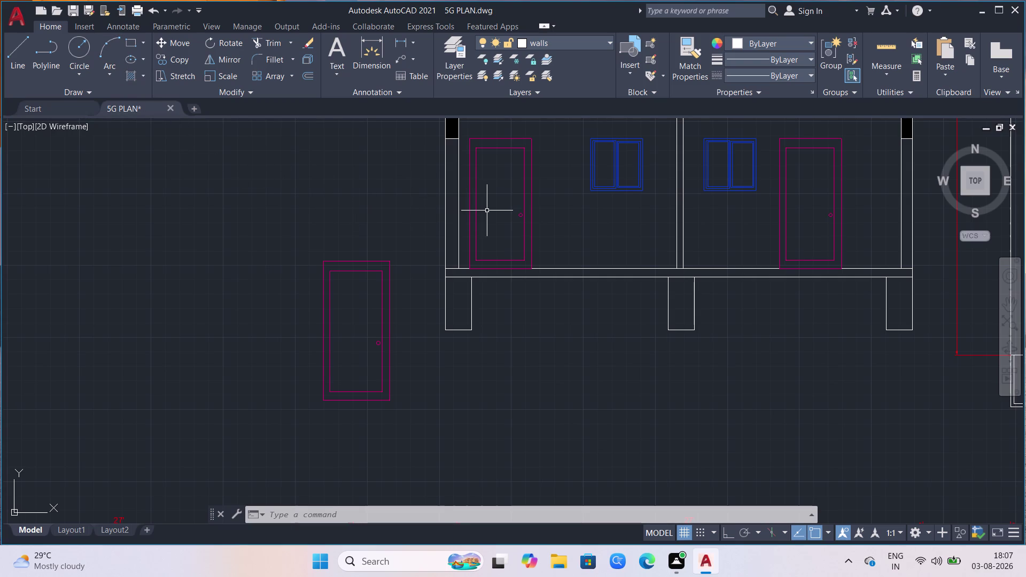
scroll(down, 3)
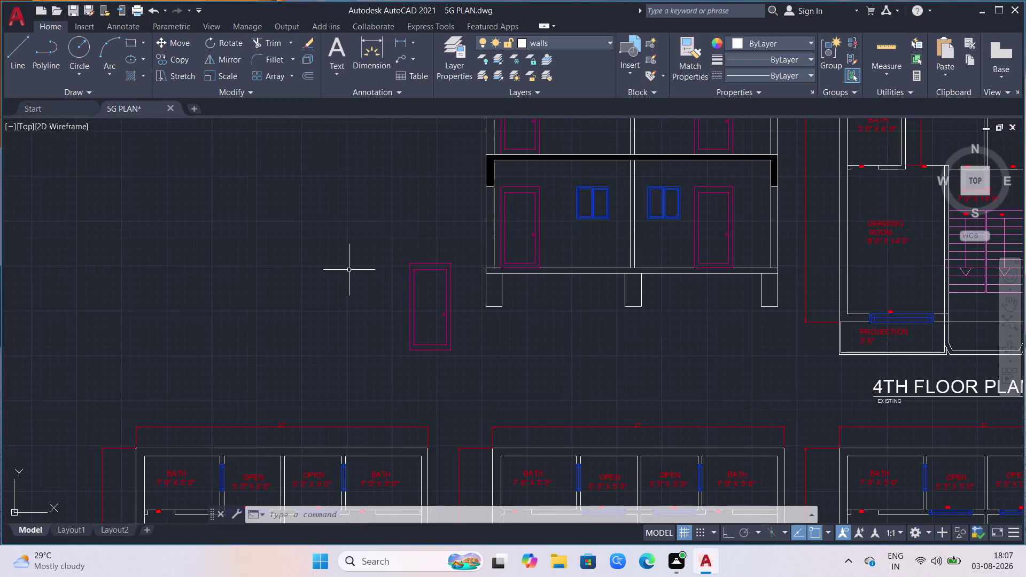
scroll(down, 3)
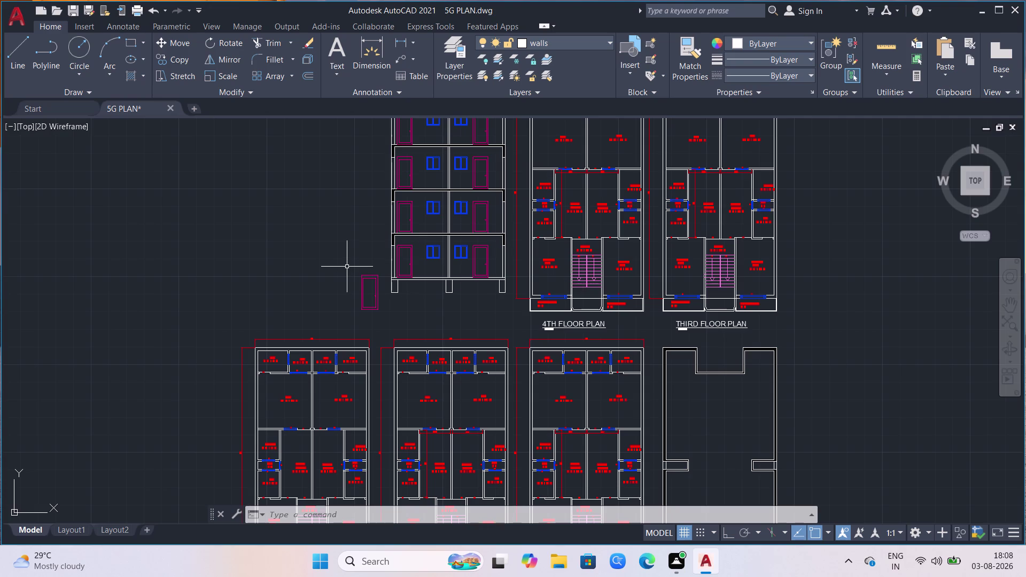
scroll(down, 3)
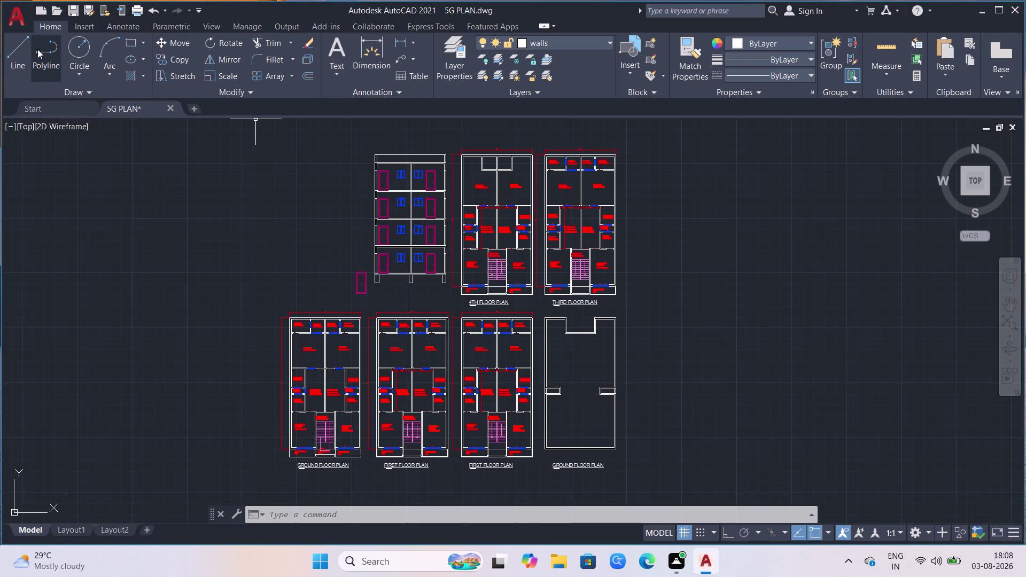
click(20, 49)
scroll(up, 3)
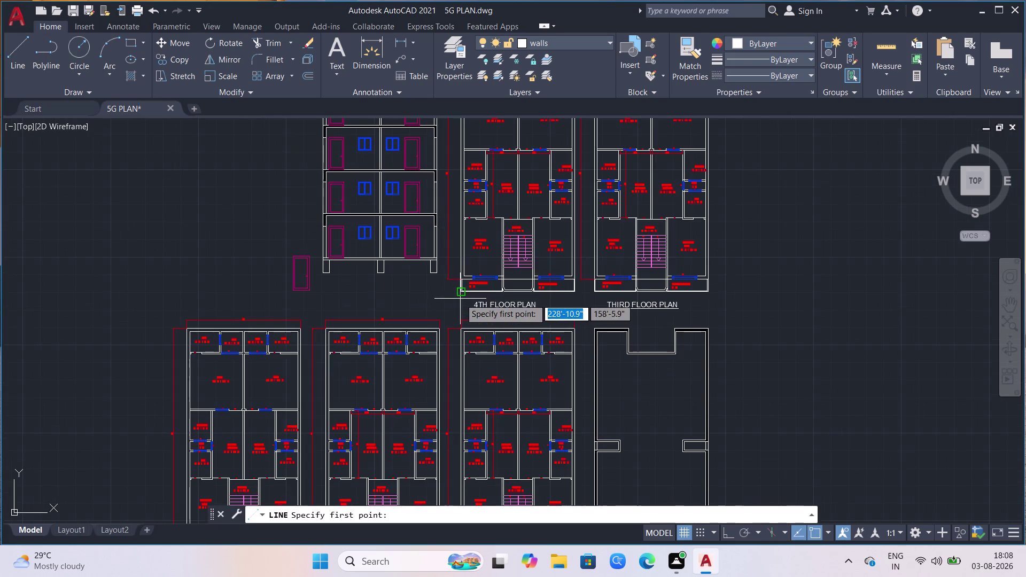
Draw the entrance step treads and risers between the left and middle pillars.
scroll(up, 3)
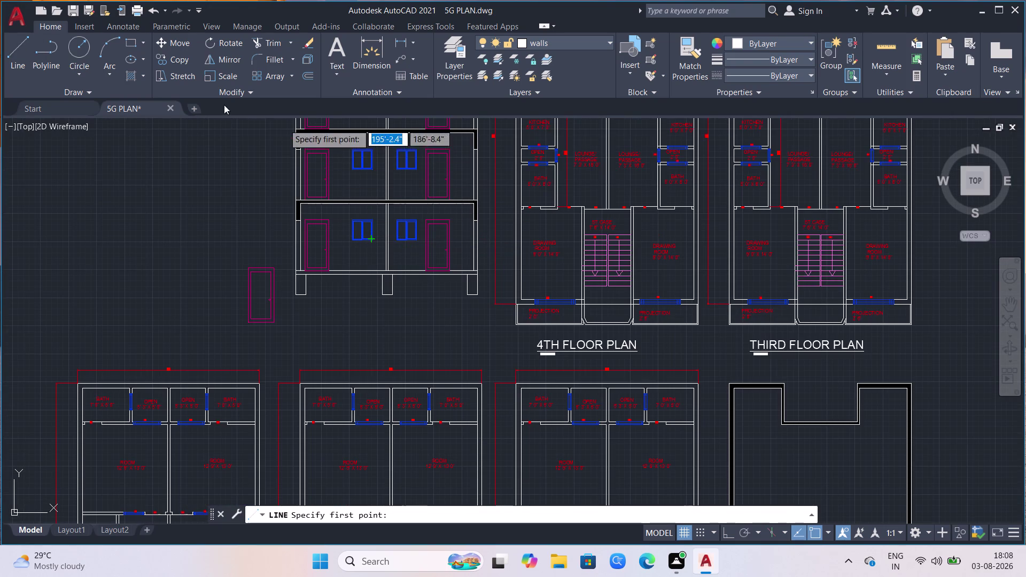
click(16, 47)
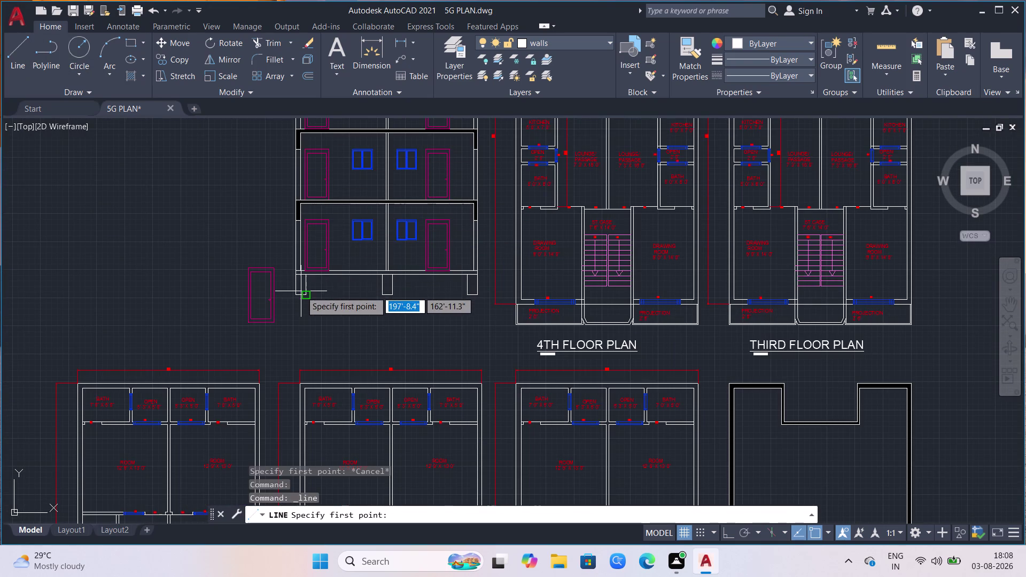
scroll(up, 3)
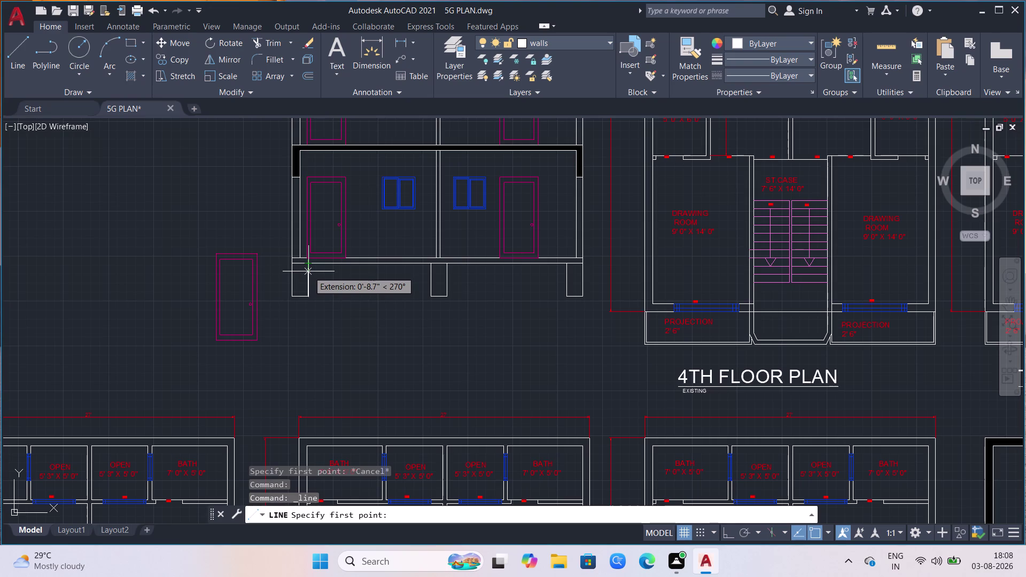
click(308, 272)
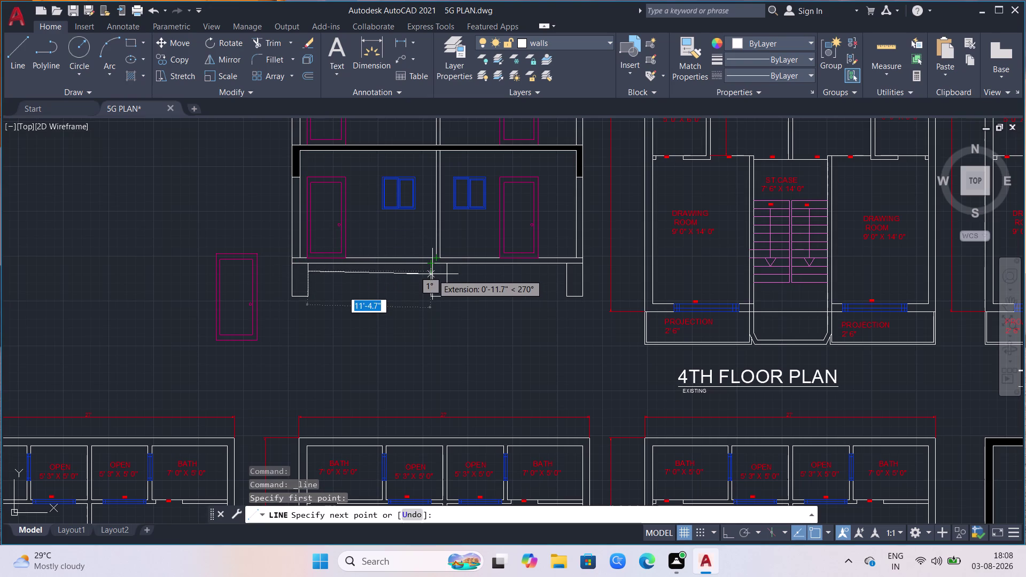
click(433, 271)
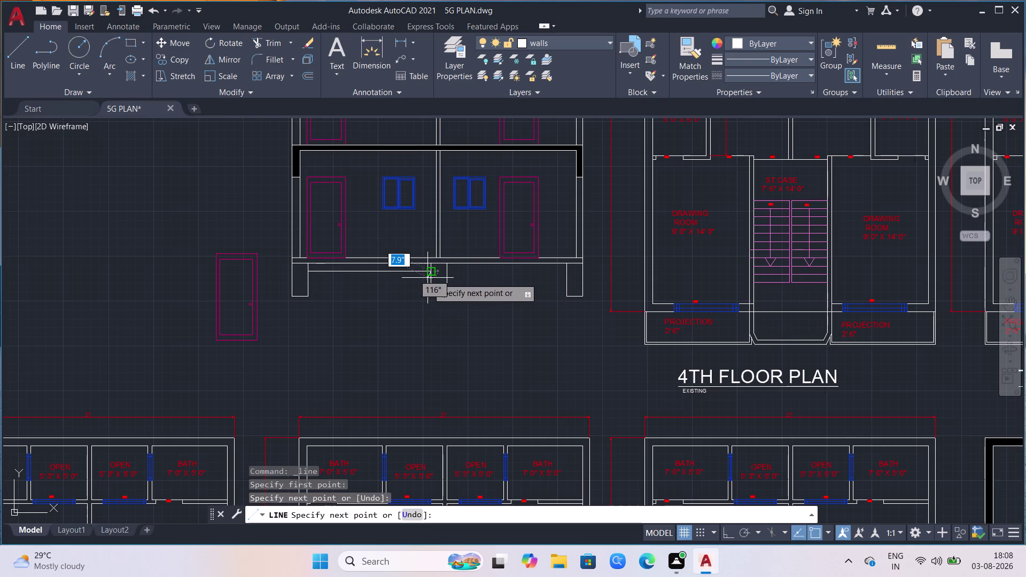
scroll(up, 3)
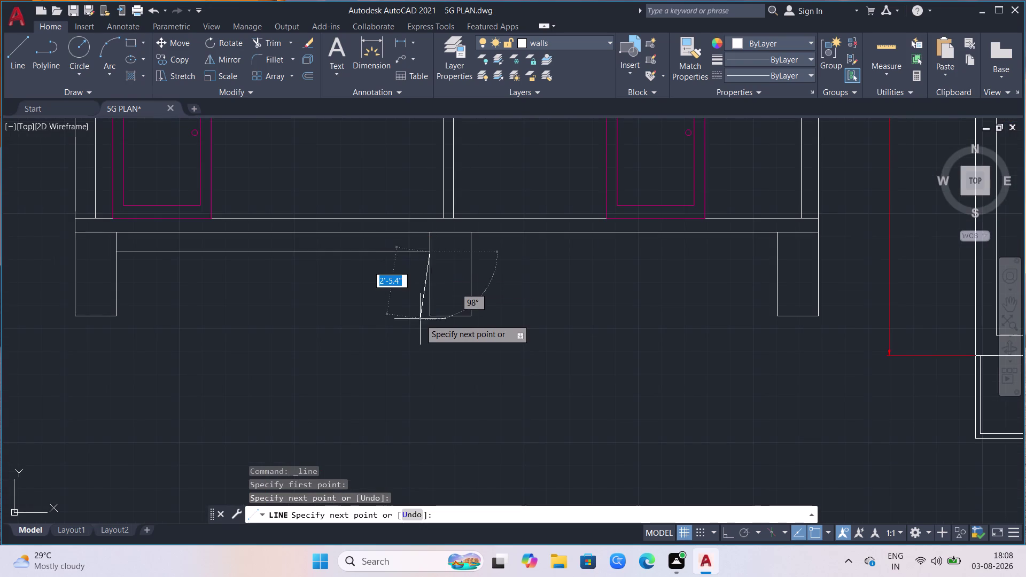
click(429, 272)
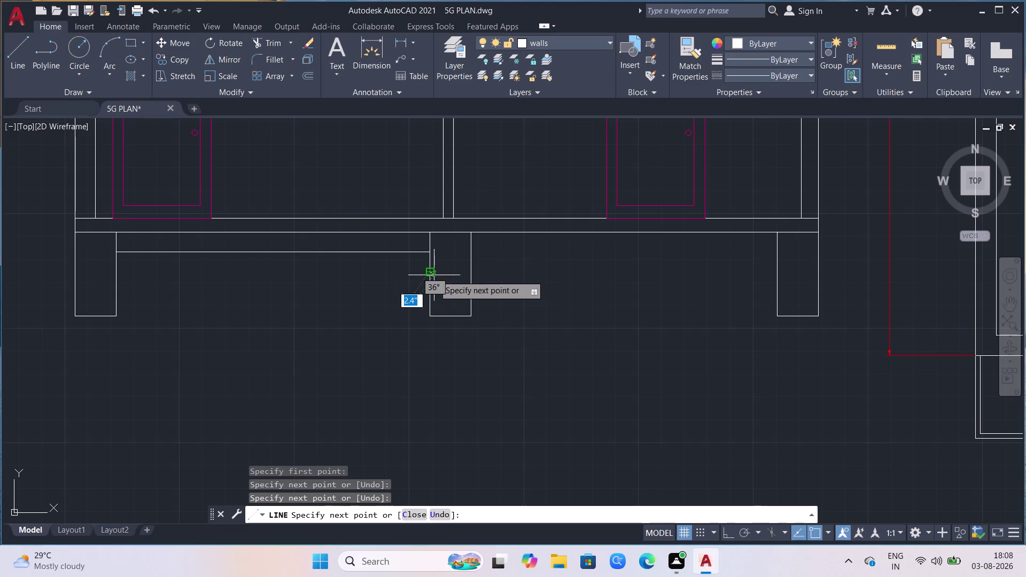
scroll(down, 3)
scroll(up, 3)
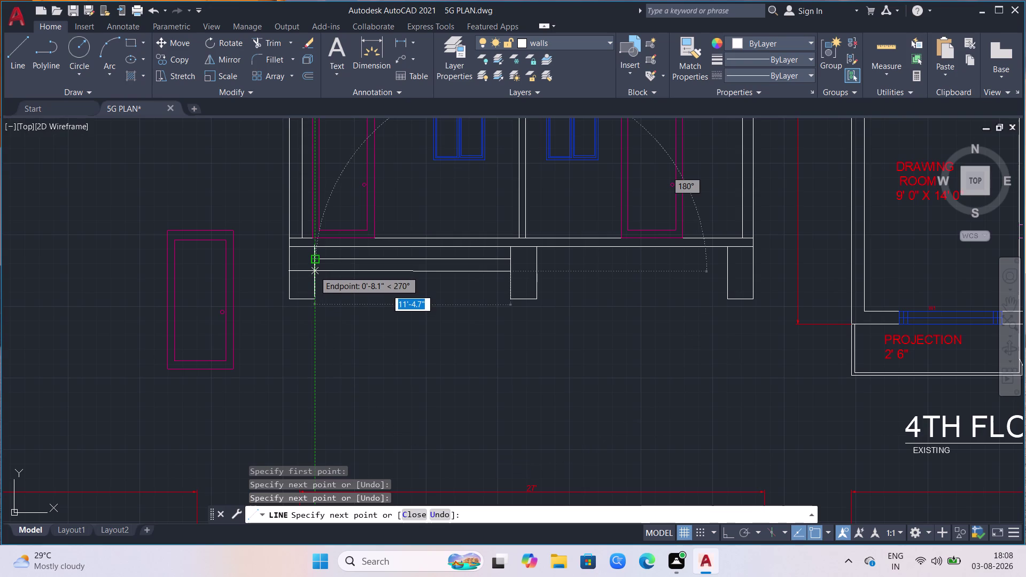
click(314, 271)
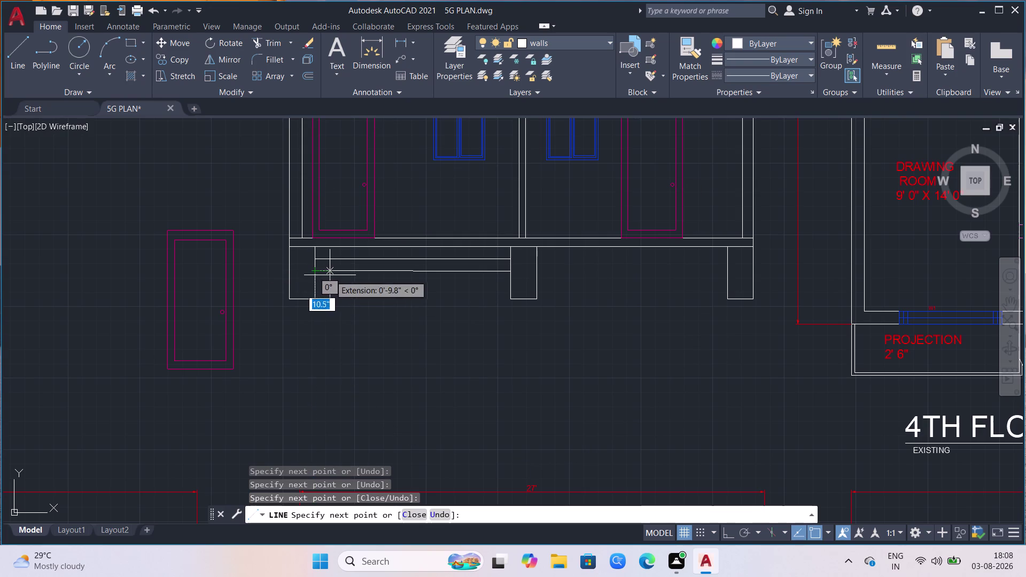
click(318, 281)
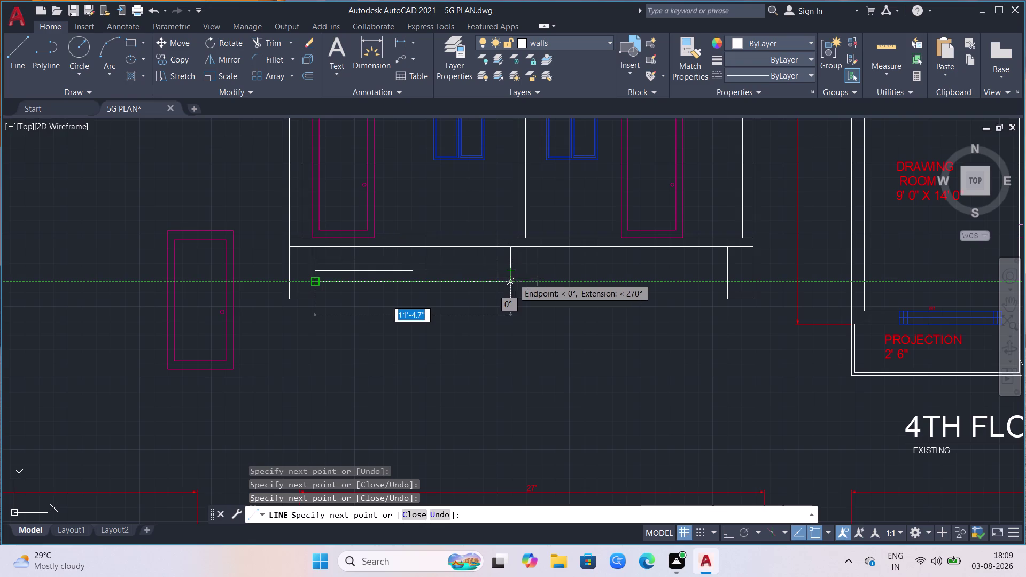
click(511, 281)
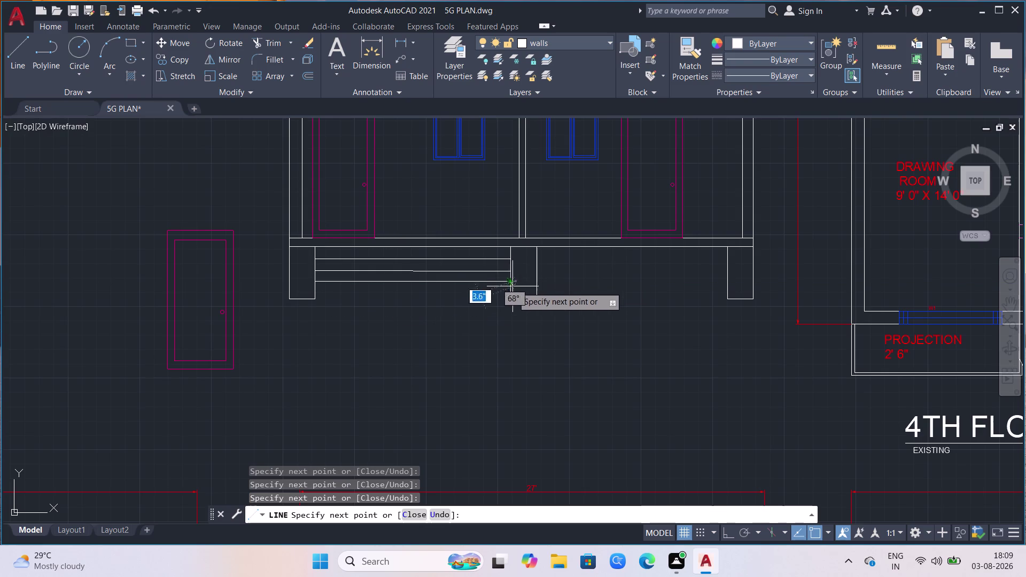
key(Escape)
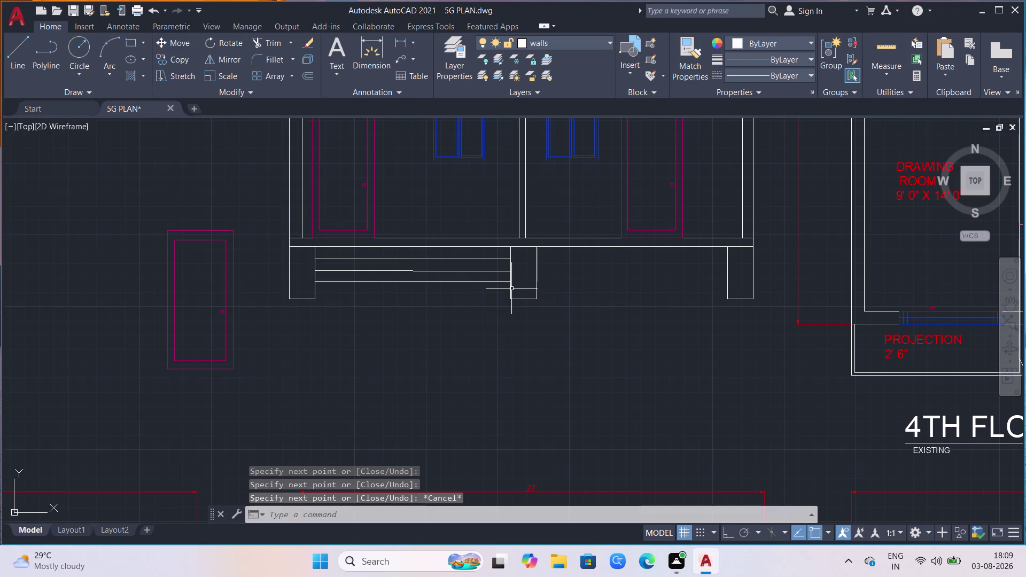